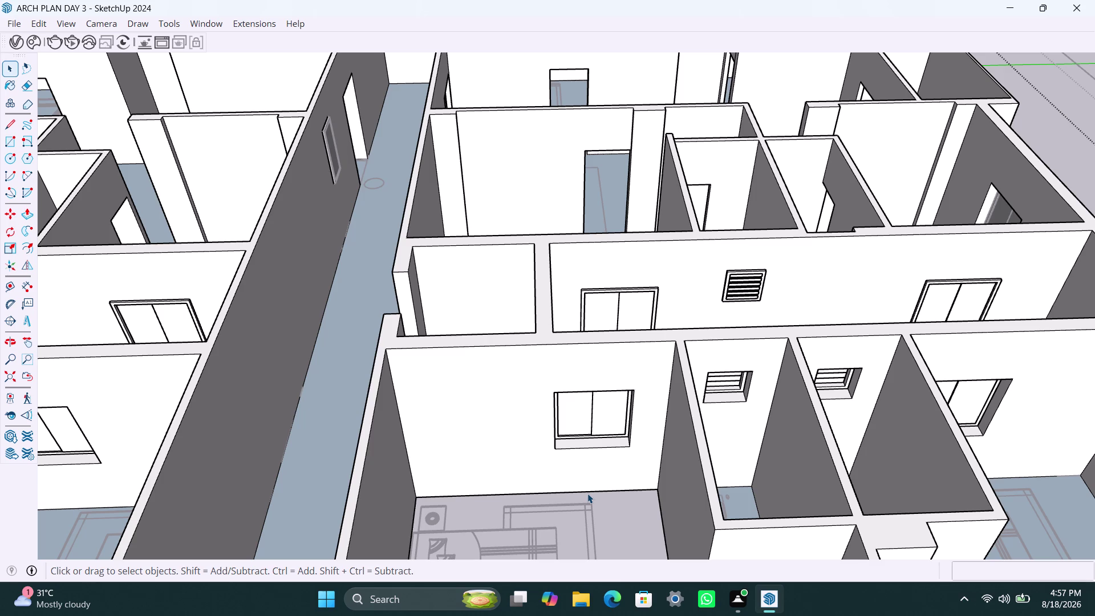
Orbit and zoom across the apartment to bring the long corridor wall's doorway into view.
drag(587, 493, 608, 514)
scroll(down, 3)
scroll(down, 3)
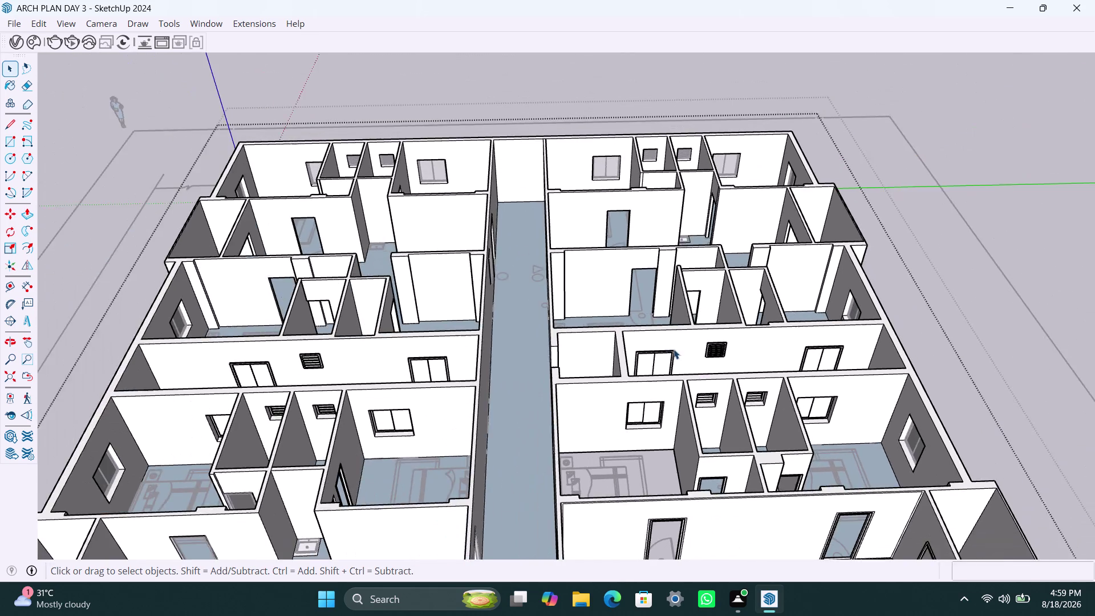
middle_drag(673, 351, 682, 409)
scroll(down, 3)
middle_drag(651, 434, 821, 433)
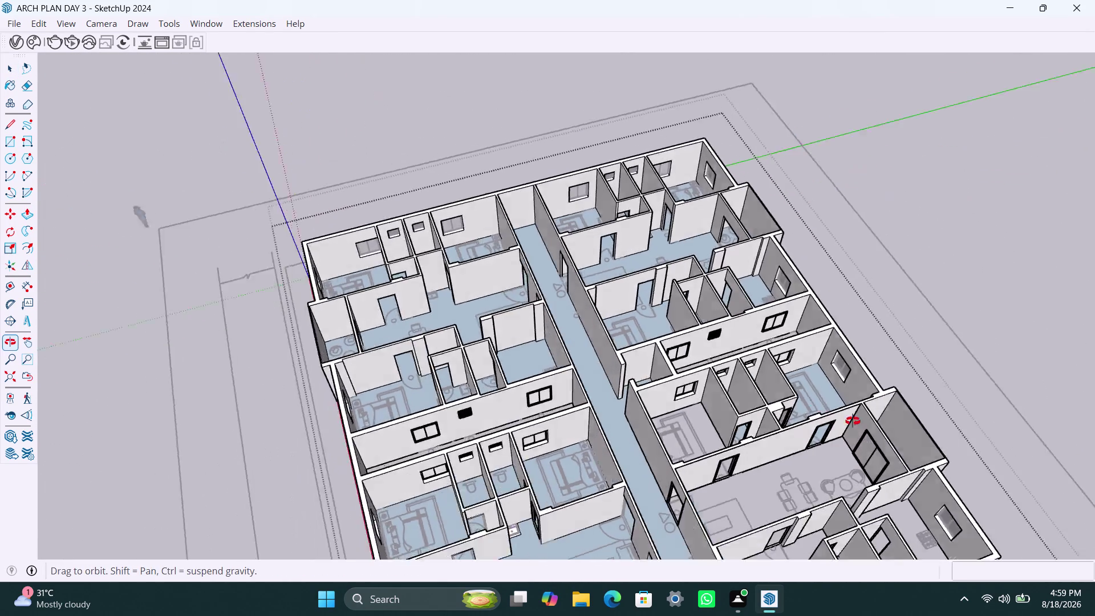
middle_drag(821, 432, 896, 401)
scroll(up, 3)
middle_drag(764, 447, 878, 441)
scroll(up, 3)
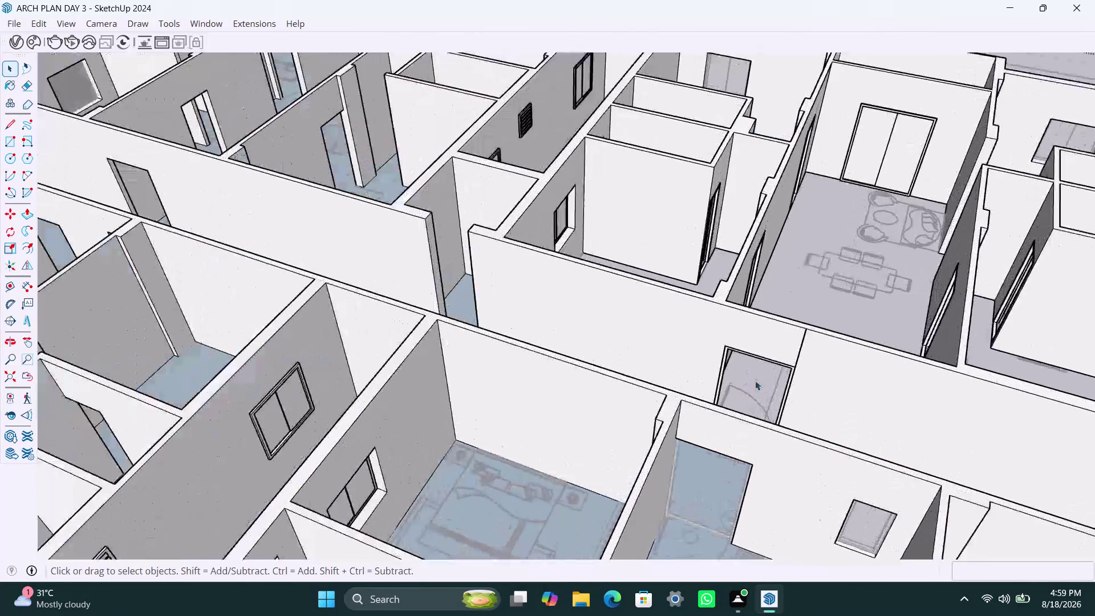
scroll(down, 3)
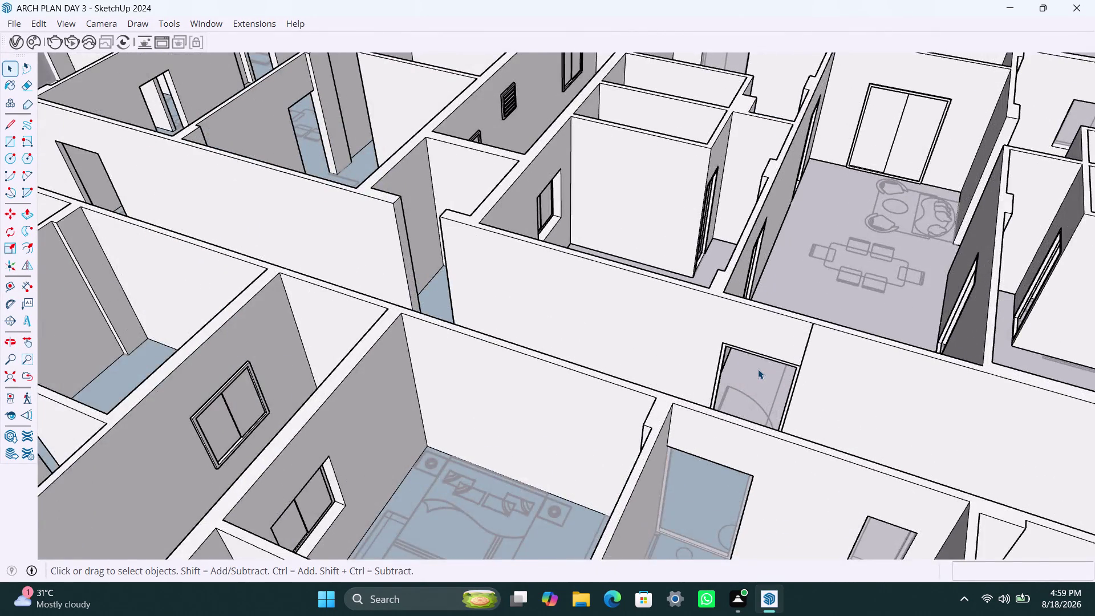
scroll(down, 3)
scroll(down, 3)
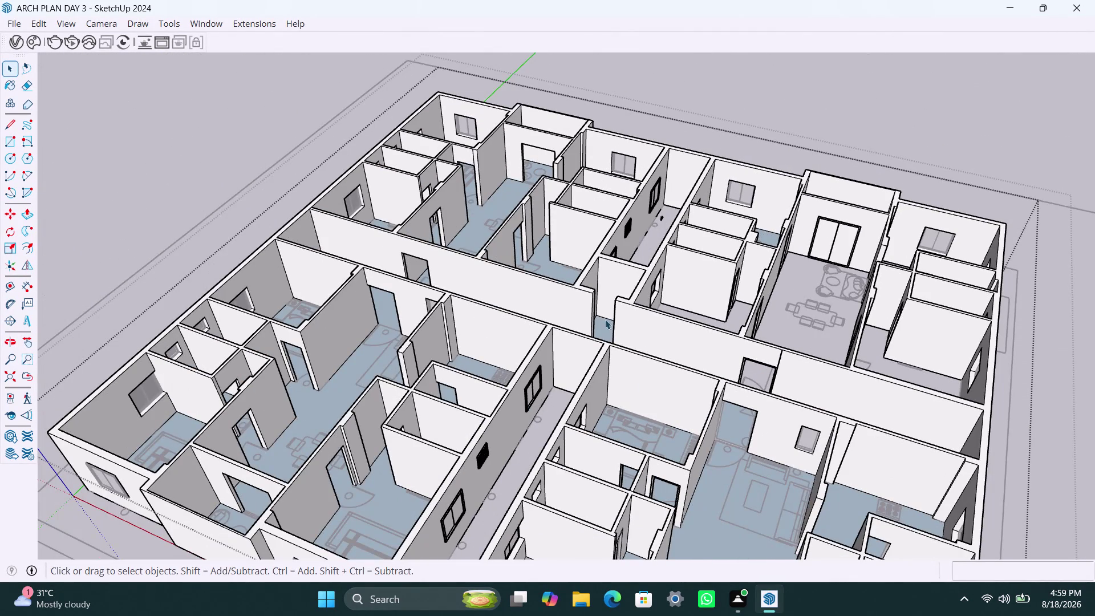
middle_drag(607, 322, 803, 376)
scroll(up, 3)
middle_drag(495, 341, 710, 373)
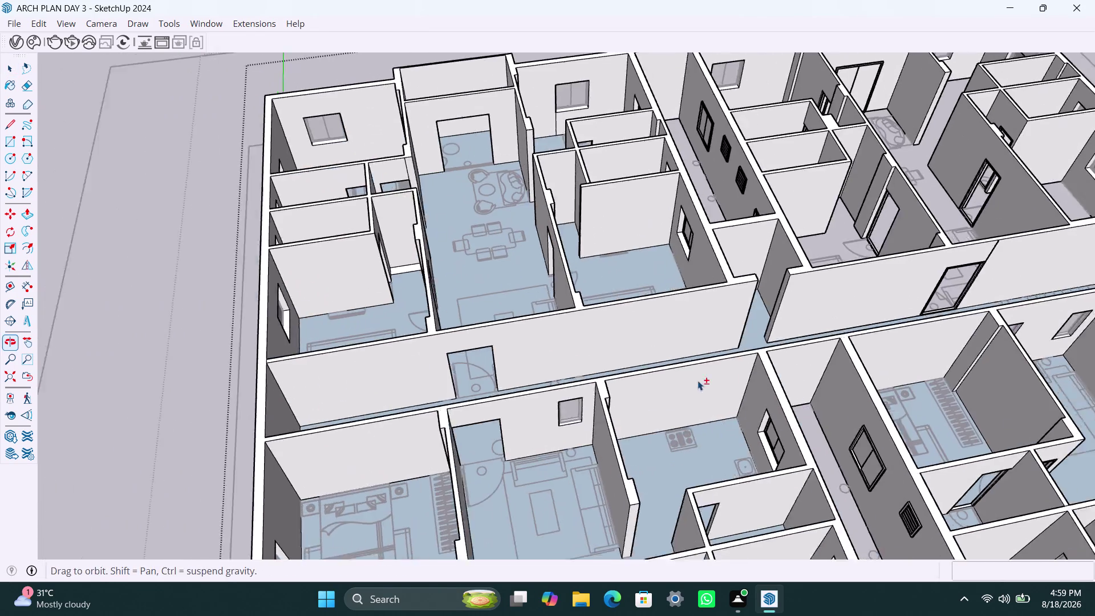
scroll(up, 3)
middle_drag(483, 397, 430, 370)
scroll(up, 3)
middle_drag(523, 369, 446, 369)
middle_drag(477, 323, 480, 324)
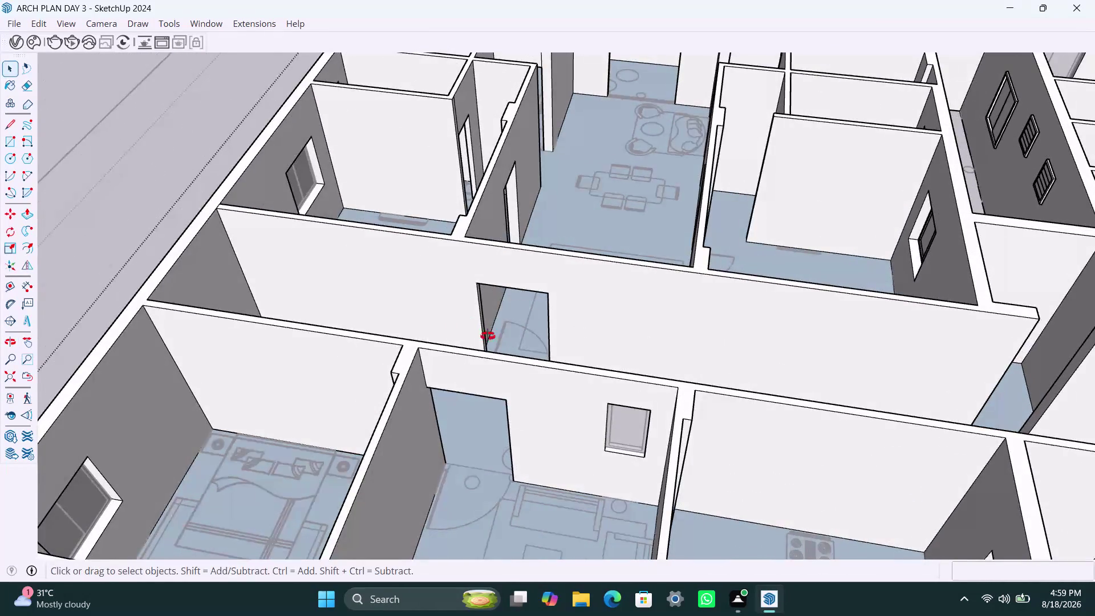
middle_drag(479, 325, 501, 351)
scroll(up, 3)
Draw a rectangle covering the corridor doorway and select it.
key(r)
click(473, 283)
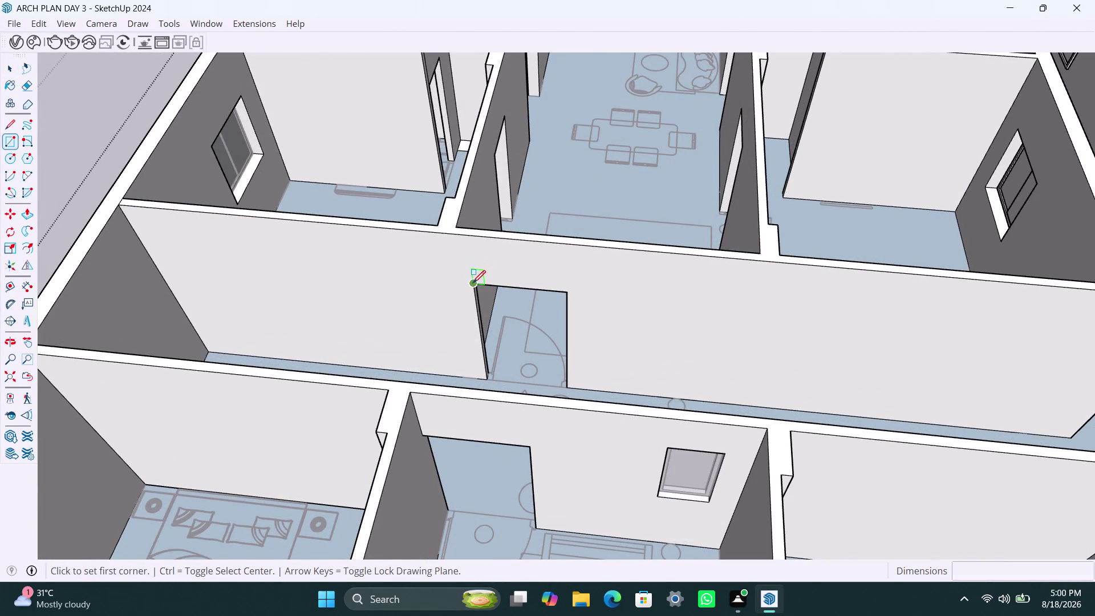
click(570, 387)
key(space)
double_click(558, 355)
right_click(558, 355)
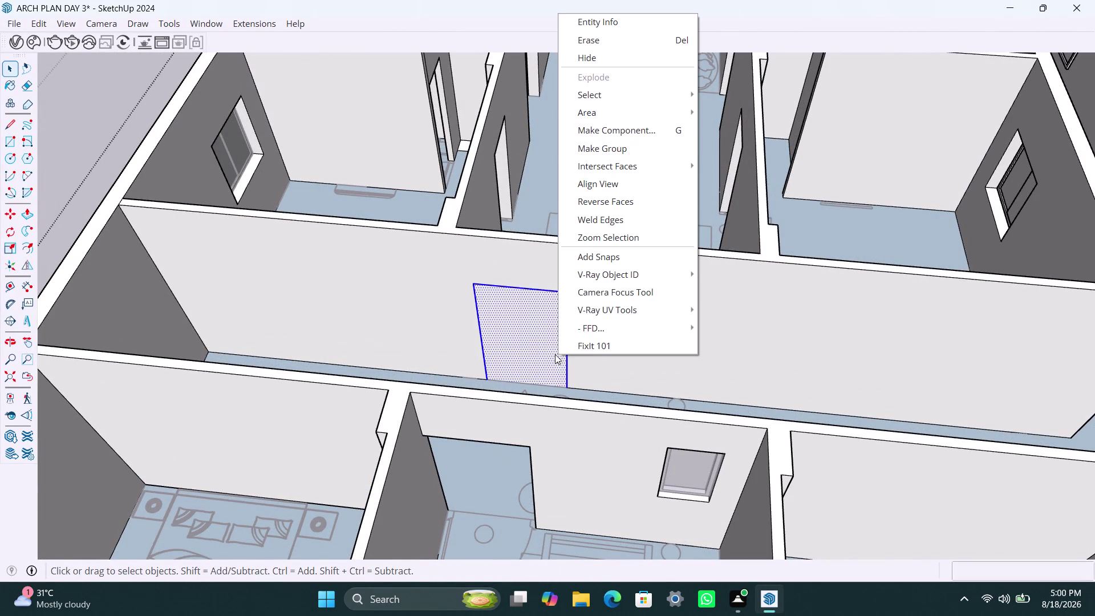
click(656, 146)
triple_click(530, 323)
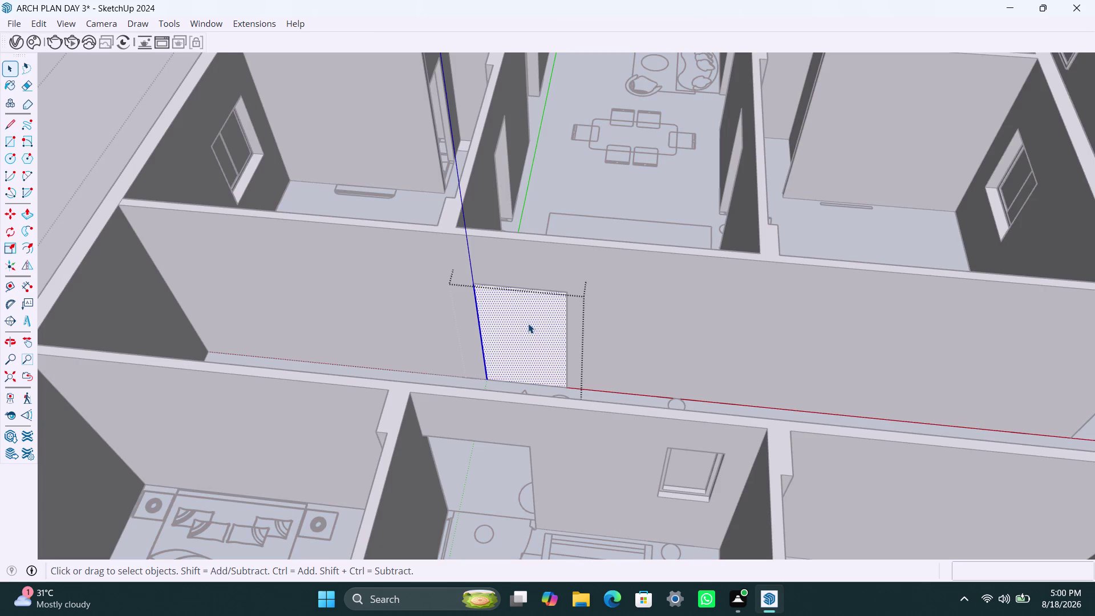
Offset the rectangle's edges 2 inches inward.
key(f)
click(523, 323)
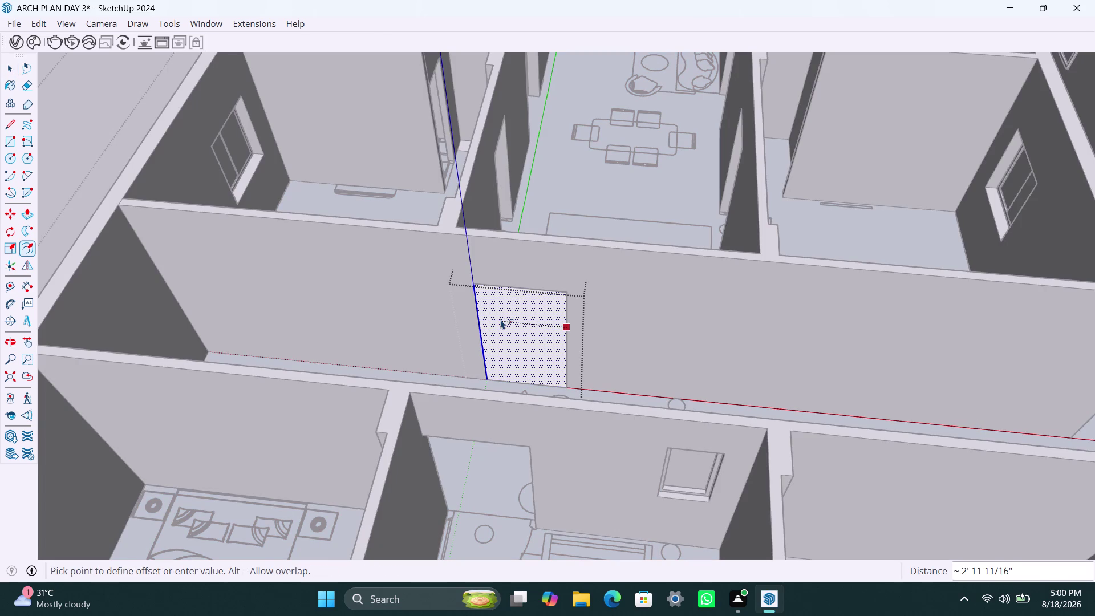
click(501, 320)
click(518, 325)
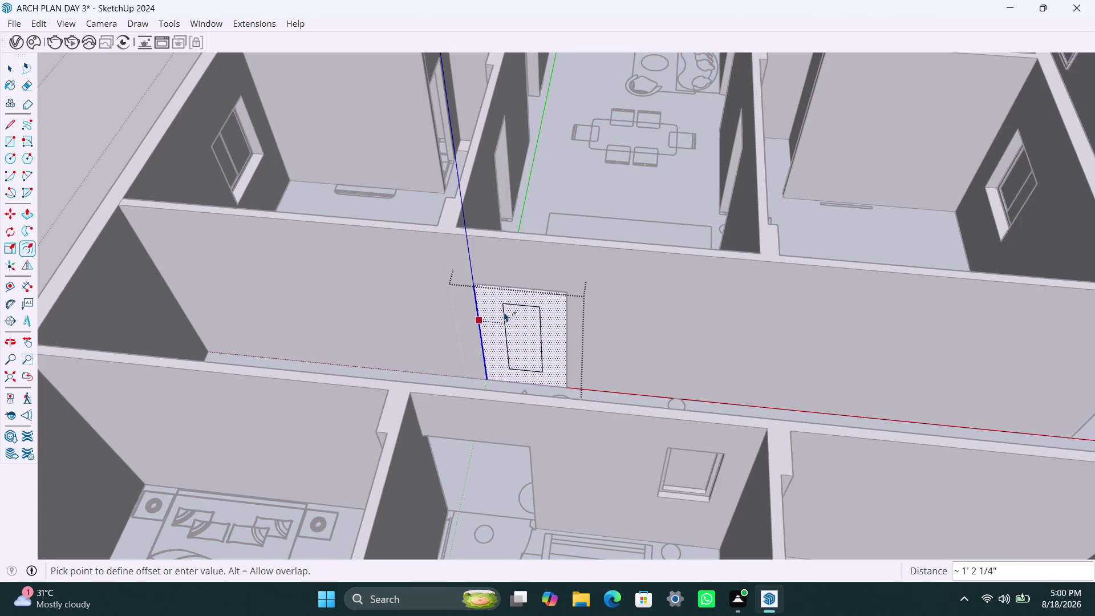
text(2")
key(Return)
key(space)
Delete the inner face so only the frame ring remains.
click(502, 325)
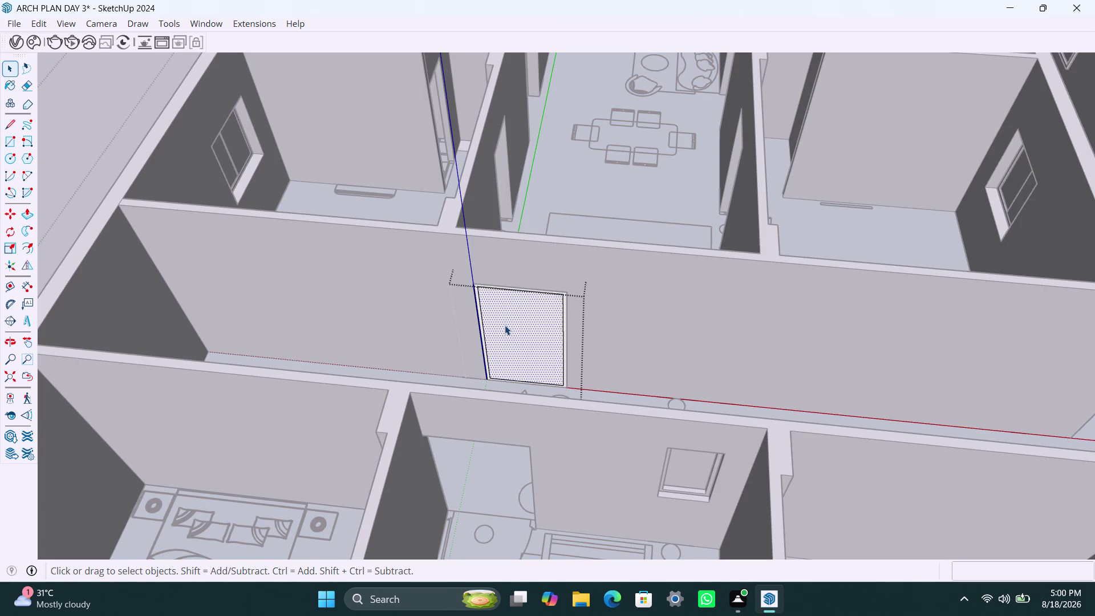
key(Delete)
scroll(up, 3)
click(482, 321)
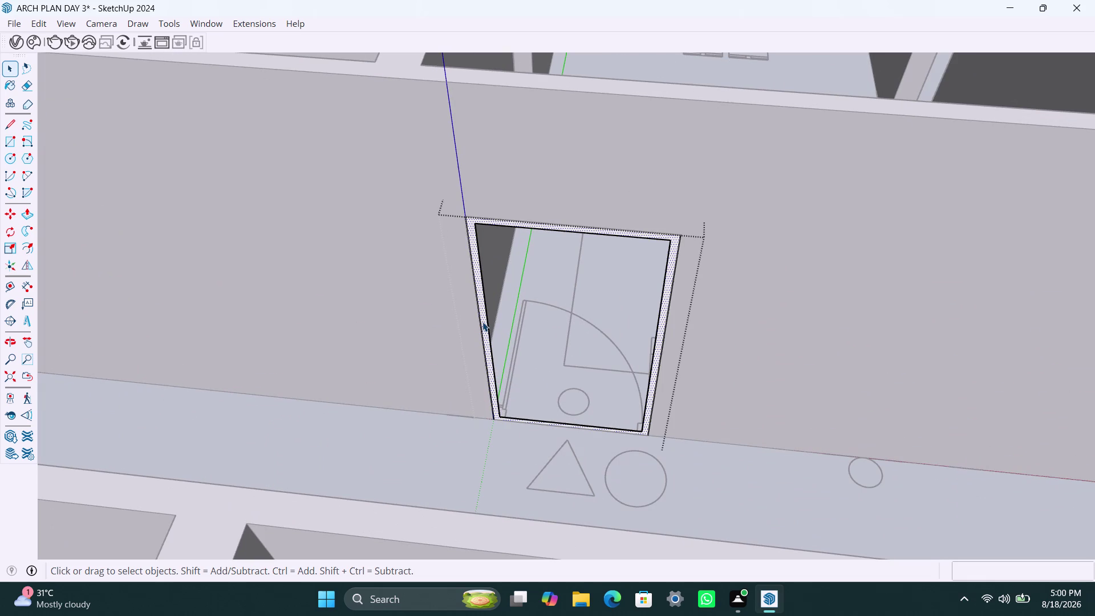
Push/pull the frame ring to a depth of 2.5 inches.
key(p)
click(482, 322)
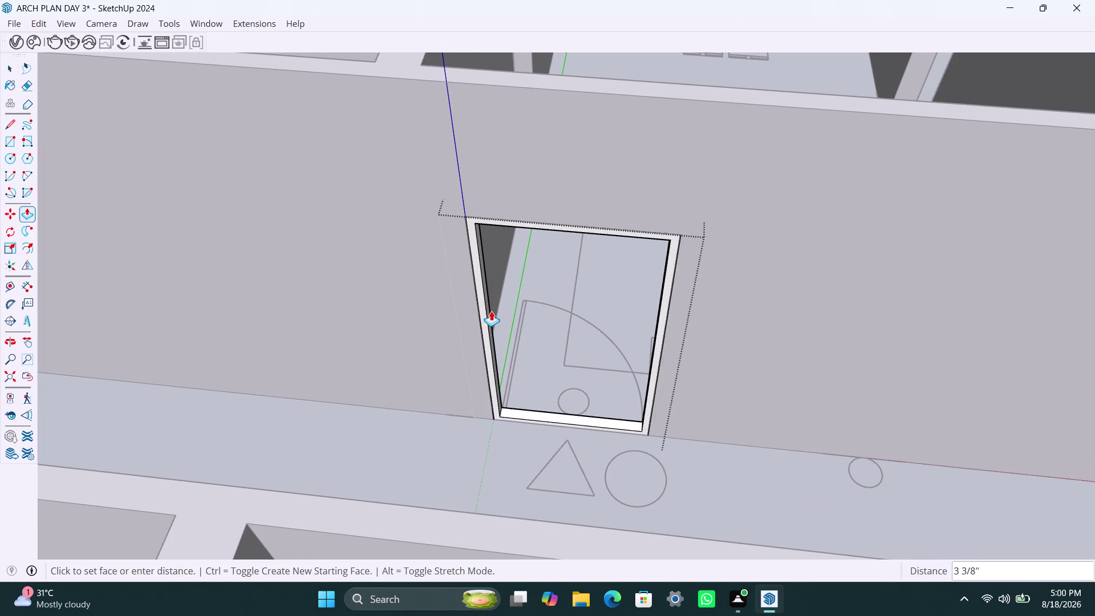
text(2.5")
key(Return)
key(space)
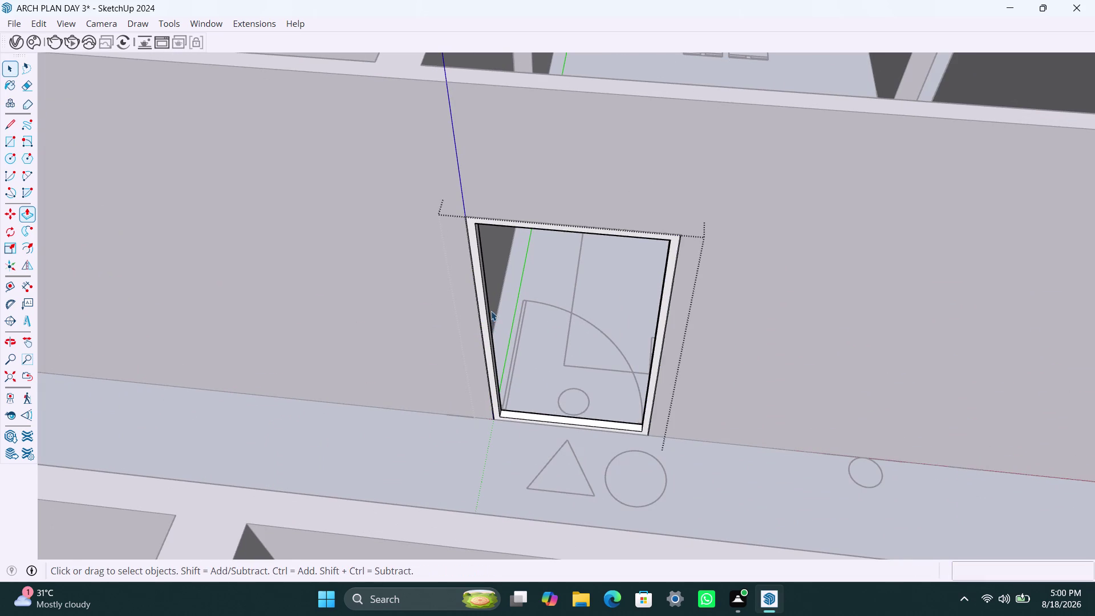
scroll(down, 3)
middle_drag(557, 254, 522, 382)
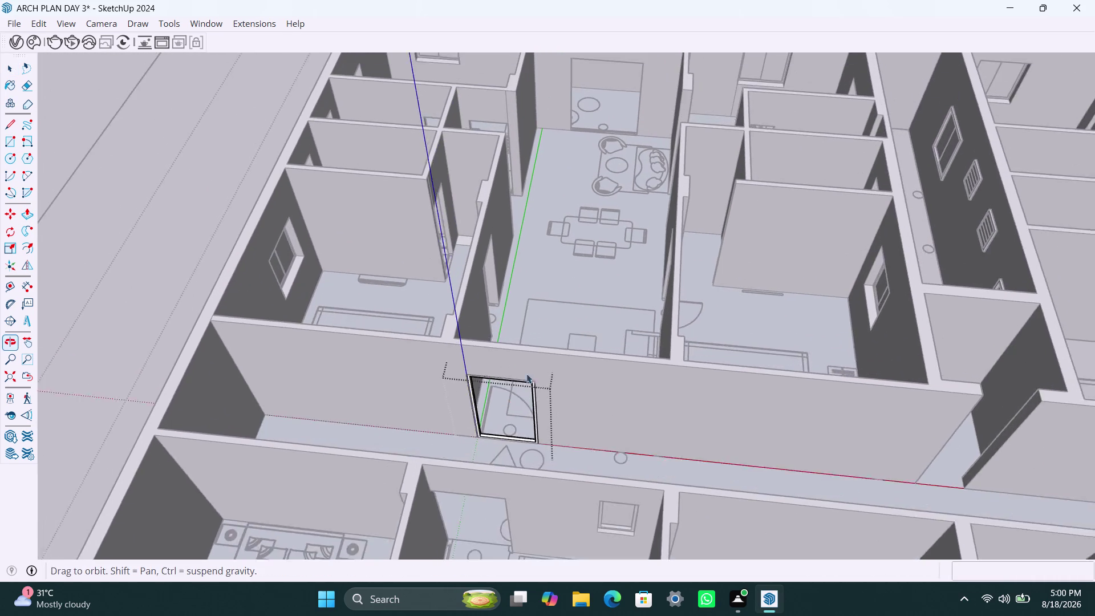
scroll(up, 3)
middle_drag(542, 346, 281, 369)
middle_drag(555, 237, 429, 262)
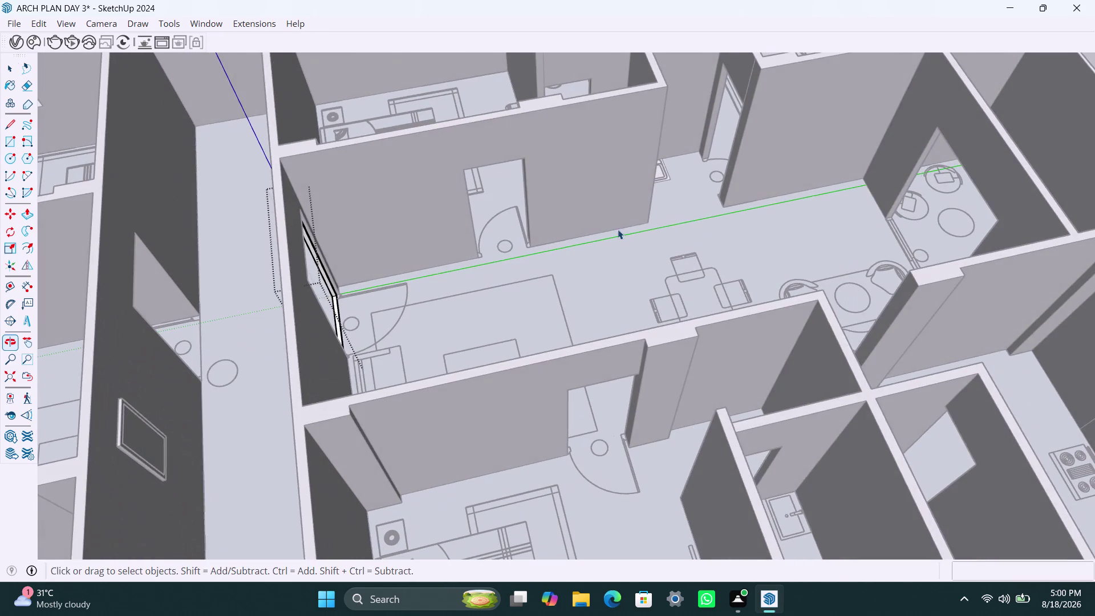
click(714, 228)
middle_drag(564, 265, 502, 272)
middle_drag(549, 248, 520, 211)
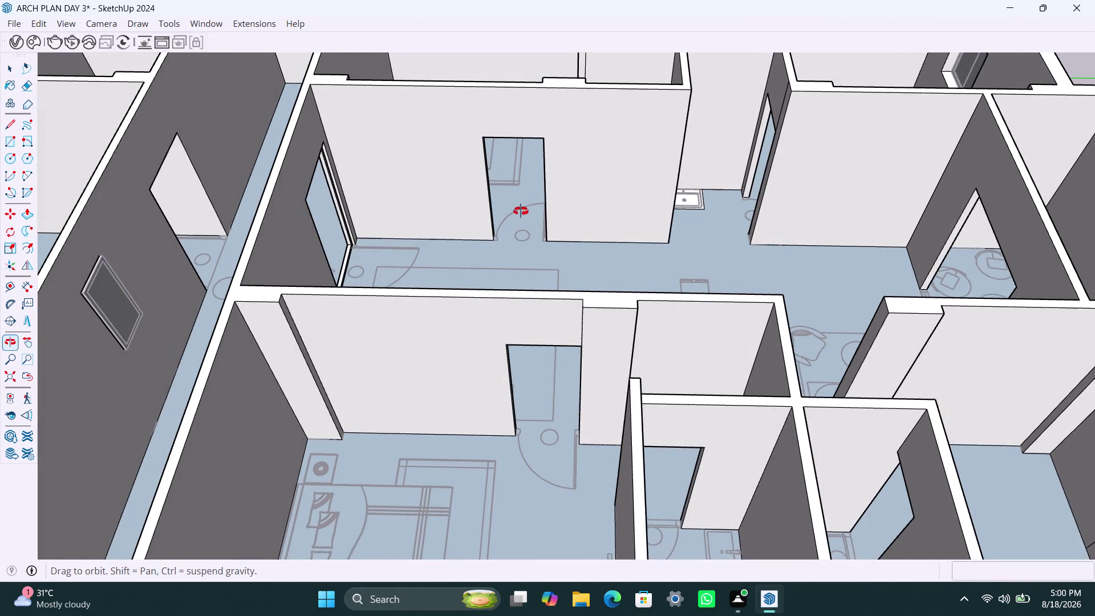
middle_drag(520, 211, 520, 211)
key(r)
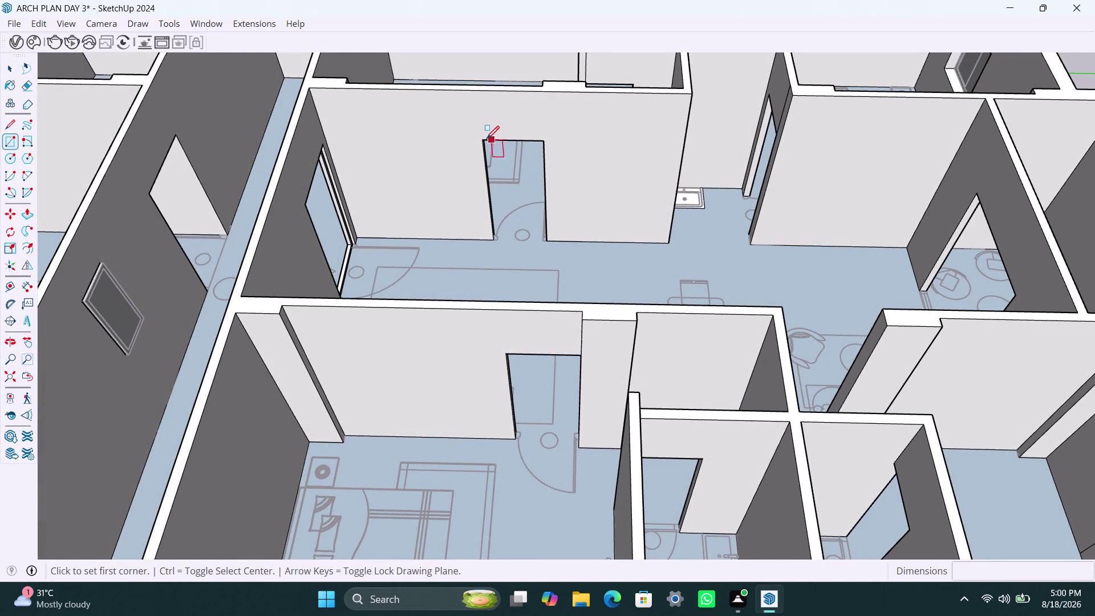
click(484, 139)
click(546, 239)
key(space)
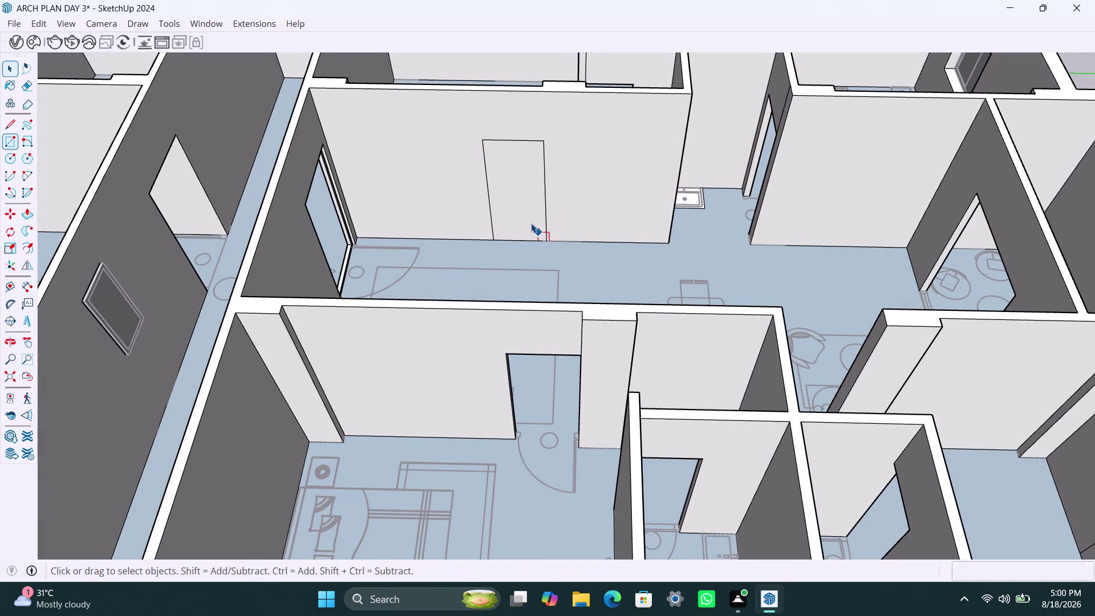
double_click(527, 219)
right_click(528, 219)
click(588, 354)
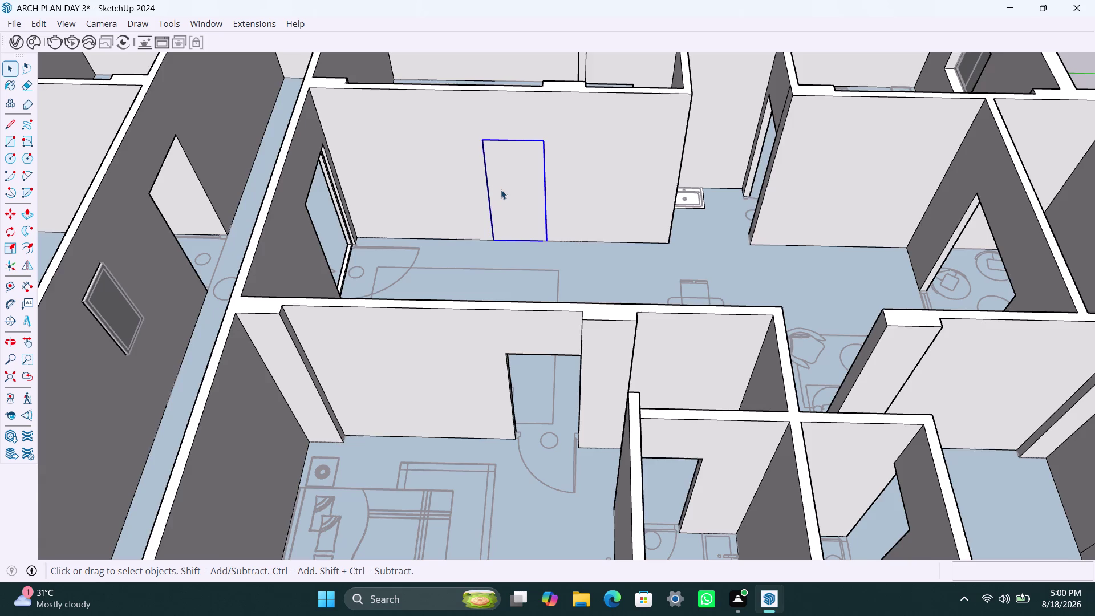
triple_click(500, 189)
key(f)
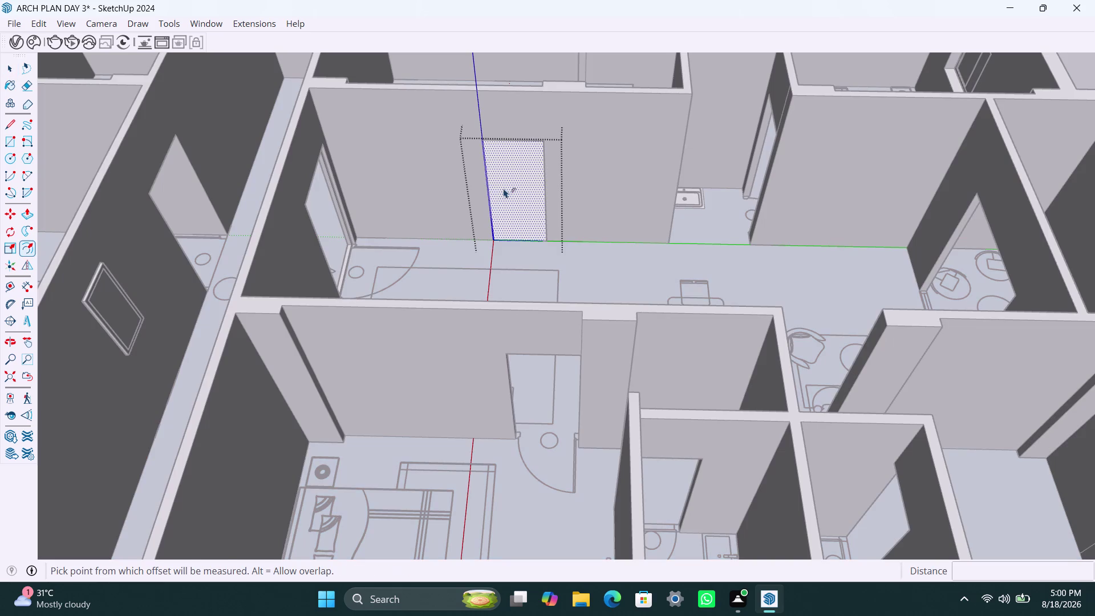
click(504, 186)
text(2")
key(Return)
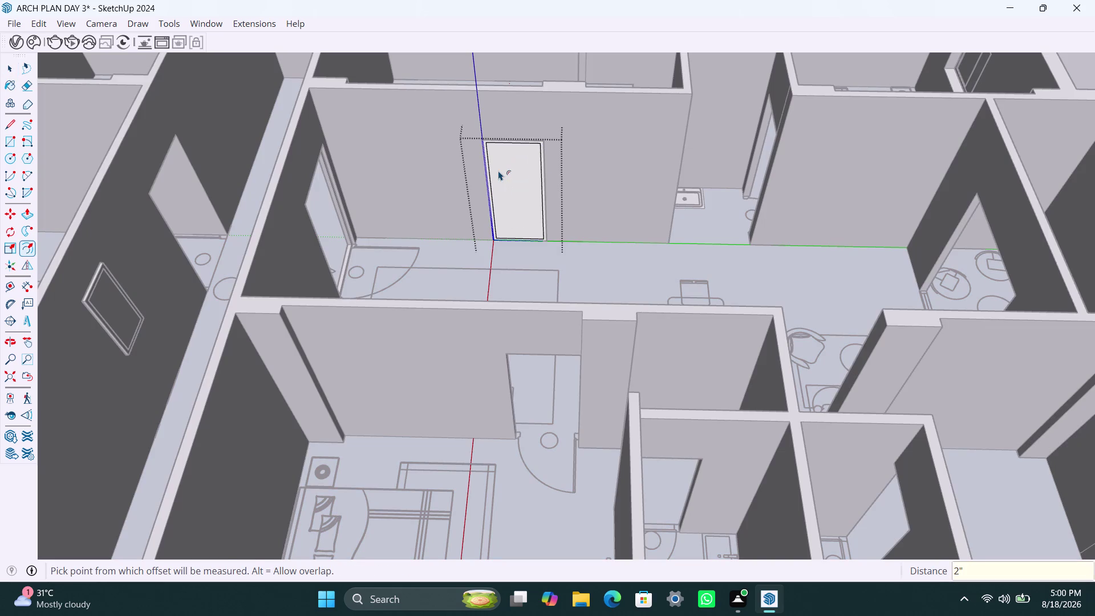
key(space)
click(534, 178)
key(Delete)
scroll(up, 3)
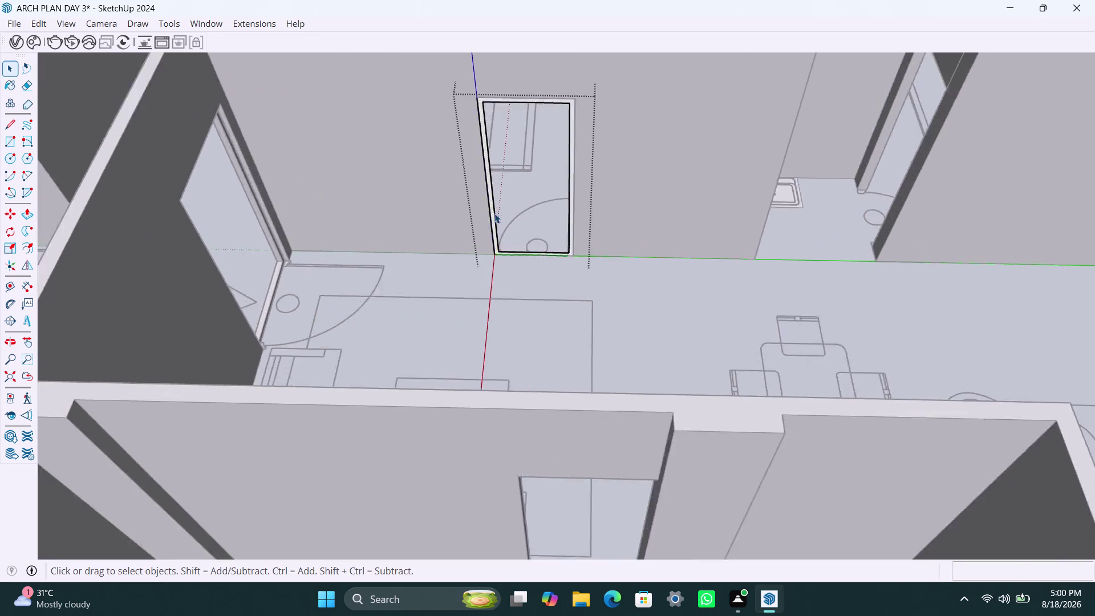
scroll(up, 3)
scroll(up, 3)
click(492, 197)
key(p)
click(494, 198)
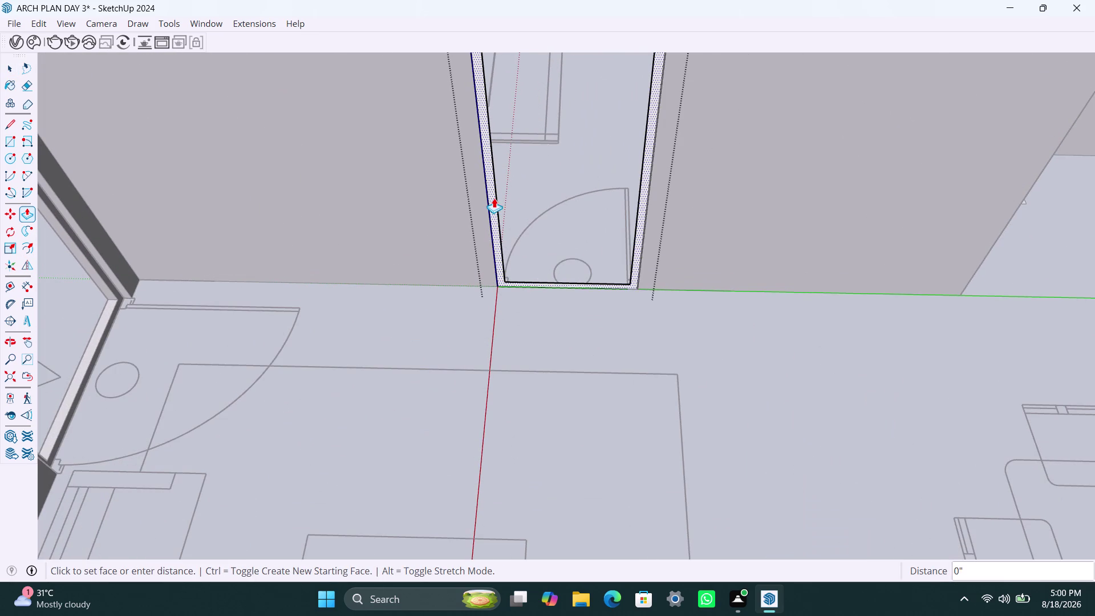
text(2.5)
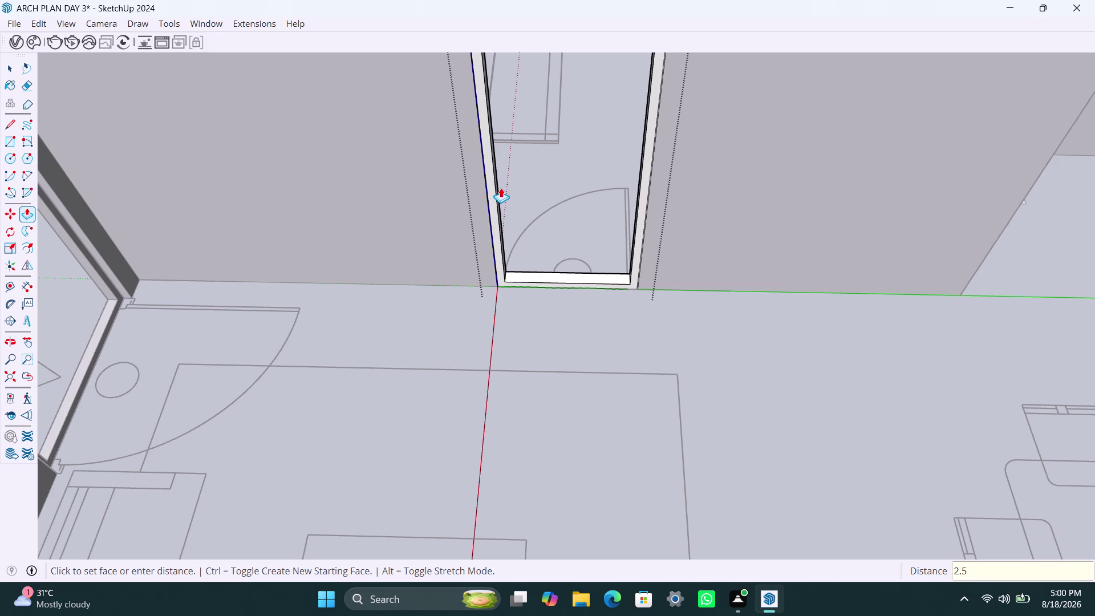
text(")
key(Return)
key(space)
scroll(down, 3)
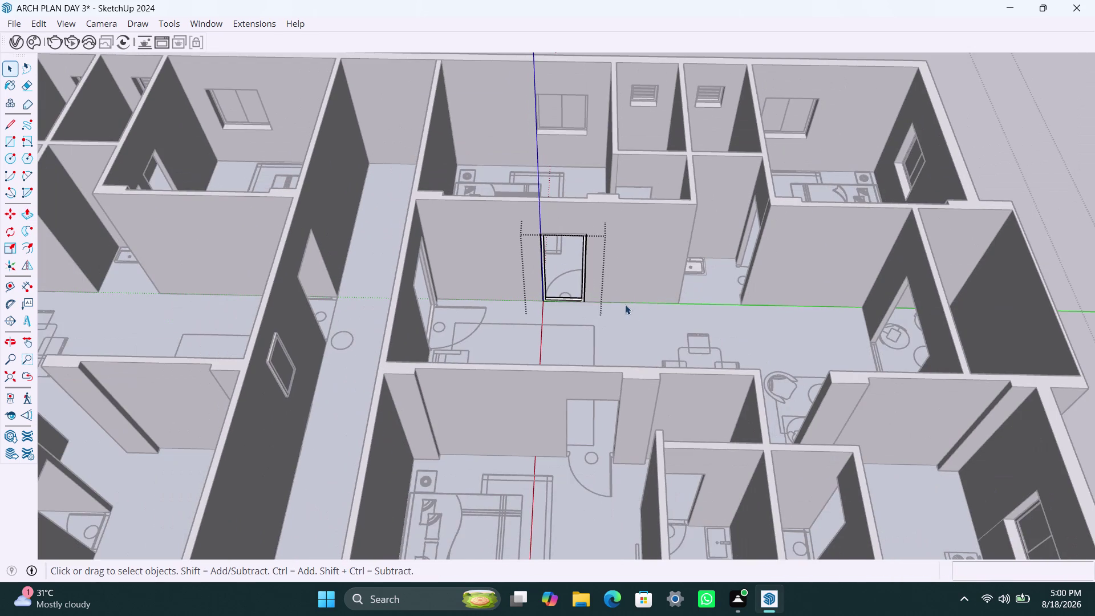
middle_drag(600, 284, 599, 350)
scroll(up, 3)
middle_drag(629, 266, 629, 341)
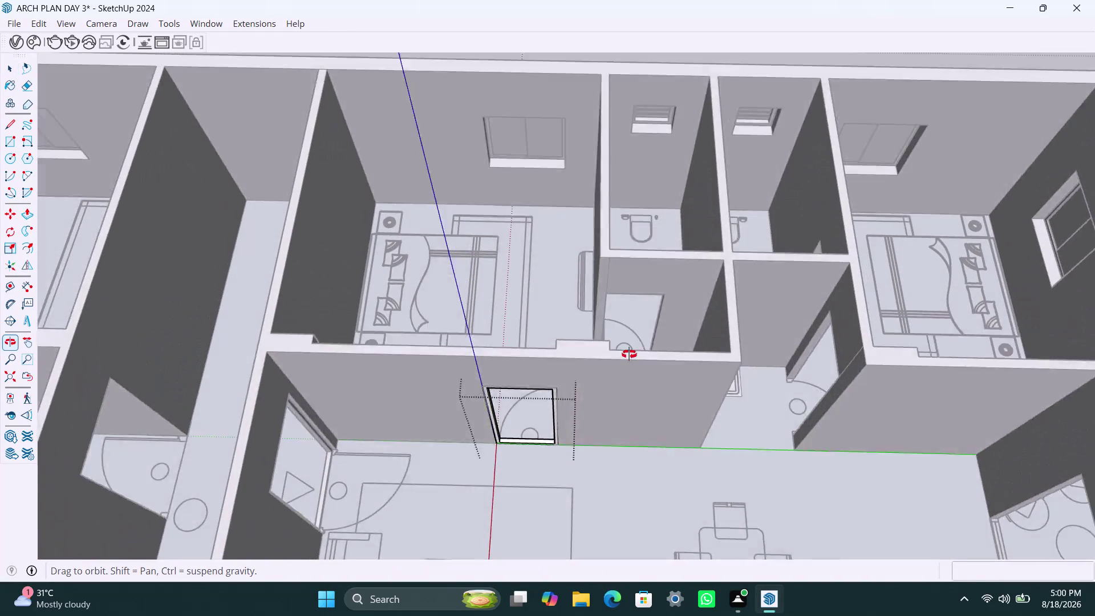
middle_drag(629, 341, 629, 356)
scroll(up, 3)
click(444, 300)
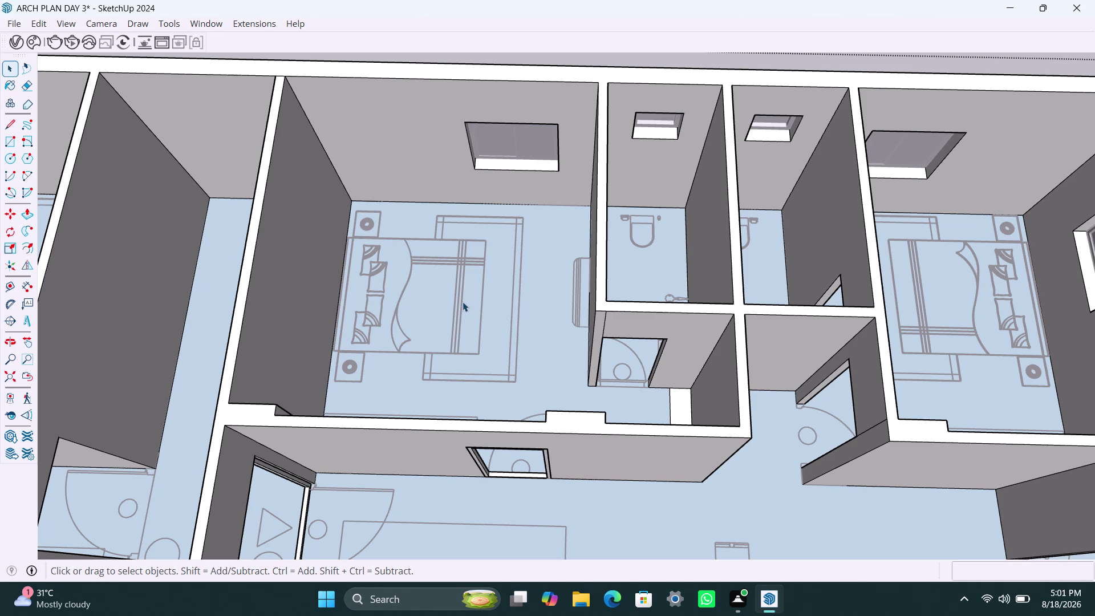
click(462, 302)
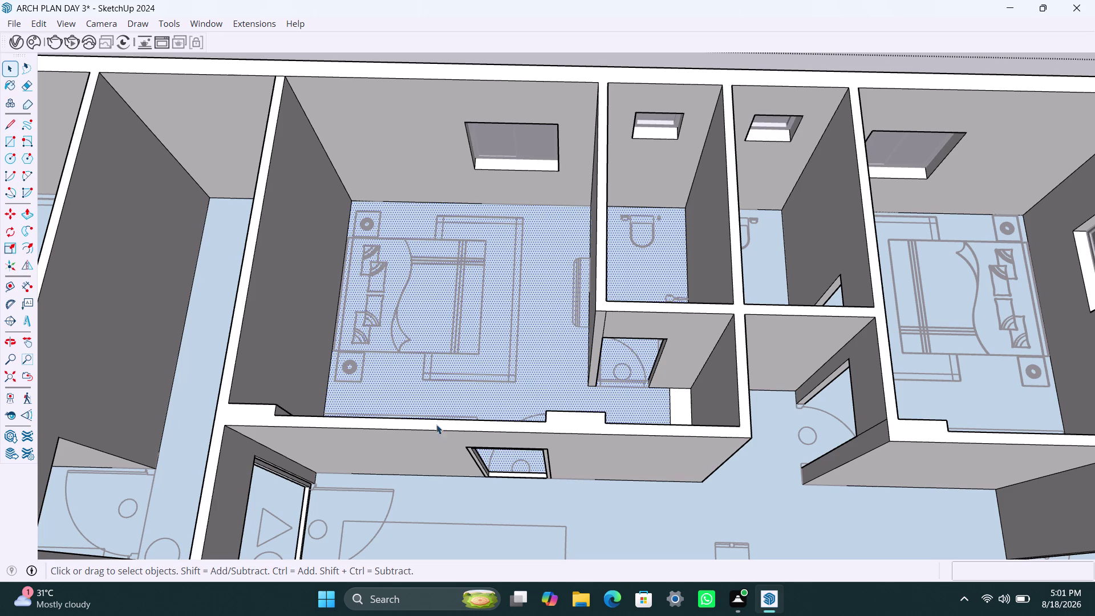
scroll(up, 3)
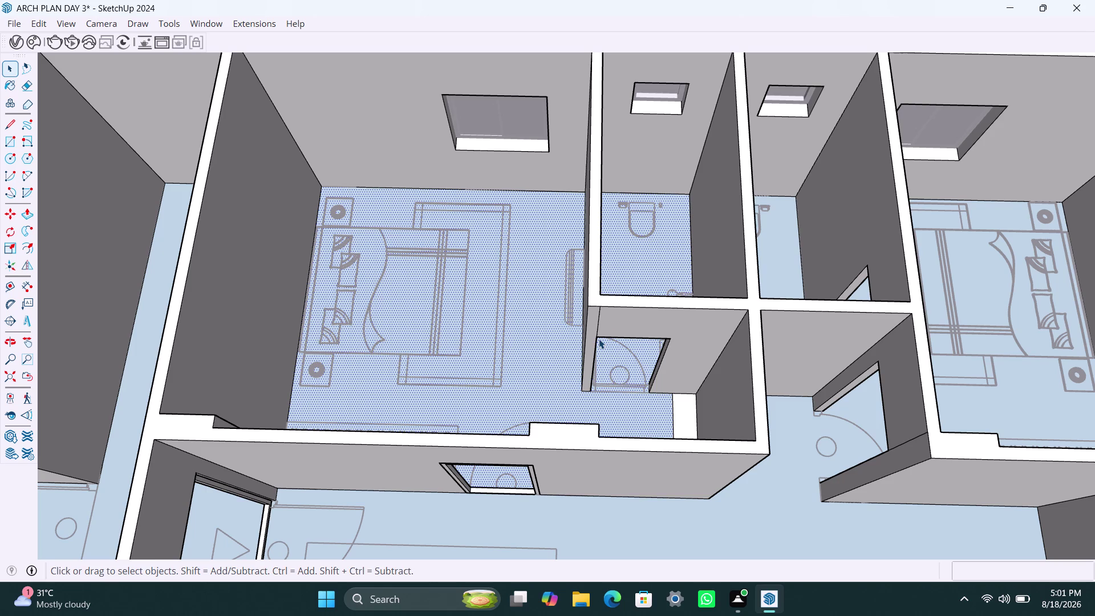
Make a first attempt at the opening beside the bedroom and delete the stray face.
key(r)
scroll(up, 3)
scroll(up, 3)
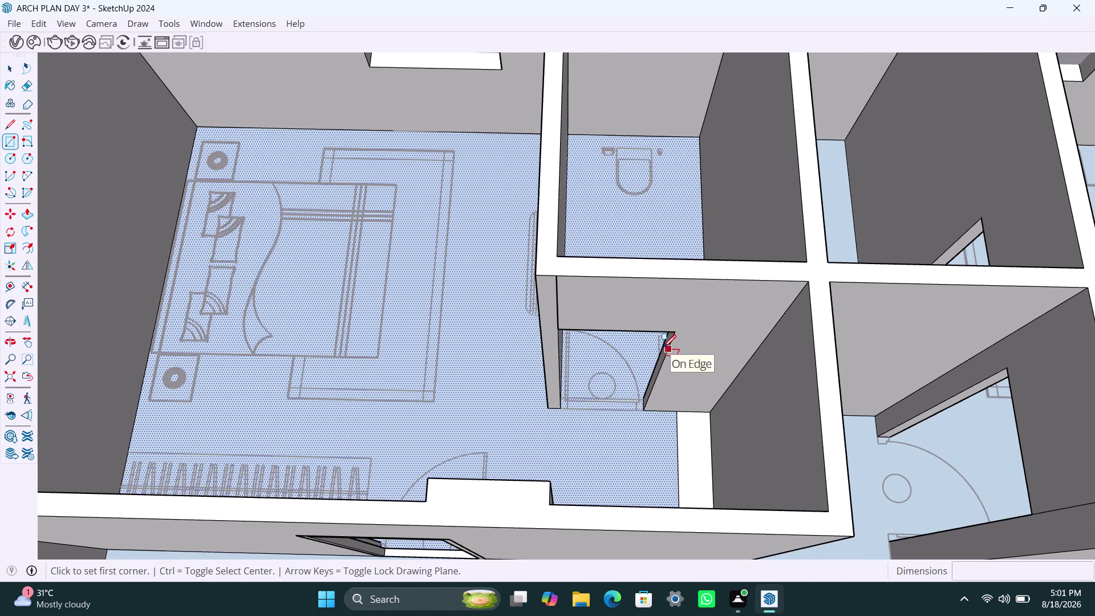
scroll(up, 3)
scroll(up, 3)
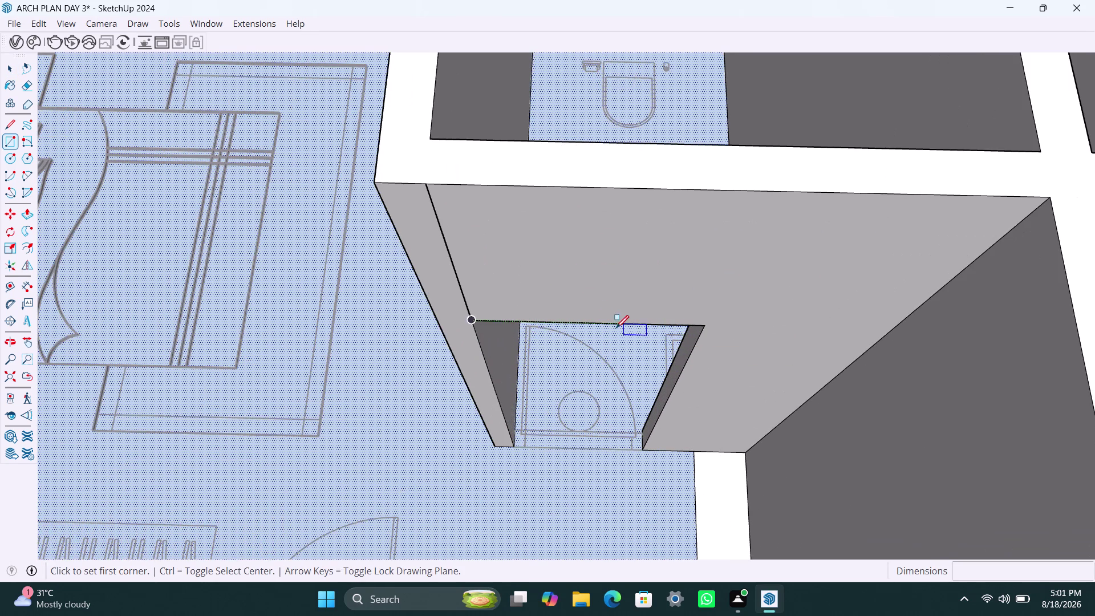
key(space)
click(600, 286)
key(p)
click(600, 286)
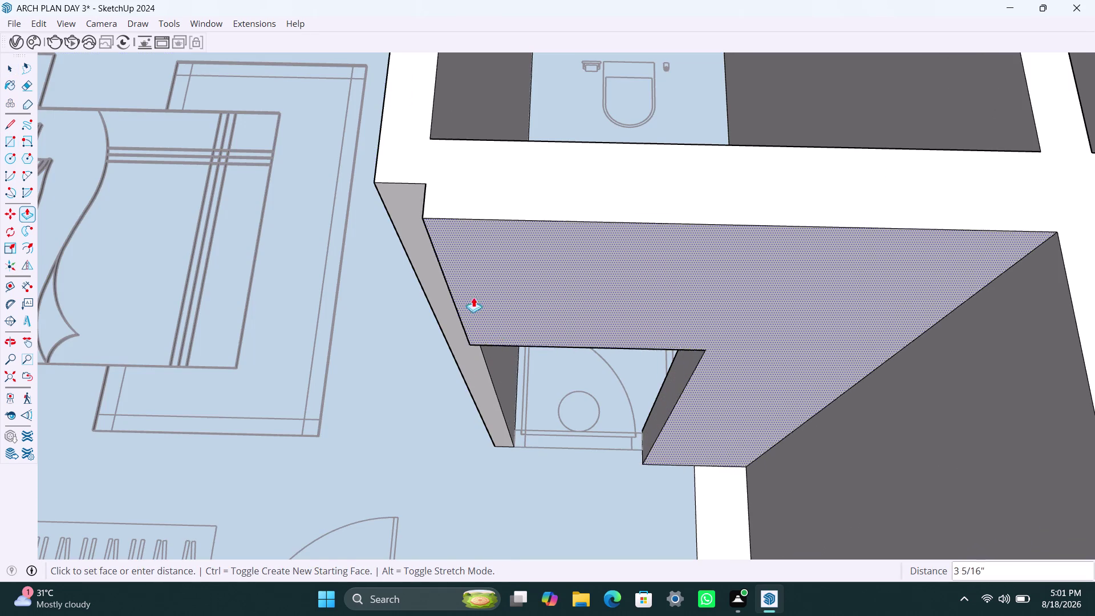
click(429, 251)
key(space)
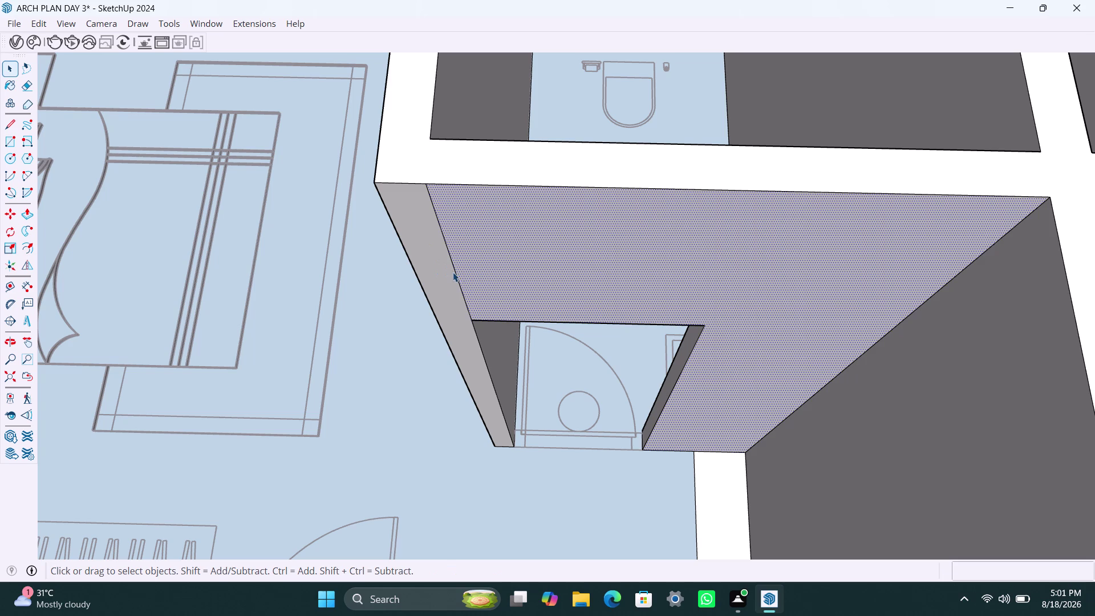
click(457, 279)
key(Delete)
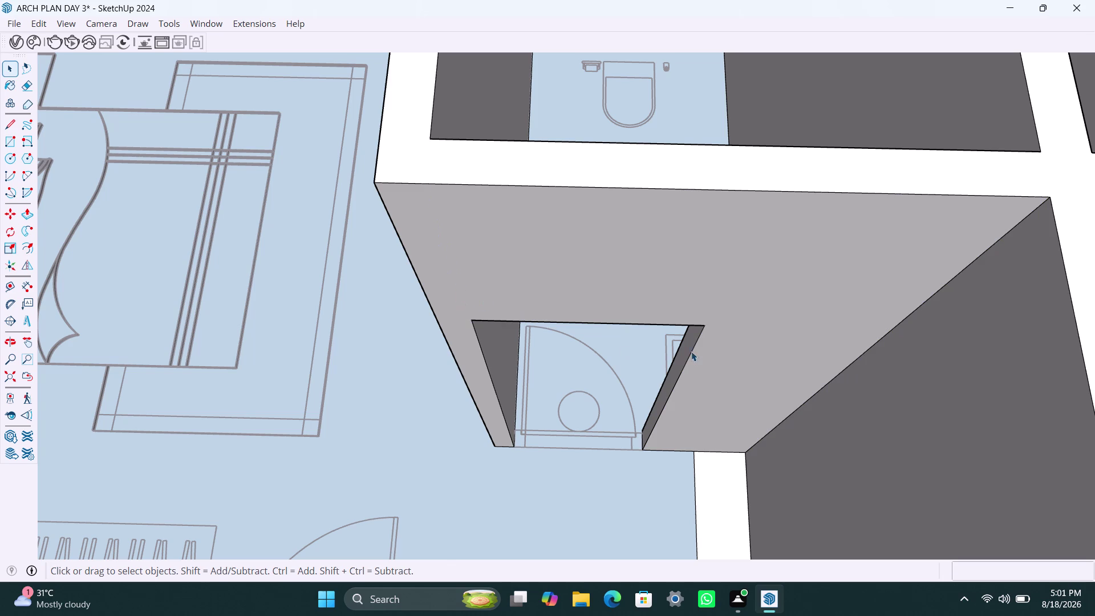
key(p)
key(space)
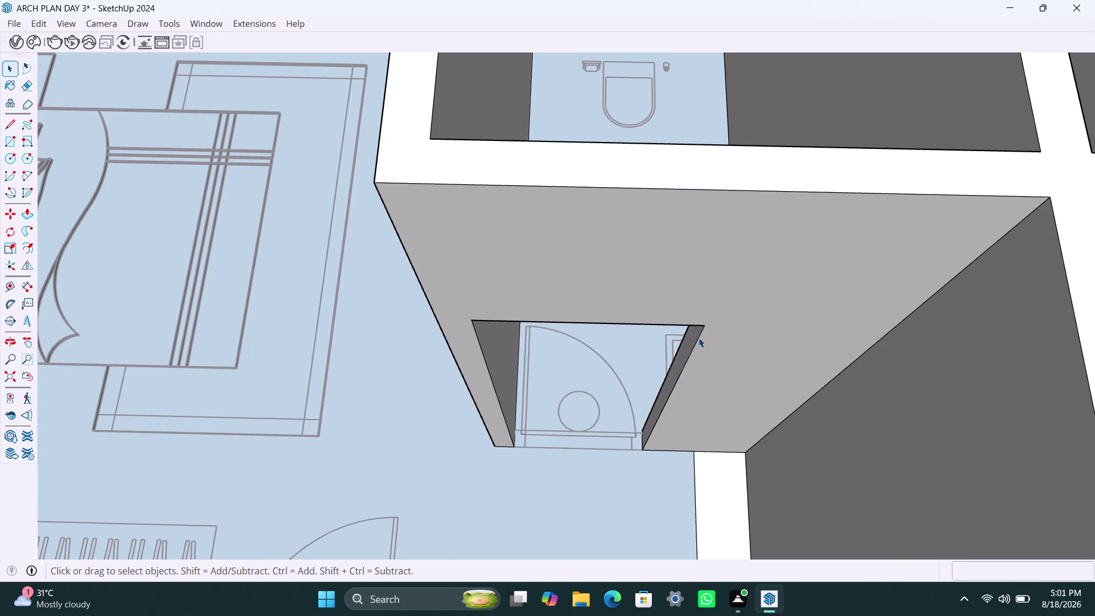
Draw a rectangle over the small opening and make it a group.
key(r)
click(700, 332)
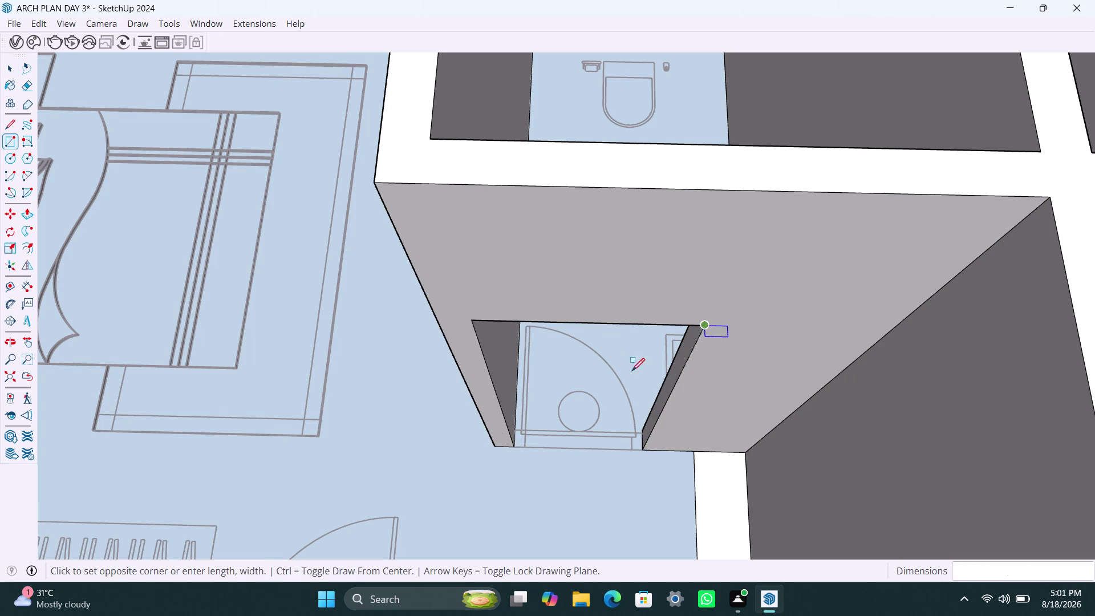
click(515, 443)
key(space)
double_click(558, 402)
right_click(557, 397)
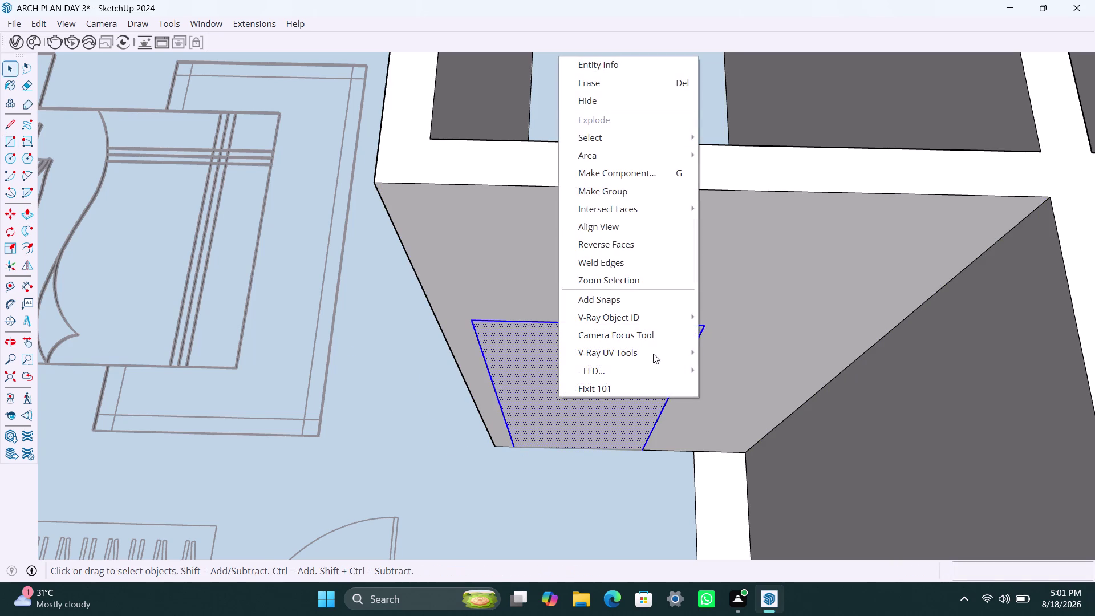
click(639, 192)
Inside the group, offset the rectangle 2 inches inward.
triple_click(598, 375)
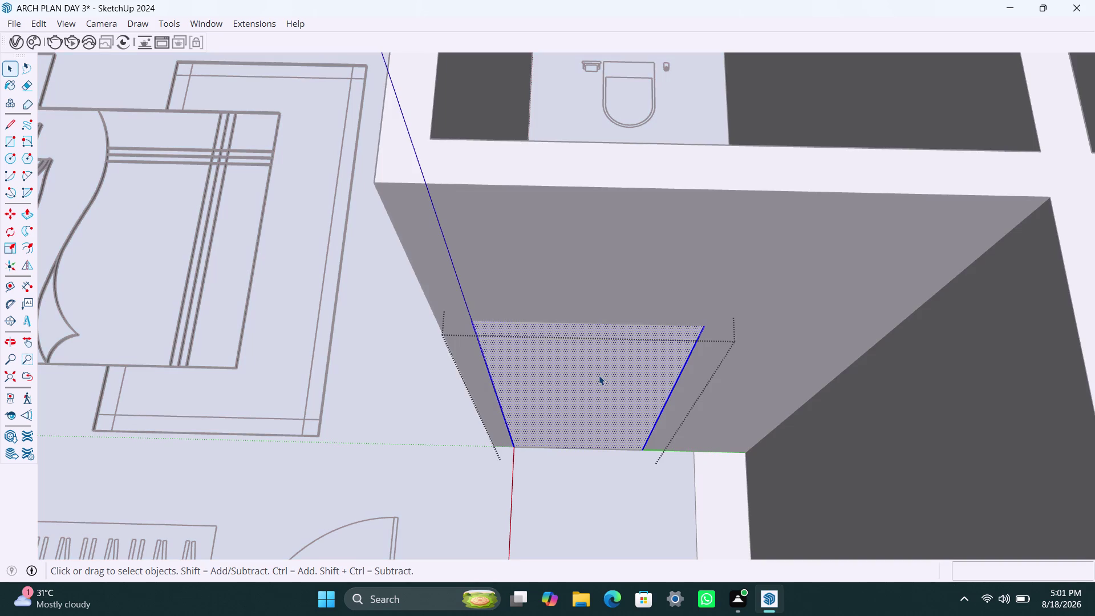
key(f)
click(571, 377)
text(2)
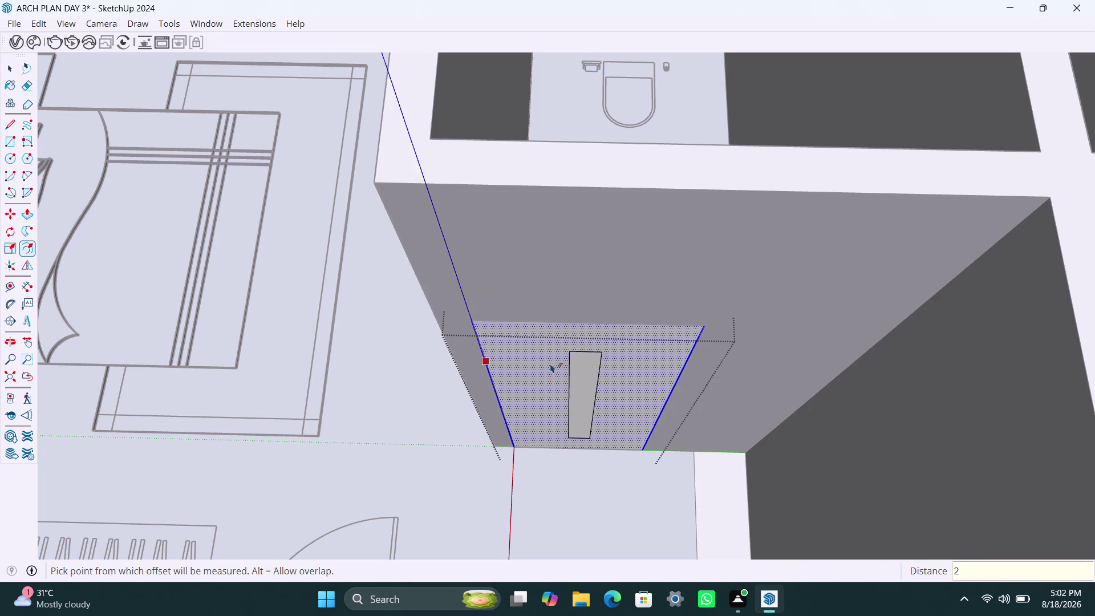
text(")
key(Return)
Delete the inner face, leaving the frame border.
key(space)
click(570, 367)
key(Delete)
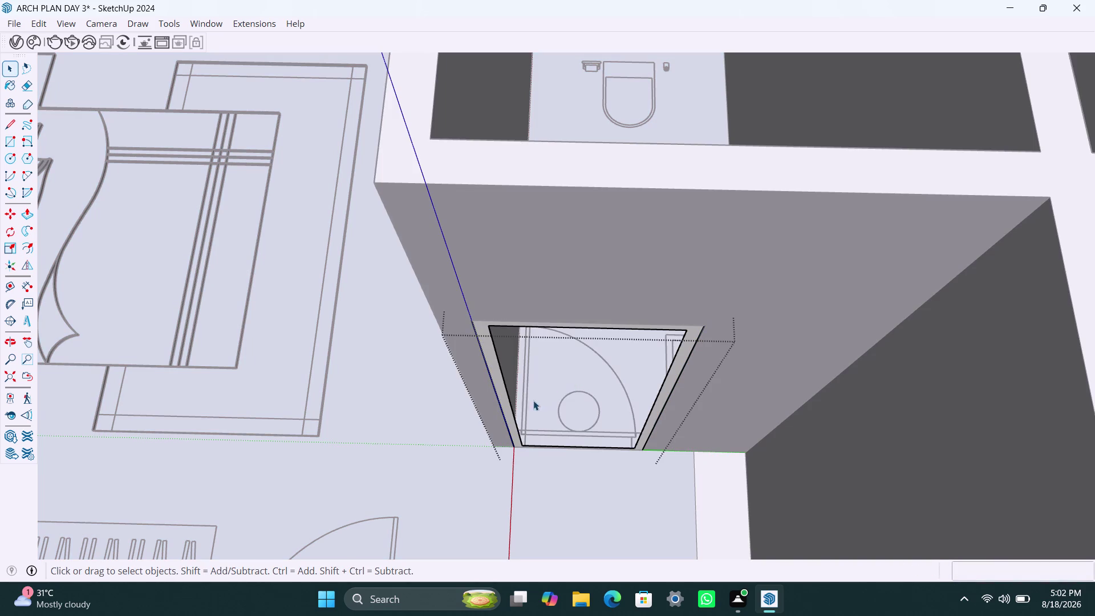
scroll(up, 3)
click(499, 412)
Push/pull the frame border out 1.5 inches.
key(p)
click(504, 412)
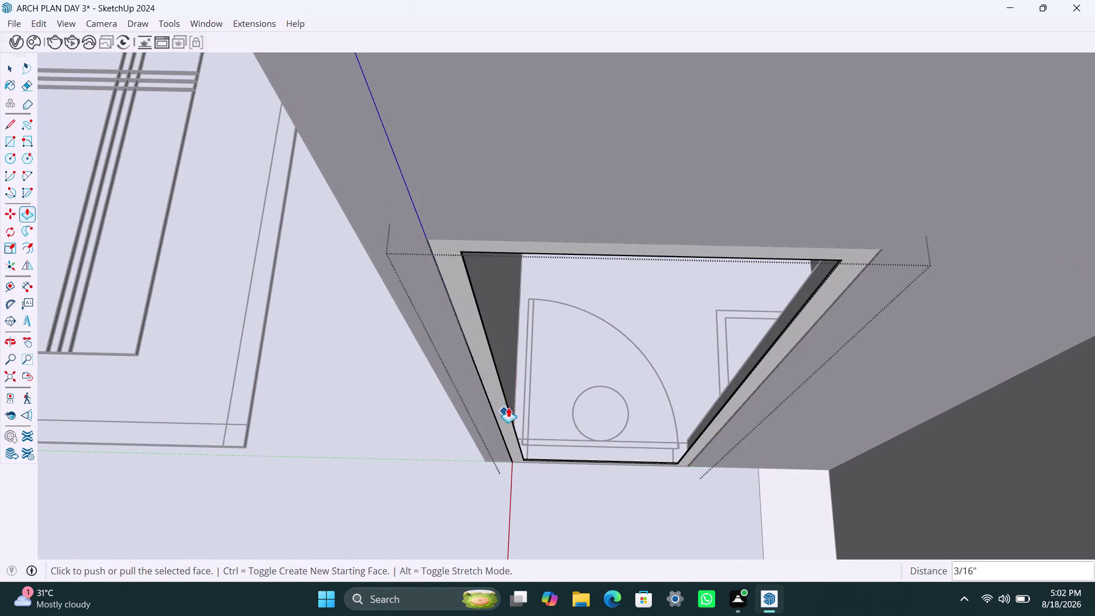
text(1.5)
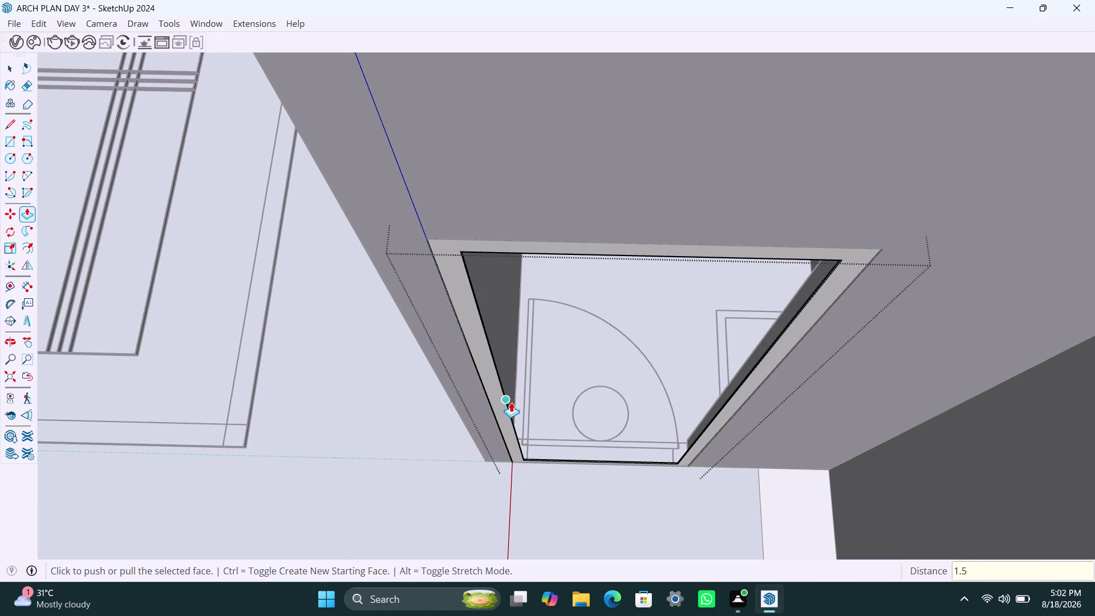
key(shift+quotedbl)
key(Return)
click(507, 409)
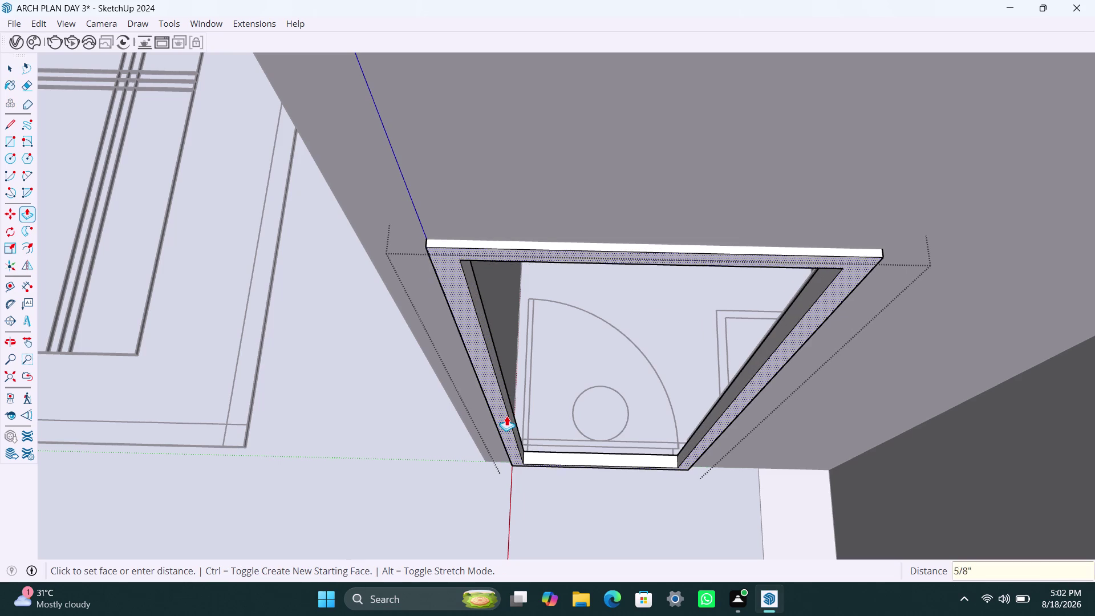
text(1.5")
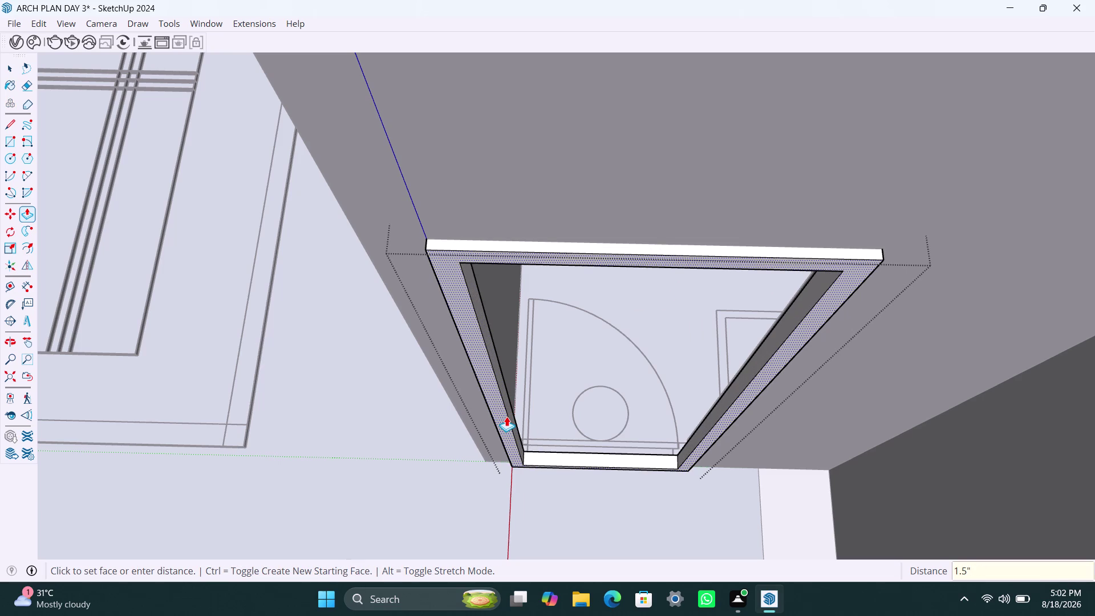
key(Return)
key(space)
scroll(down, 3)
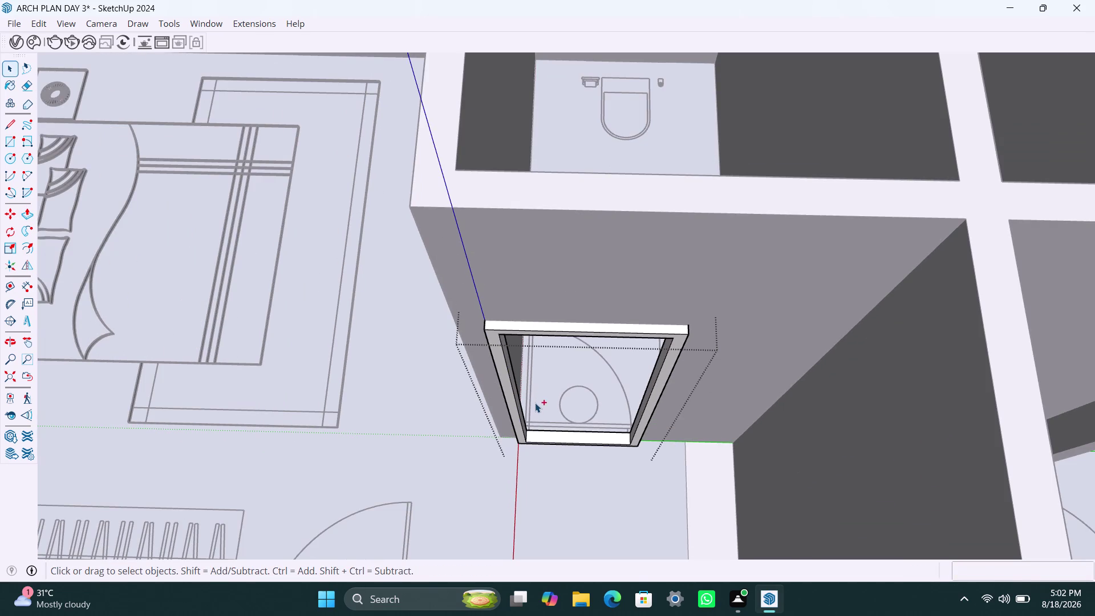
Undo the last action and orbit the view down onto the bathrooms.
key(ctrl+z)
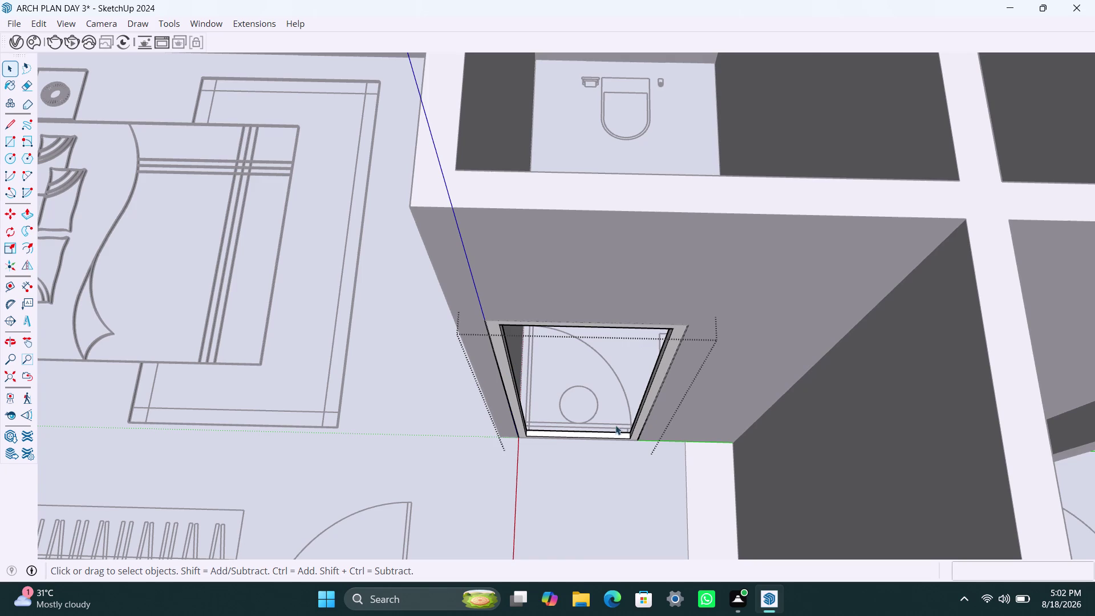
scroll(down, 3)
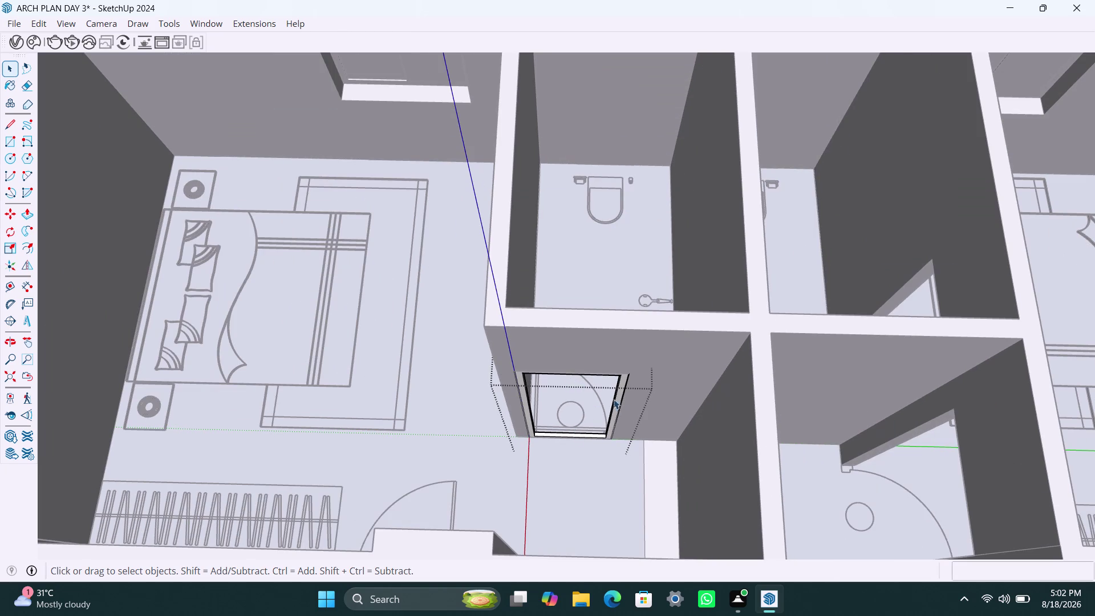
scroll(down, 3)
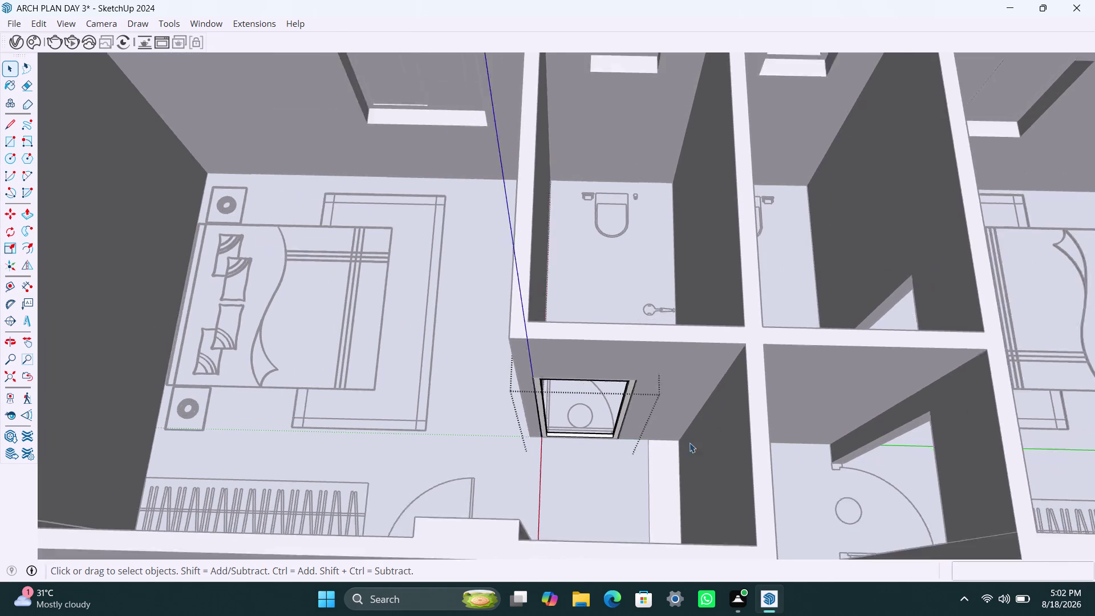
scroll(down, 3)
middle_drag(662, 451, 579, 438)
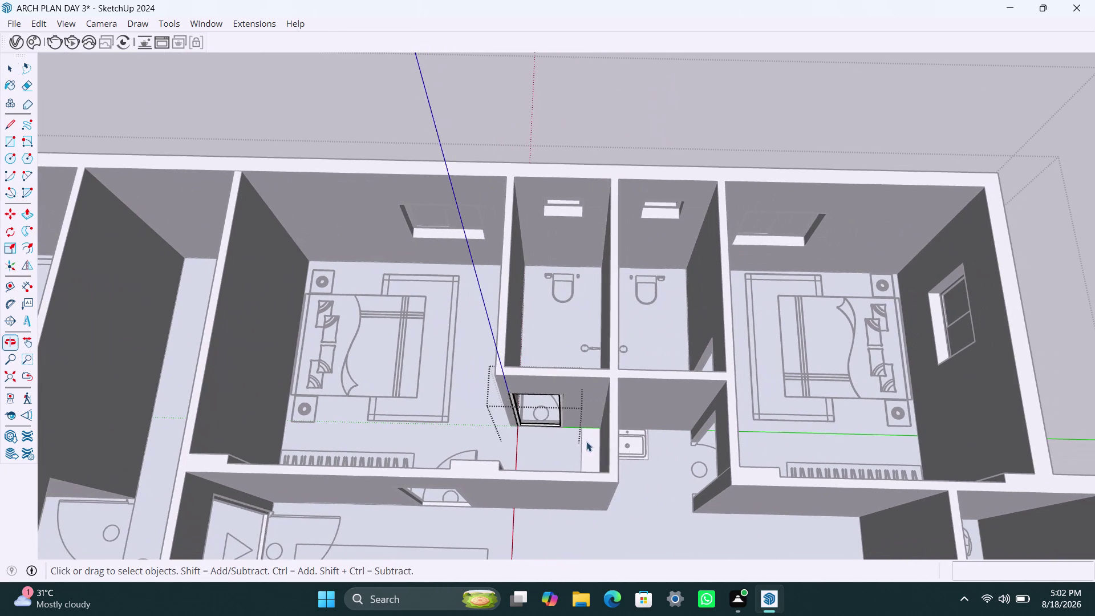
middle_drag(667, 454, 952, 450)
scroll(up, 3)
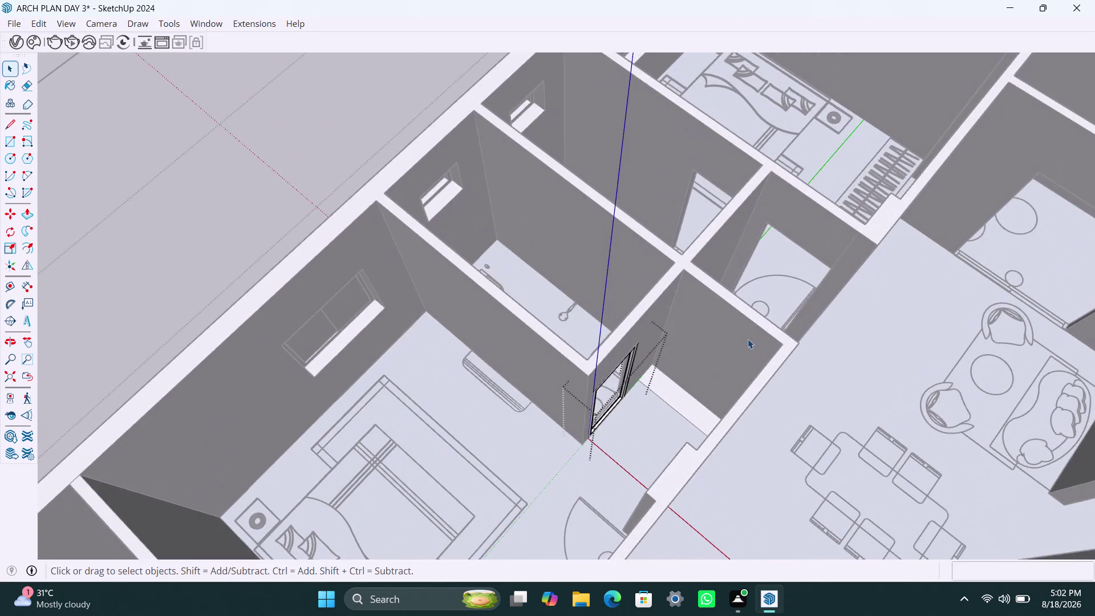
middle_drag(754, 344, 846, 368)
middle_drag(693, 339, 653, 399)
click(861, 365)
middle_drag(653, 346, 658, 351)
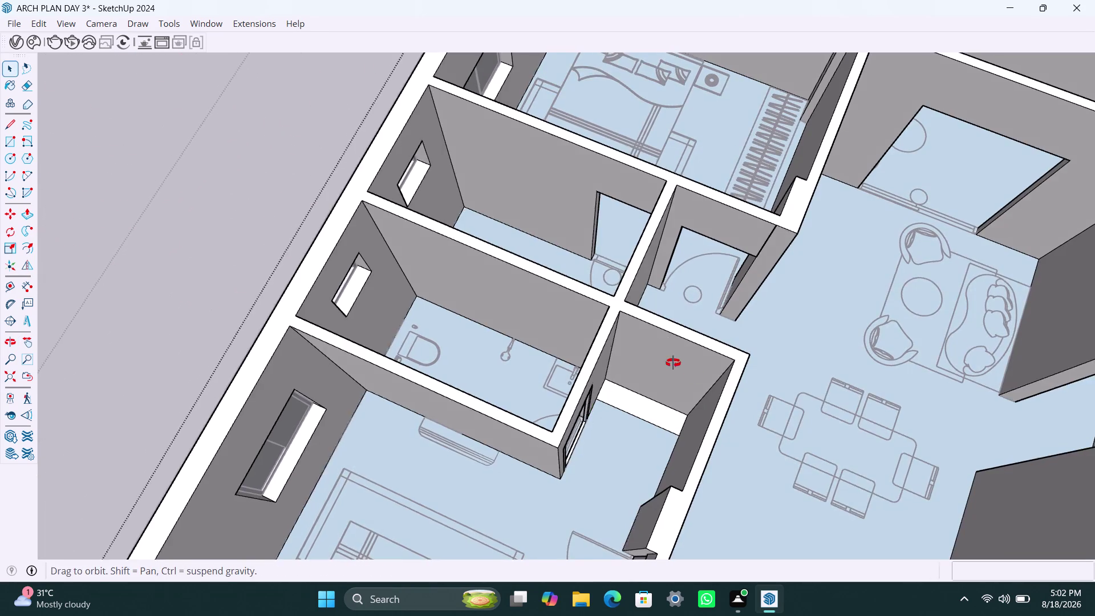
middle_drag(657, 351, 789, 394)
scroll(down, 3)
middle_drag(654, 315, 587, 376)
scroll(up, 3)
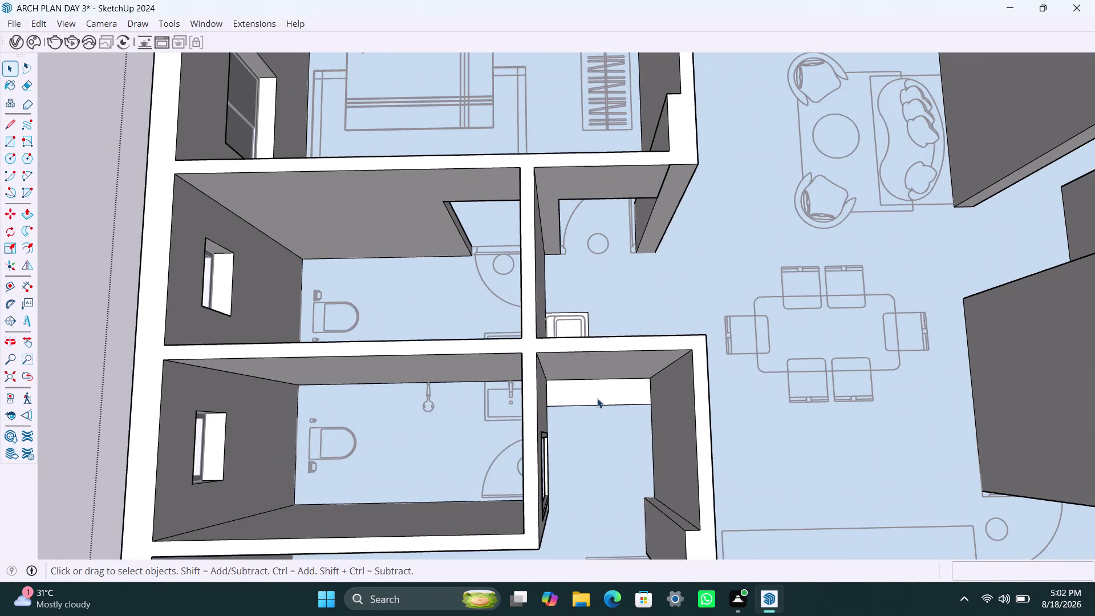
Select the face across the doorway above the sink and orbit in close to it.
click(597, 399)
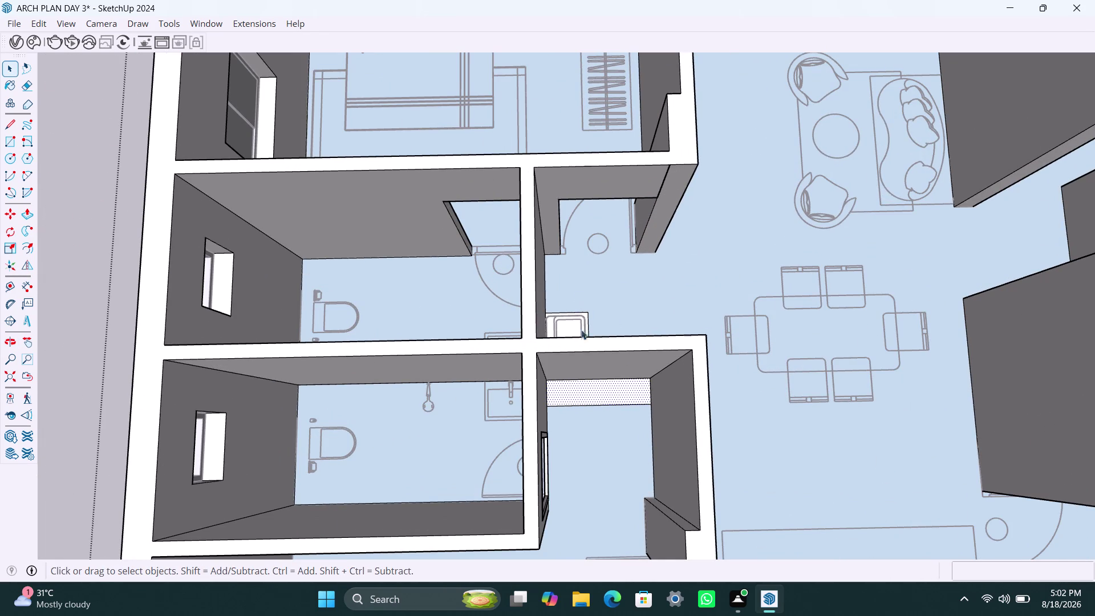
middle_drag(567, 344, 560, 394)
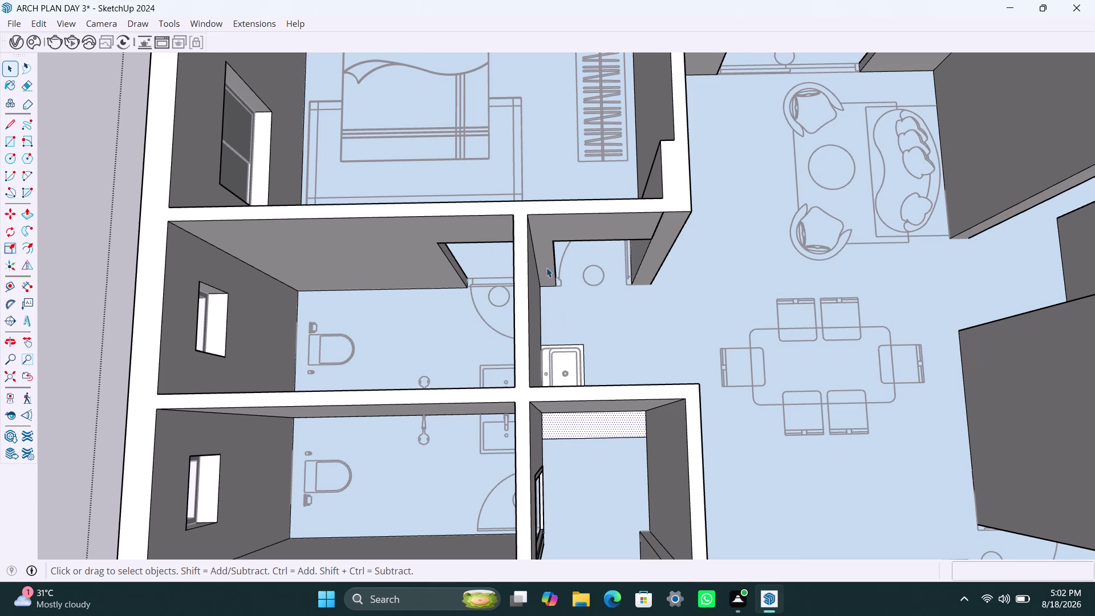
middle_drag(547, 267, 523, 250)
scroll(up, 3)
click(717, 218)
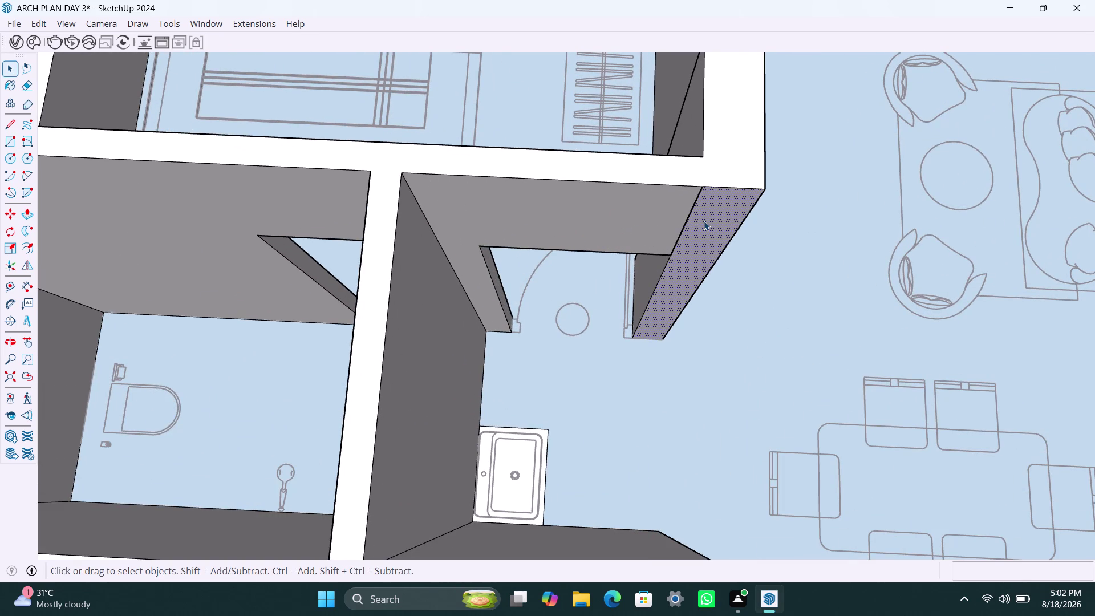
Push/pull the wall end near the opening and delete its leftover vertical edge.
key(p)
click(703, 221)
click(671, 224)
key(space)
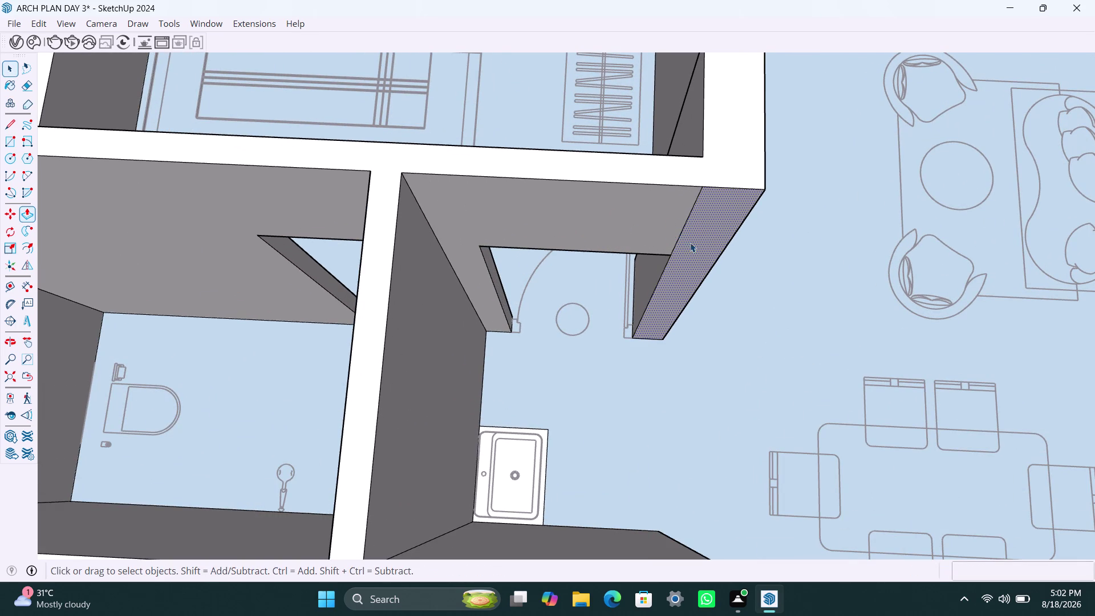
click(687, 220)
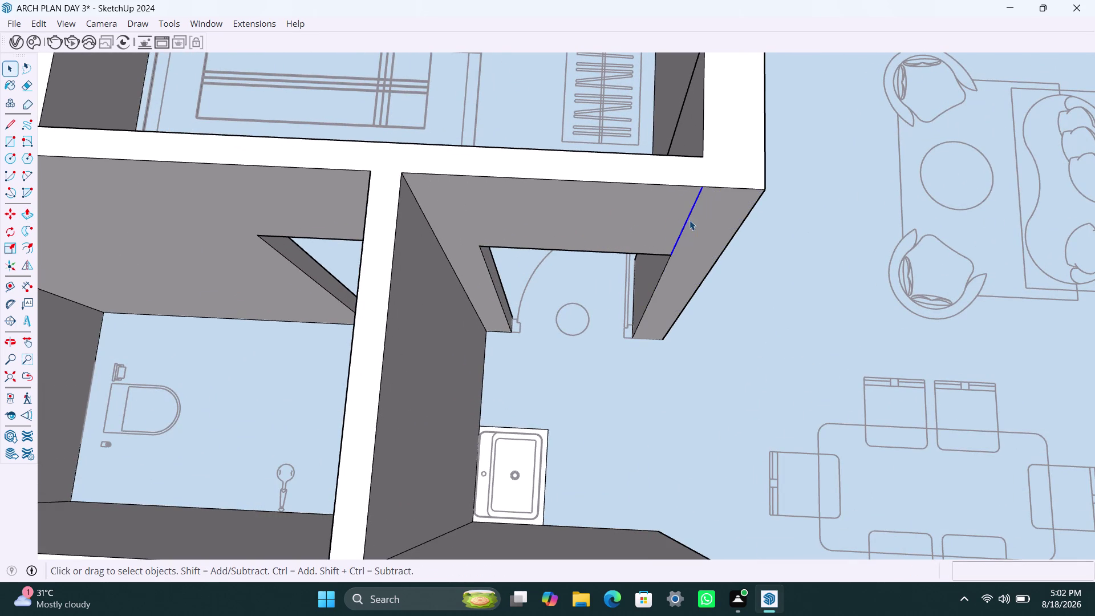
key(Delete)
Draw a rectangle across the door opening above the sink and make it a group.
key(r)
click(483, 245)
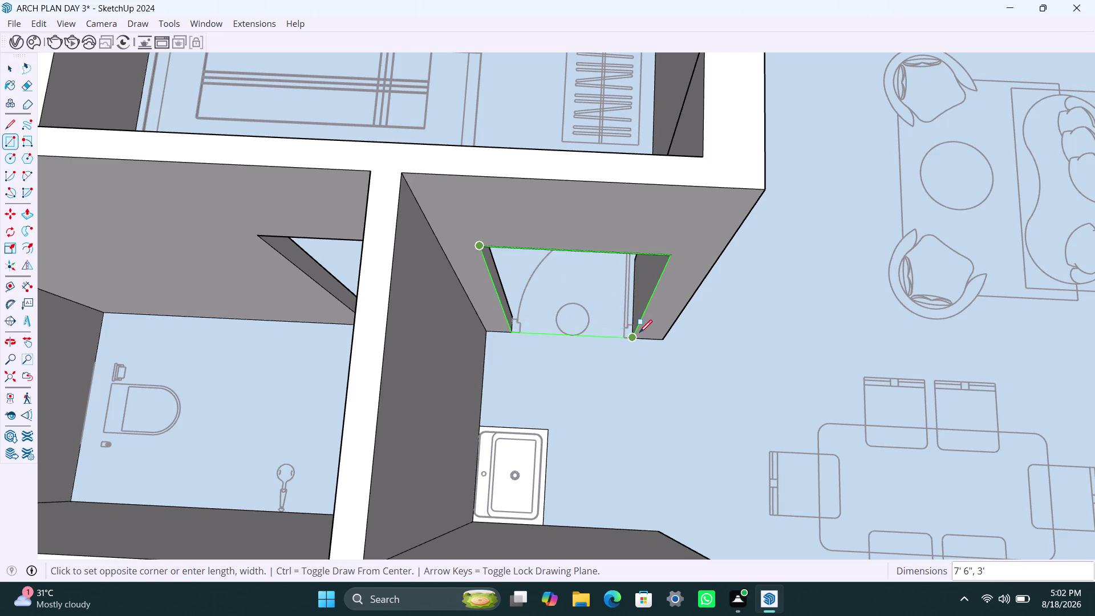
click(639, 332)
key(space)
double_click(617, 301)
right_click(617, 299)
click(686, 140)
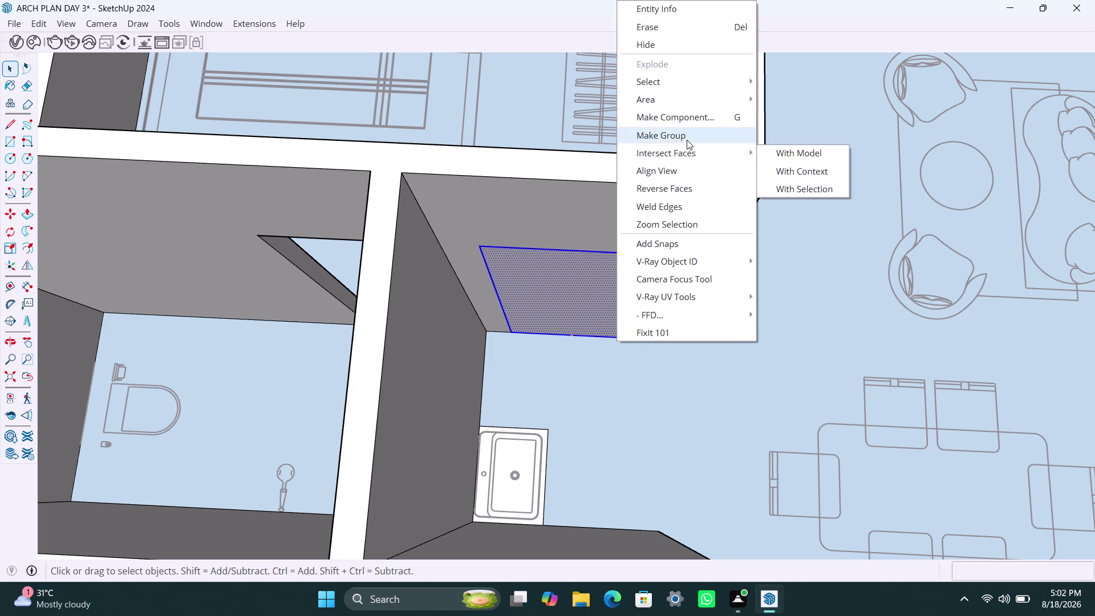
Inside the group, offset the rectangle 2" inward and delete the inner face.
double_click(594, 312)
double_click(593, 309)
key(f)
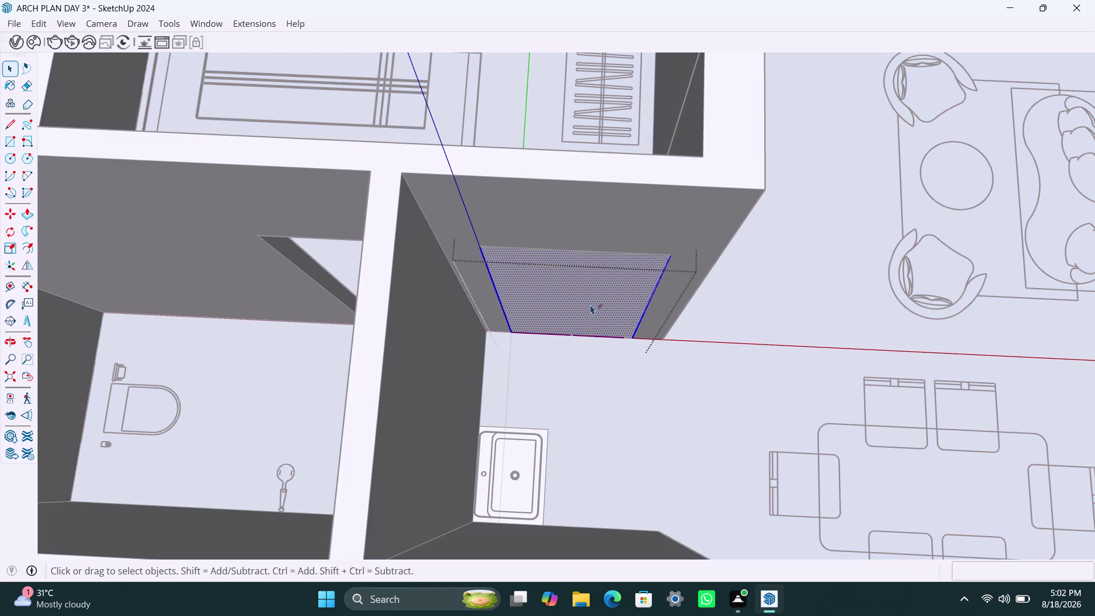
click(566, 294)
key(2)
key(shift+quotedbl)
key(Return)
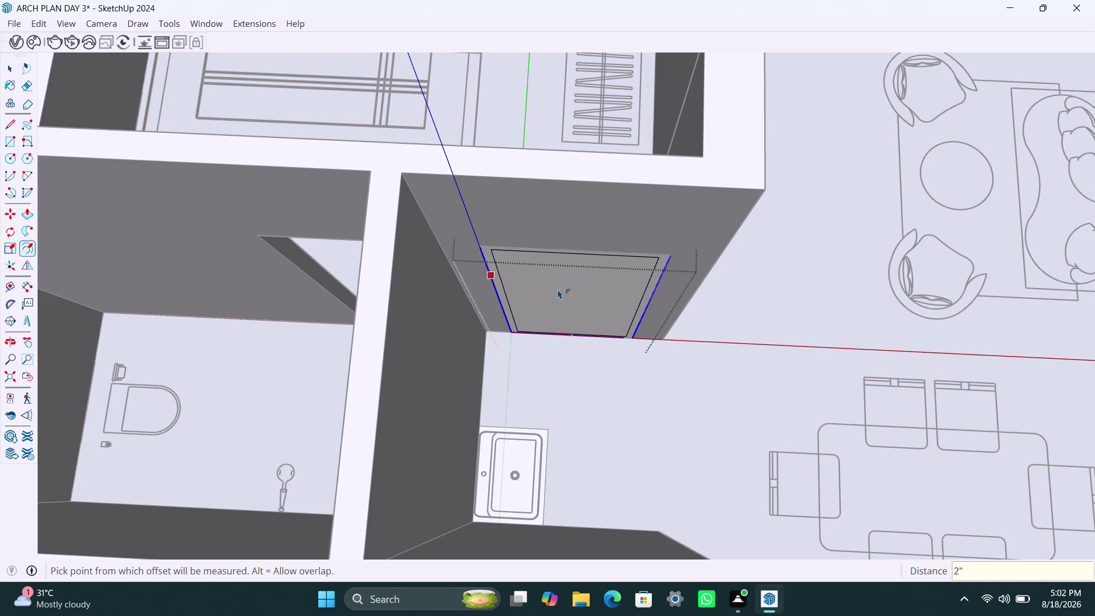
key(space)
click(560, 289)
key(Delete)
Push/pull the frame ring 2.5" deep, then orbit back out over the plan.
scroll(up, 3)
click(495, 306)
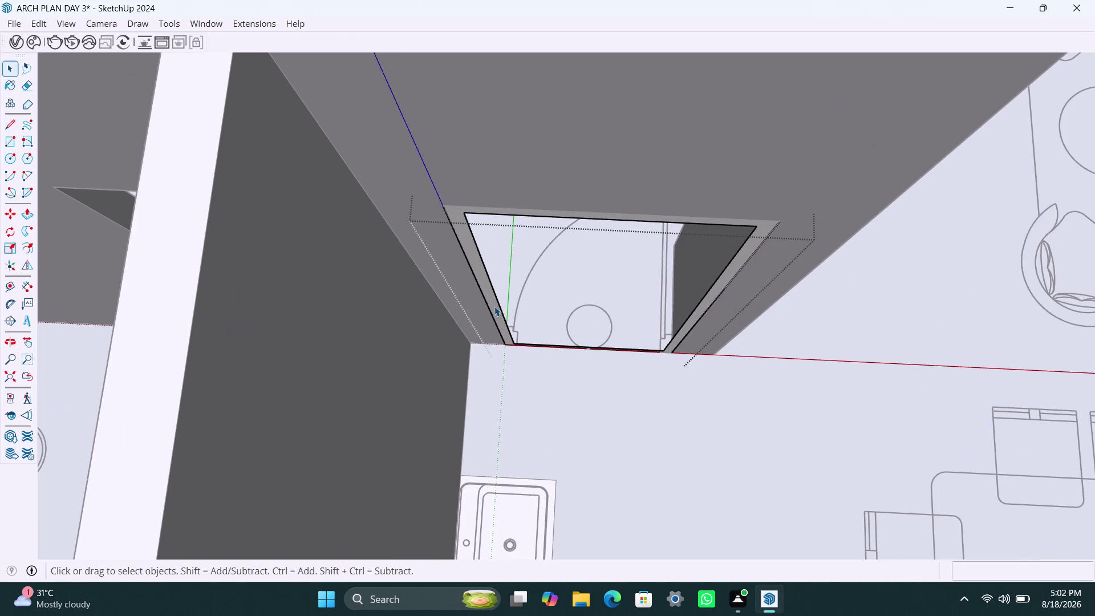
key(p)
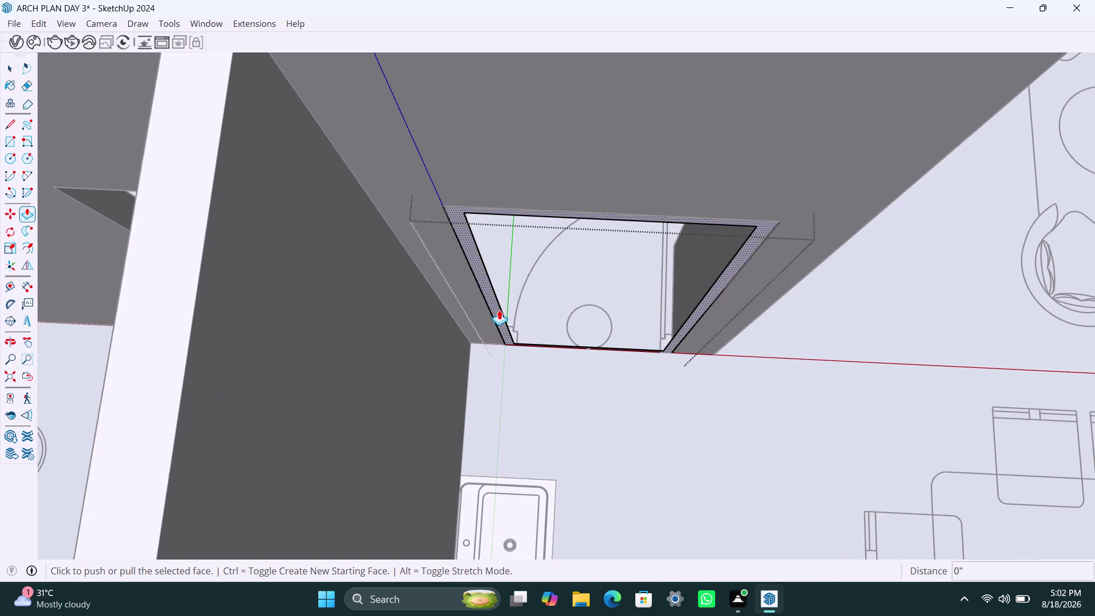
click(499, 310)
text(2.5)
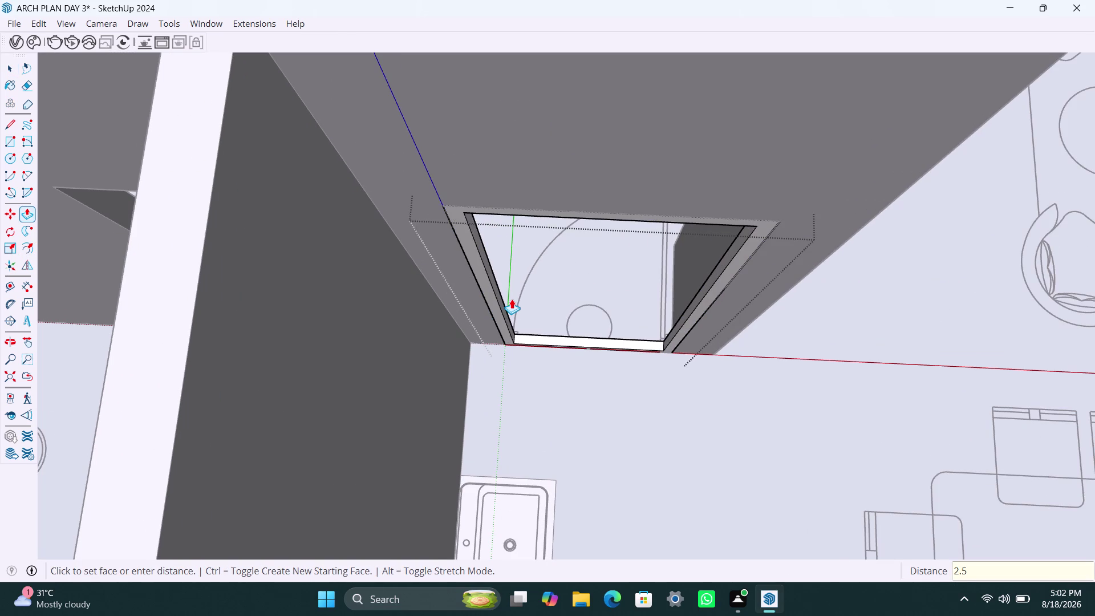
text(")
key(Return)
scroll(down, 3)
middle_drag(577, 299, 349, 371)
scroll(down, 3)
middle_drag(569, 337, 354, 371)
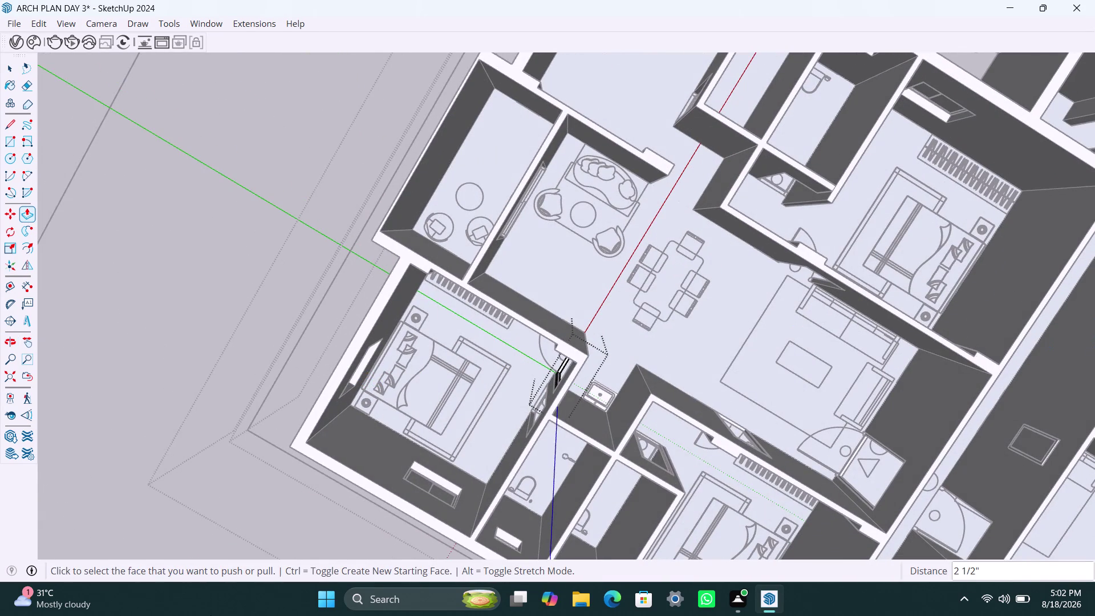
Orbit, pan and zoom across the apartment until the bedroom's bathroom doorway fills the view.
middle_drag(448, 426, 329, 406)
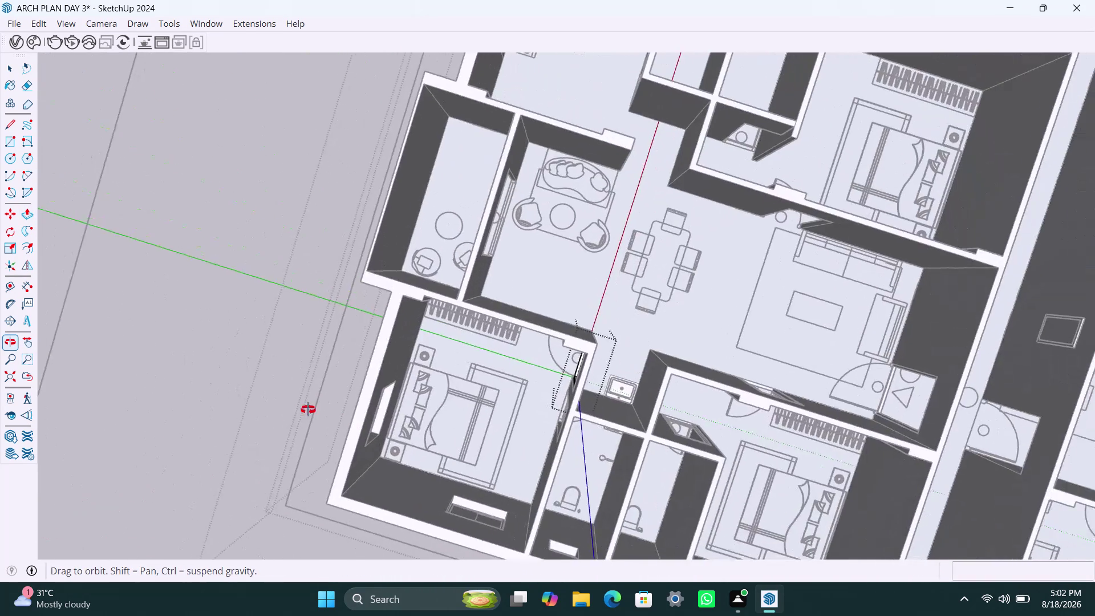
middle_drag(330, 407, 160, 442)
scroll(up, 3)
middle_drag(506, 431, 437, 393)
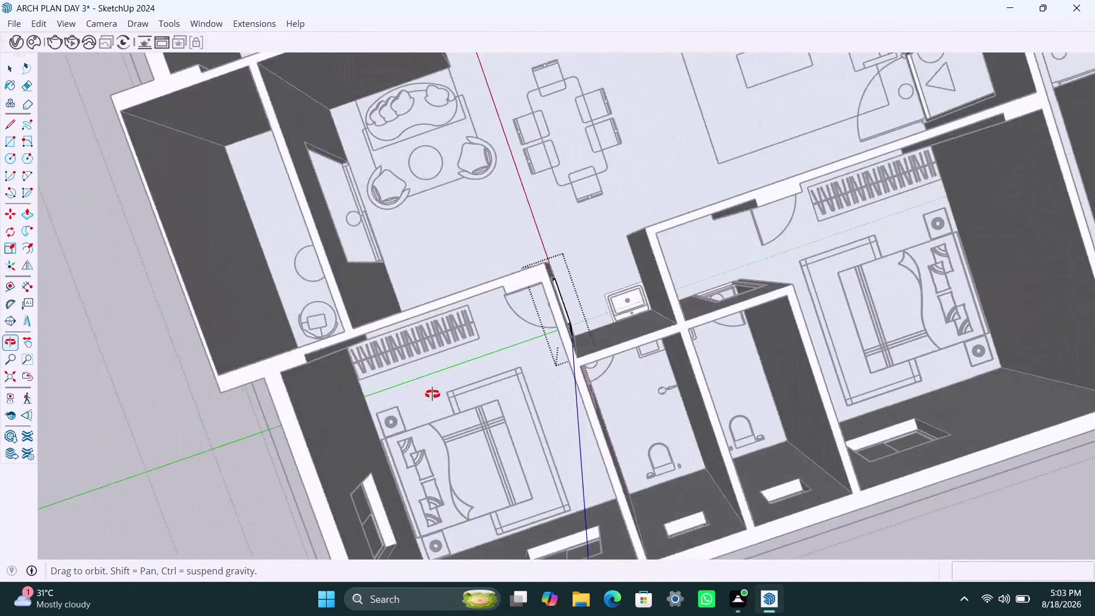
middle_drag(437, 394, 377, 425)
middle_drag(513, 361, 301, 401)
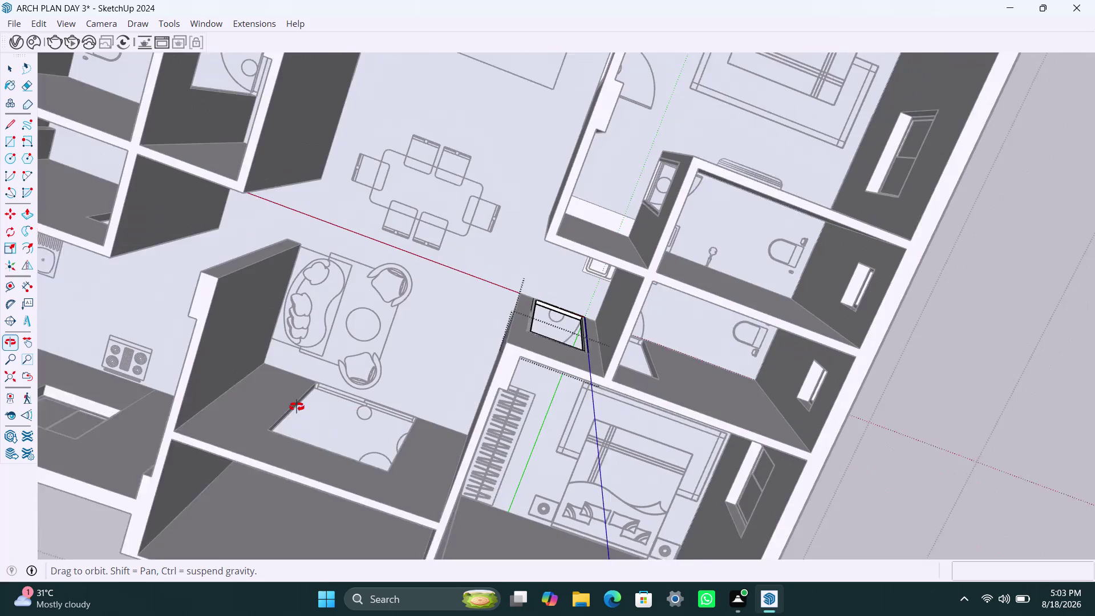
middle_drag(301, 401, 296, 406)
key(space)
click(394, 299)
middle_drag(455, 389, 505, 205)
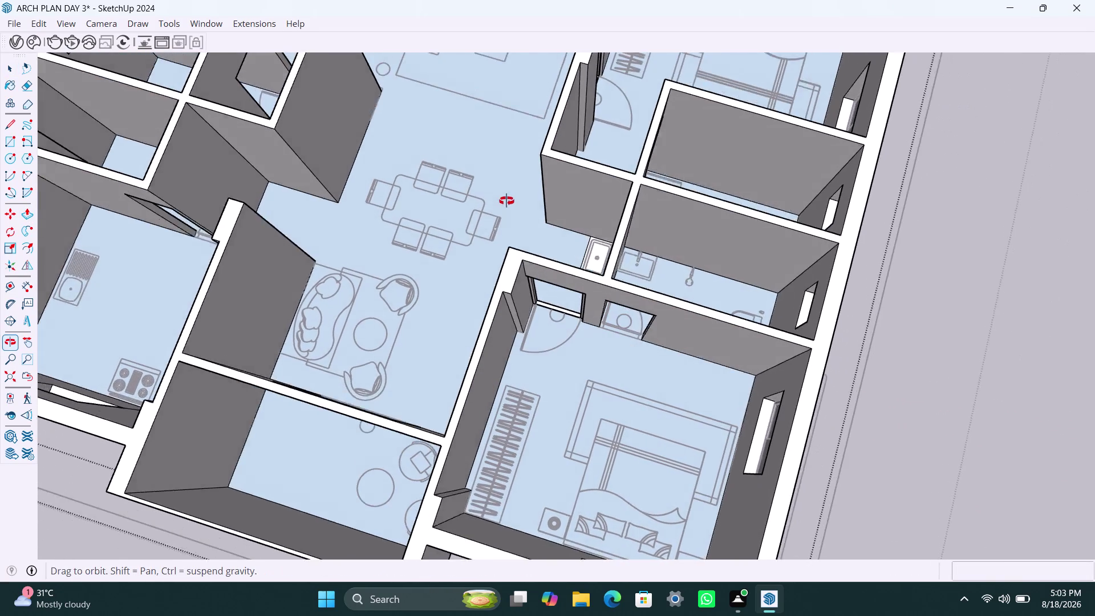
middle_drag(504, 206, 509, 196)
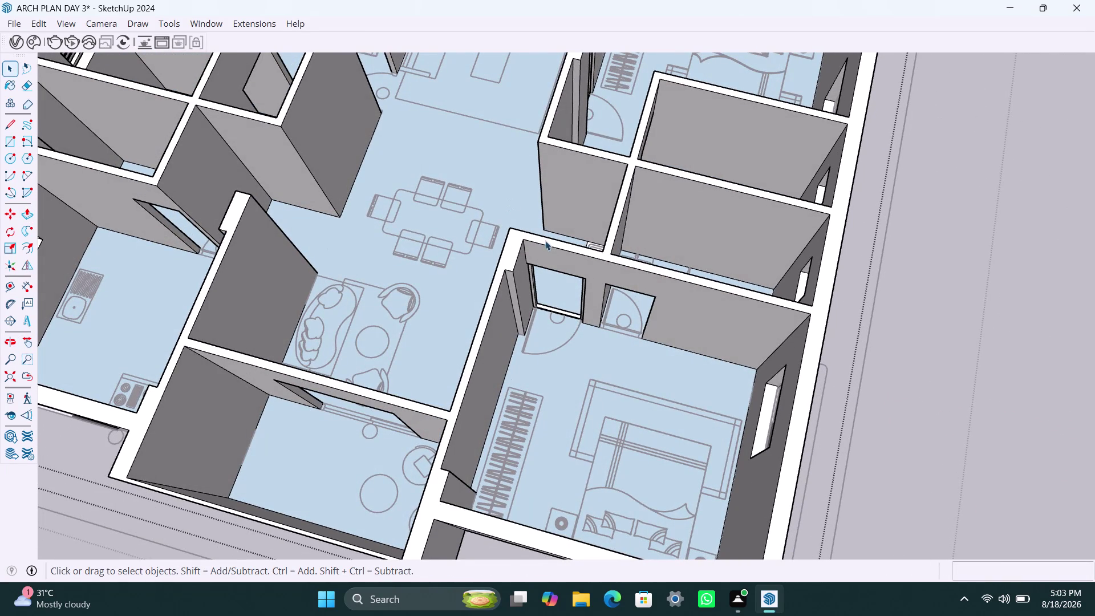
scroll(down, 3)
middle_drag(514, 328, 388, 344)
scroll(up, 3)
middle_drag(527, 407, 640, 339)
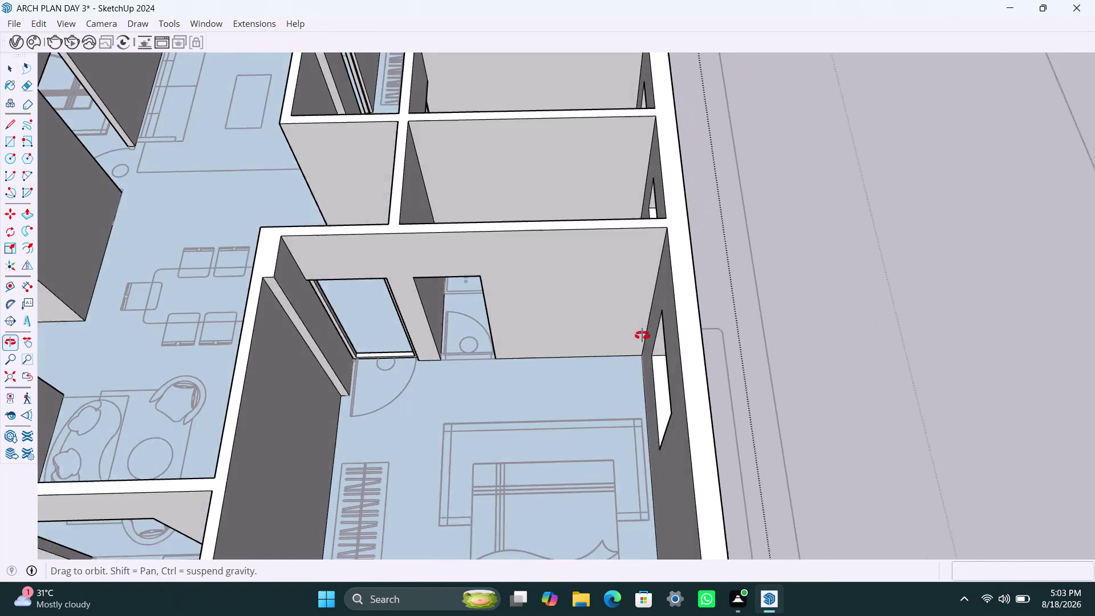
middle_drag(641, 339, 642, 336)
scroll(up, 3)
middle_drag(475, 323, 462, 316)
Draw a rectangle over the bedroom's bathroom doorway and make it a group.
key(r)
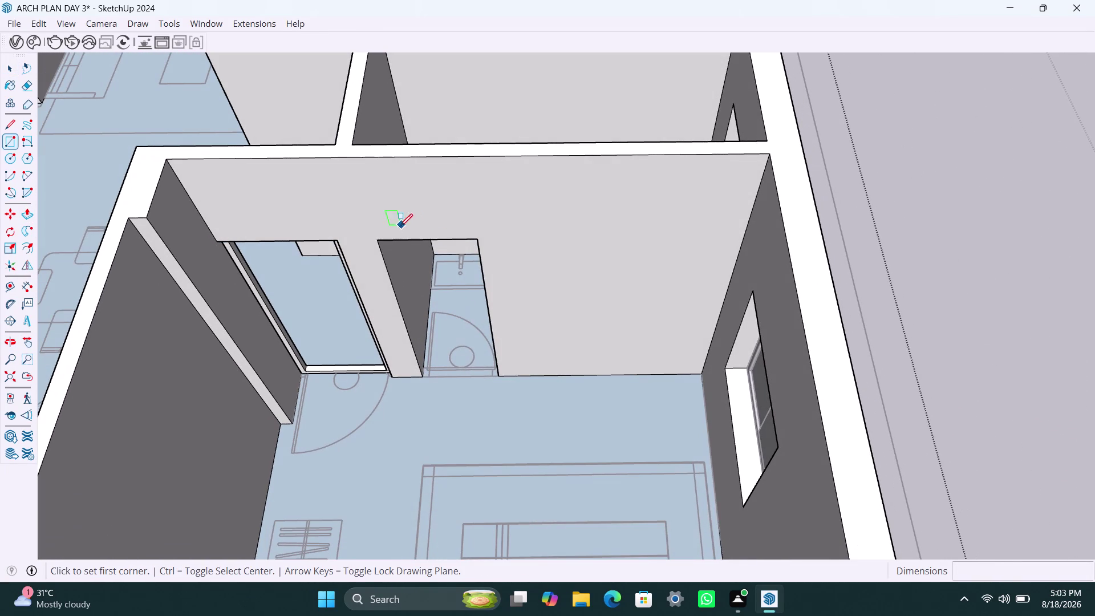
click(382, 241)
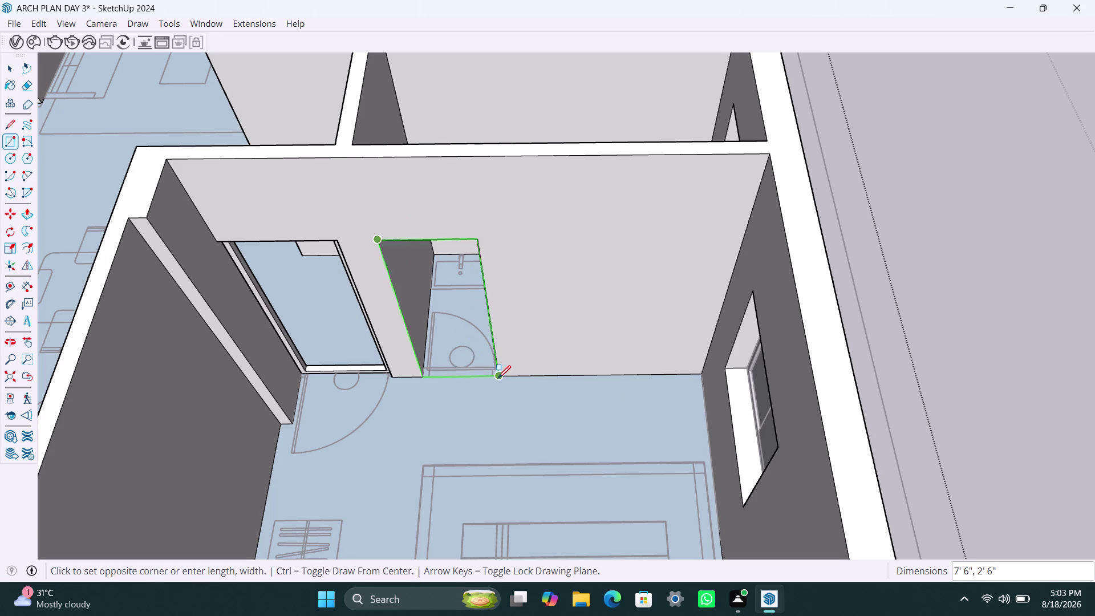
click(498, 378)
key(space)
double_click(452, 301)
right_click(451, 299)
click(548, 140)
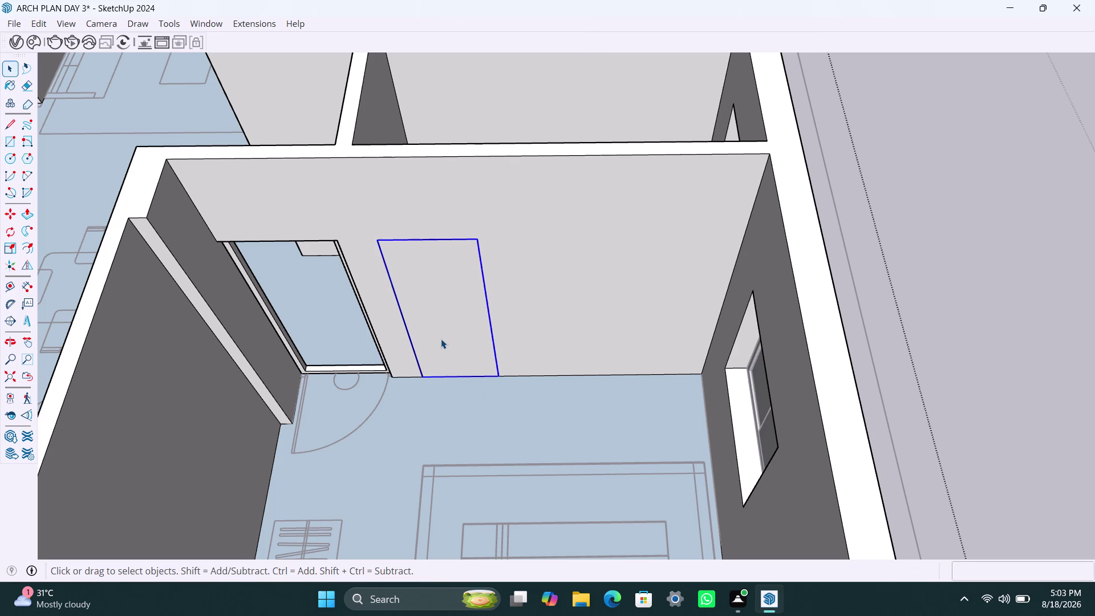
Inside the group, offset the rectangle 2" inward and delete the inner face.
key(f)
key(space)
triple_click(431, 317)
key(f)
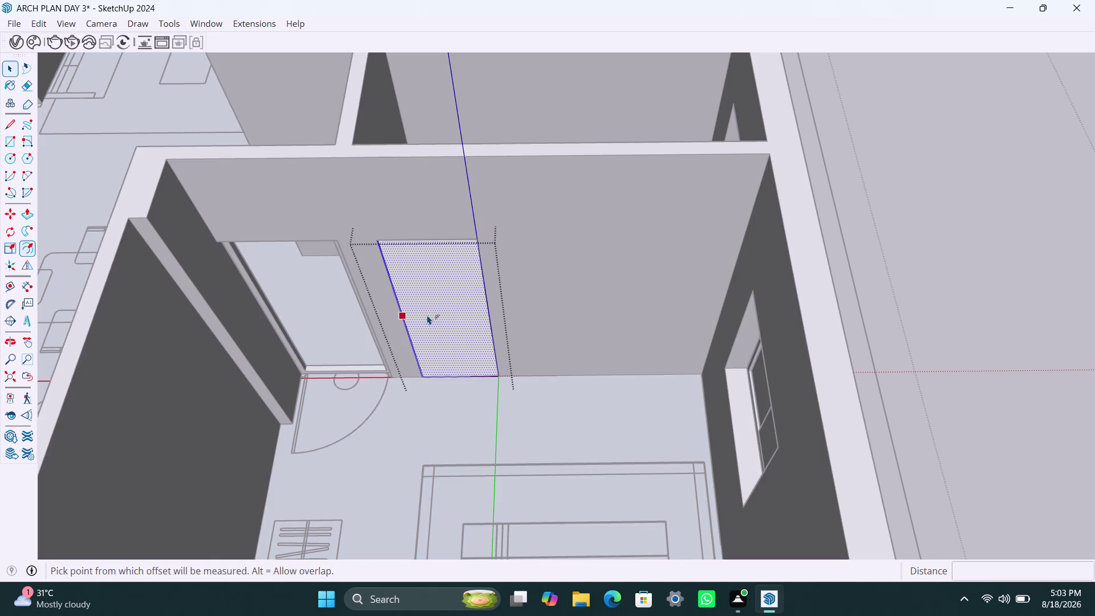
click(427, 314)
key(2)
key(shift+quotedbl)
key(Return)
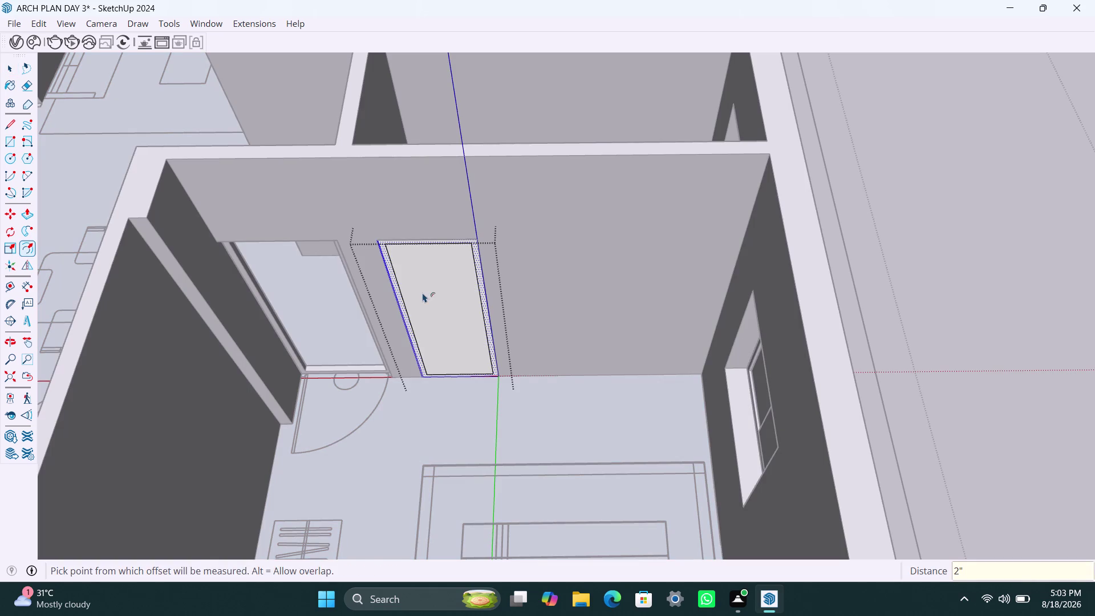
key(space)
click(433, 291)
key(Delete)
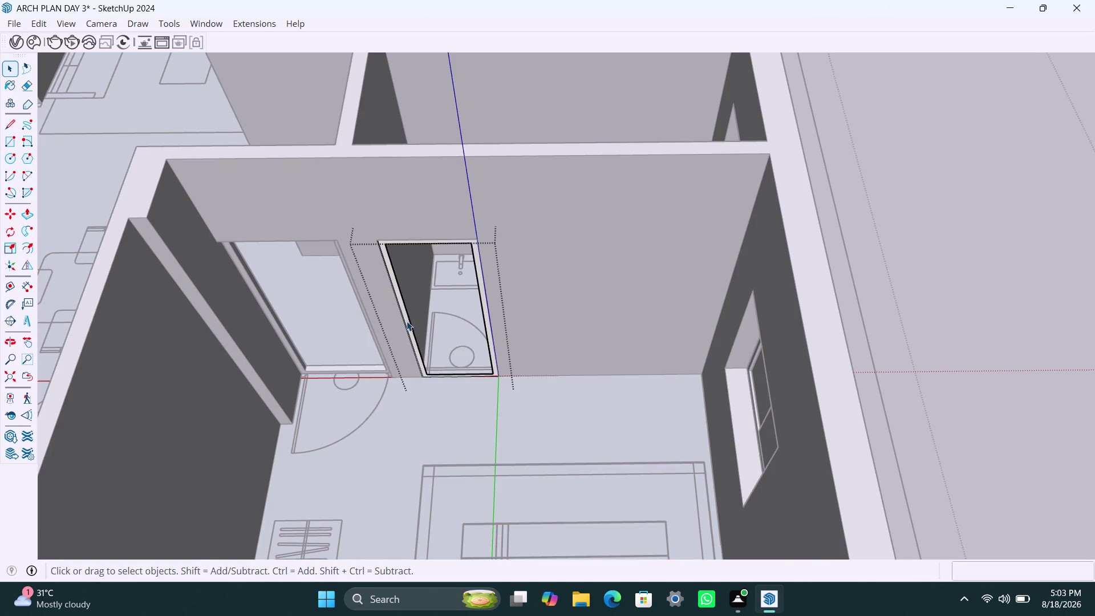
Push/pull the frame ring 2.5" deep.
scroll(up, 3)
click(407, 317)
key(p)
click(407, 321)
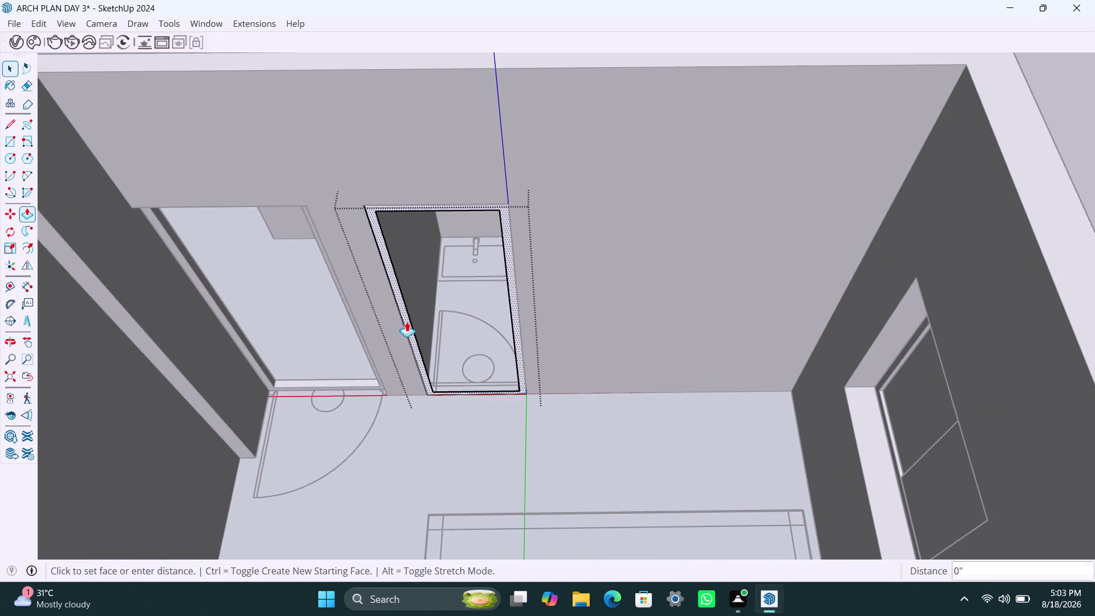
text(2.)
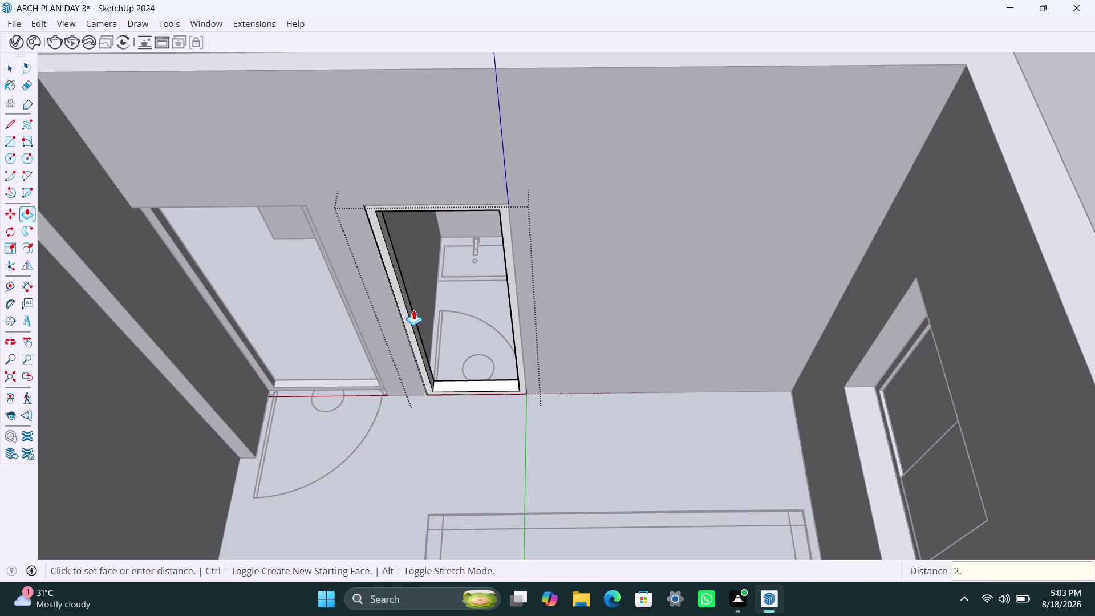
text(5")
key(Return)
key(space)
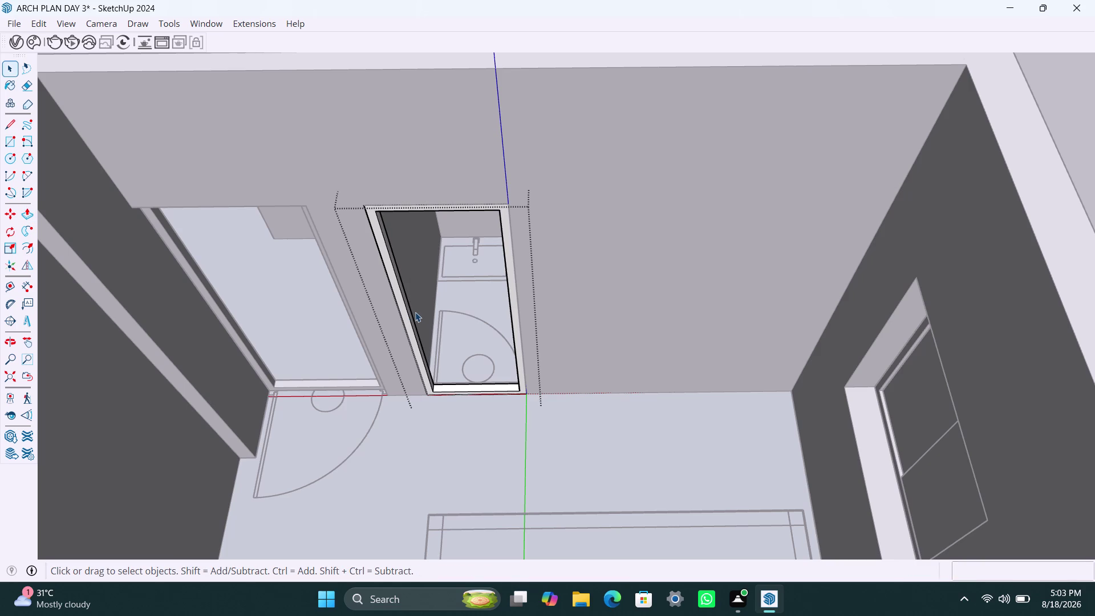
scroll(down, 3)
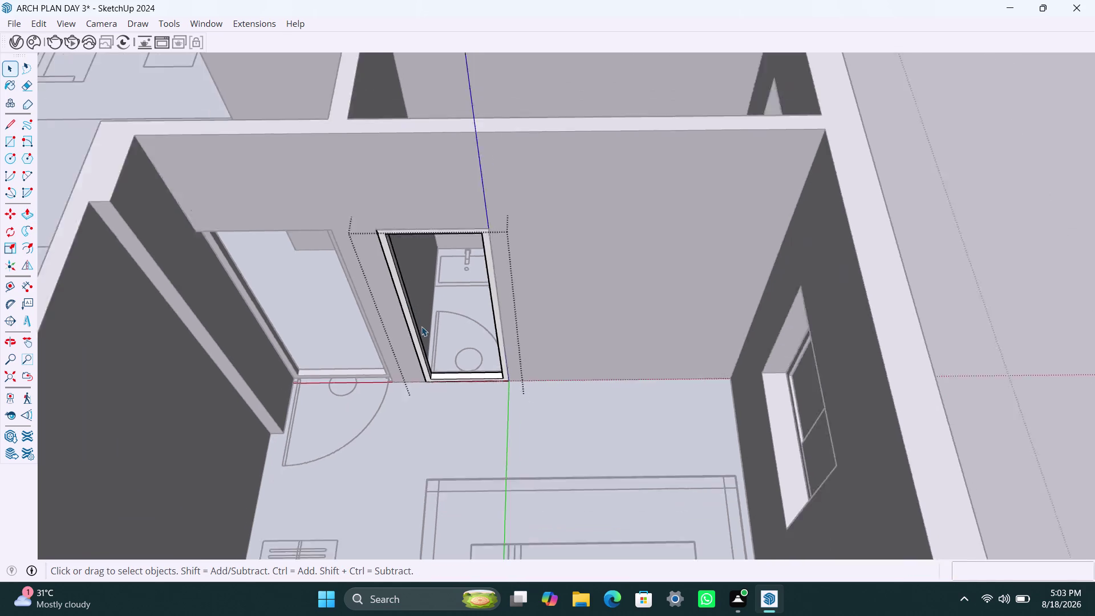
Orbit out over the whole plan and around to face the living room's back doorway.
scroll(down, 3)
click(751, 355)
scroll(down, 3)
middle_drag(491, 421, 667, 394)
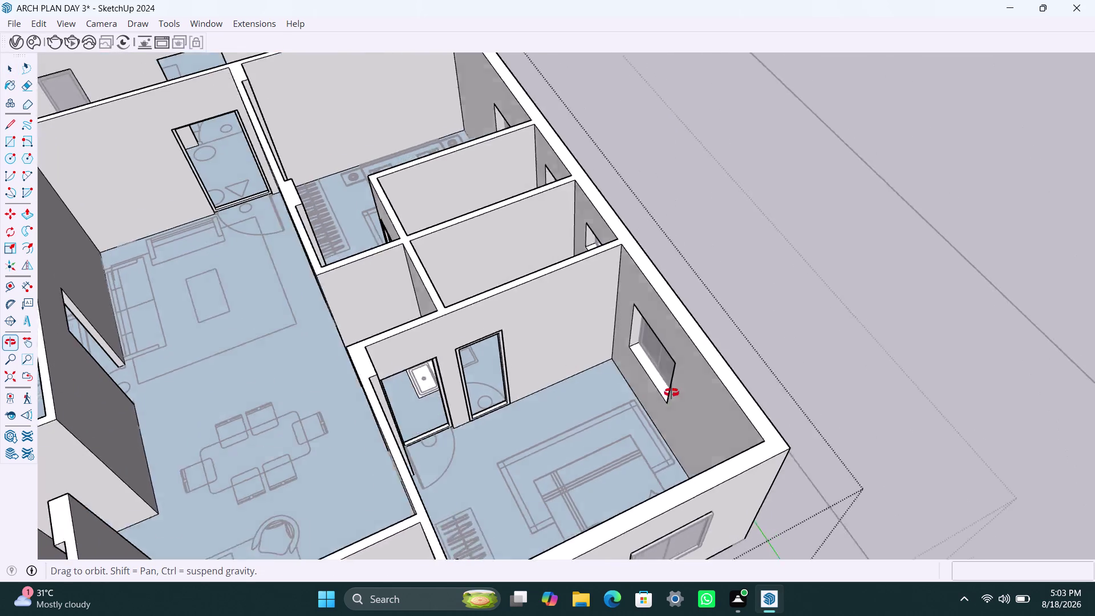
middle_drag(666, 394, 688, 390)
scroll(down, 3)
middle_drag(581, 431, 733, 388)
scroll(down, 3)
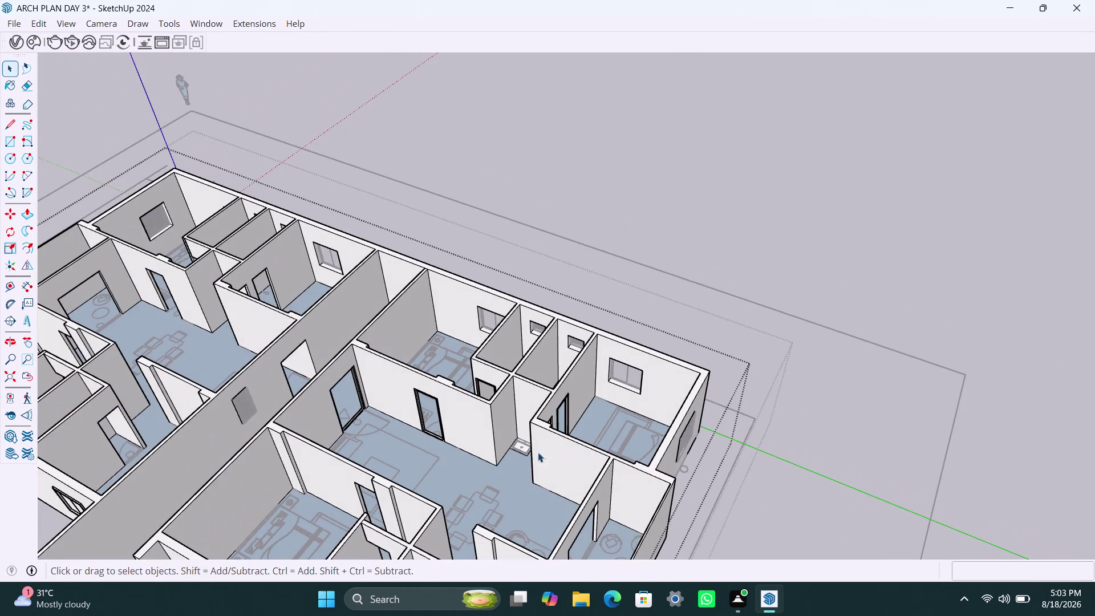
middle_drag(511, 481, 651, 482)
scroll(down, 3)
middle_drag(613, 469, 553, 423)
scroll(up, 3)
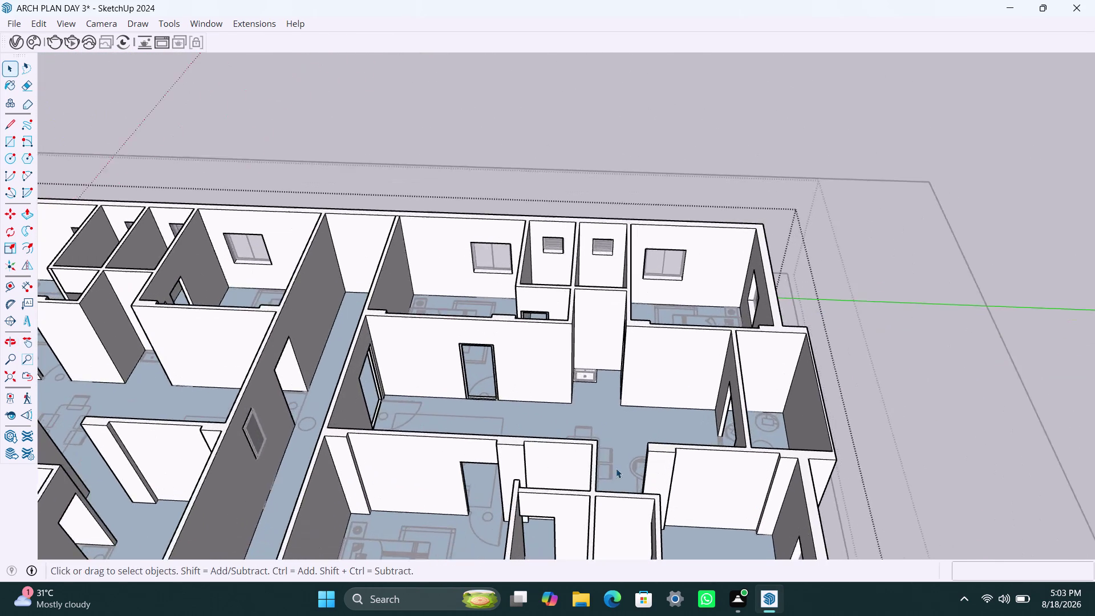
middle_drag(616, 468, 1060, 535)
middle_drag(834, 370, 761, 441)
scroll(up, 3)
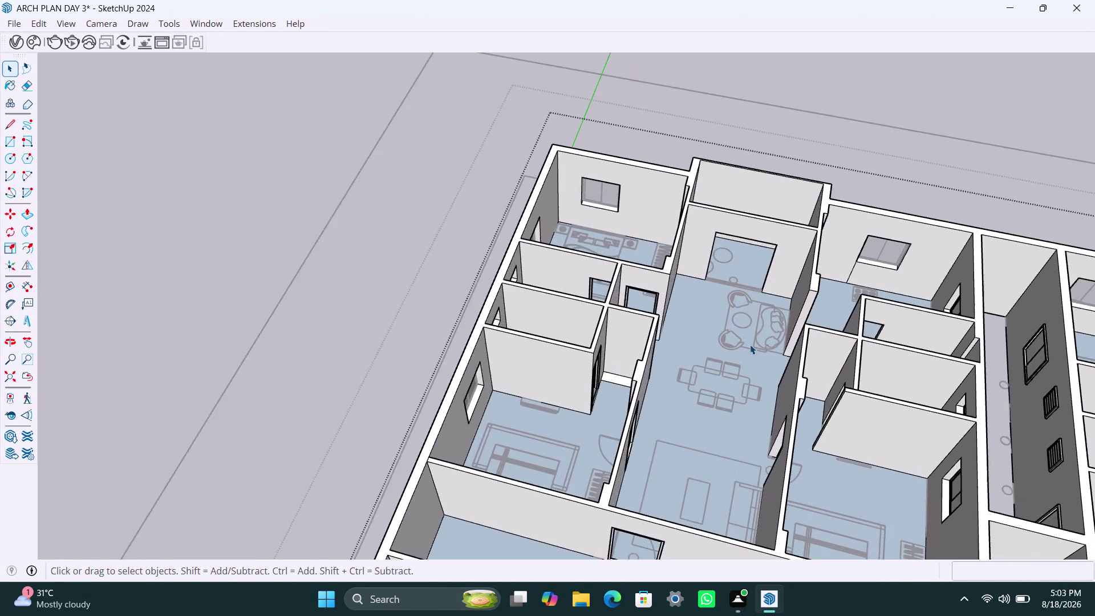
middle_drag(777, 401, 891, 409)
middle_drag(686, 380, 819, 327)
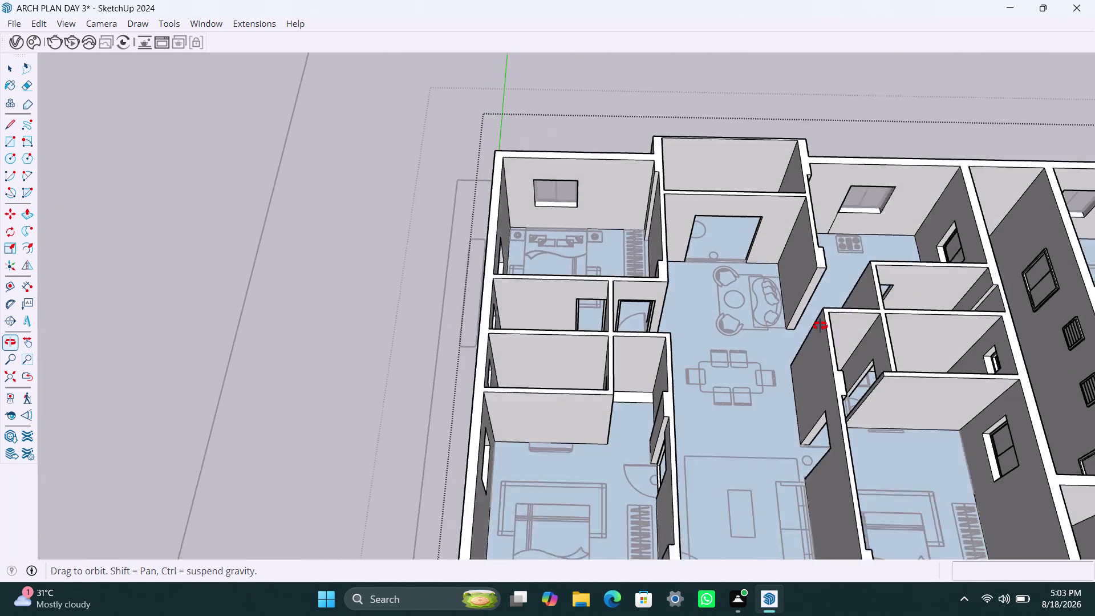
middle_drag(819, 327, 821, 325)
middle_drag(723, 286, 532, 319)
scroll(up, 3)
middle_drag(532, 294, 541, 259)
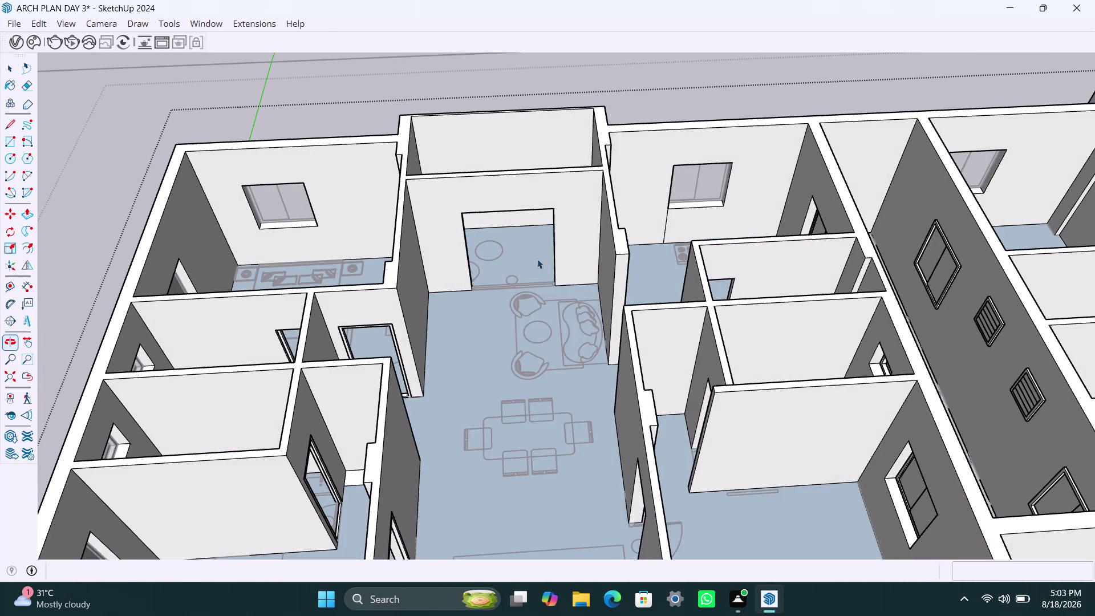
Draw a rectangle over the back doorway and select its face and edges.
key(r)
click(460, 216)
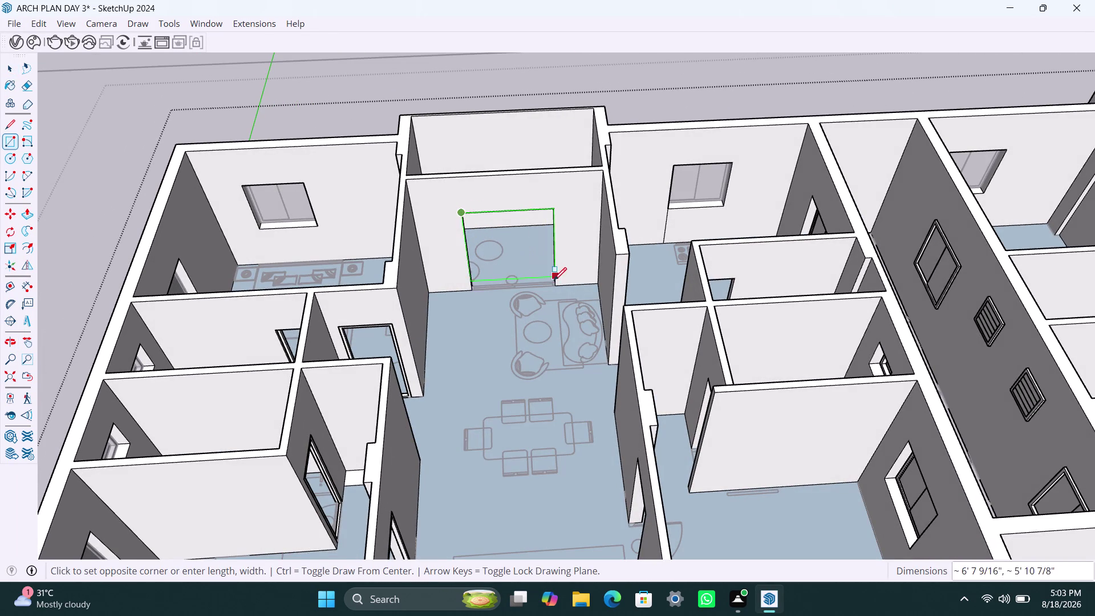
click(554, 283)
key(space)
double_click(523, 251)
right_click(522, 250)
click(561, 385)
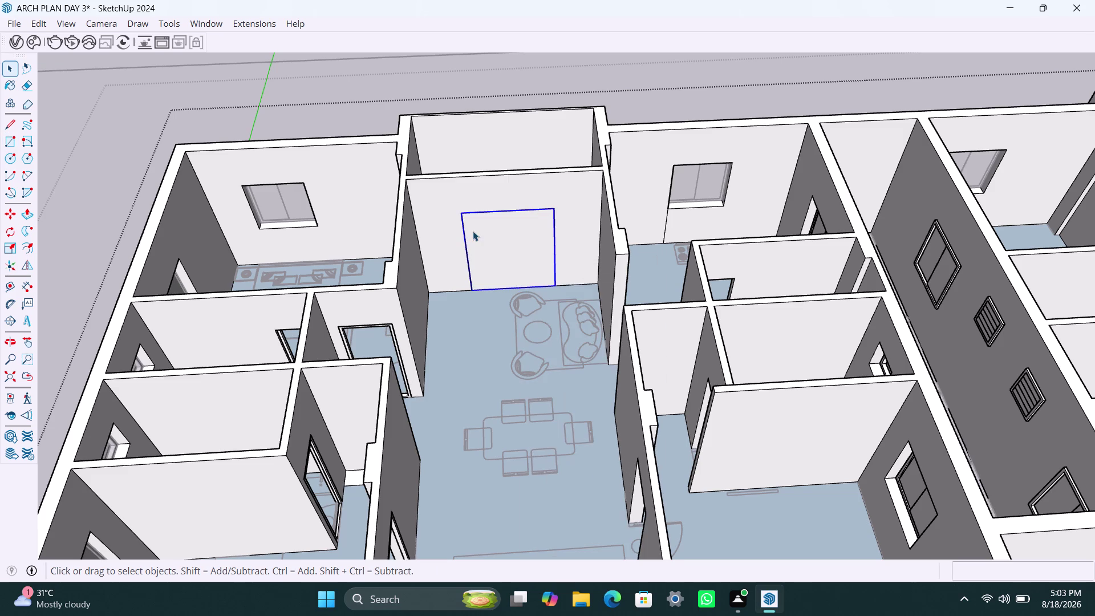
click(472, 223)
double_click(477, 227)
Offset the doorway rectangle 2" inward and delete the inner face.
key(f)
click(484, 242)
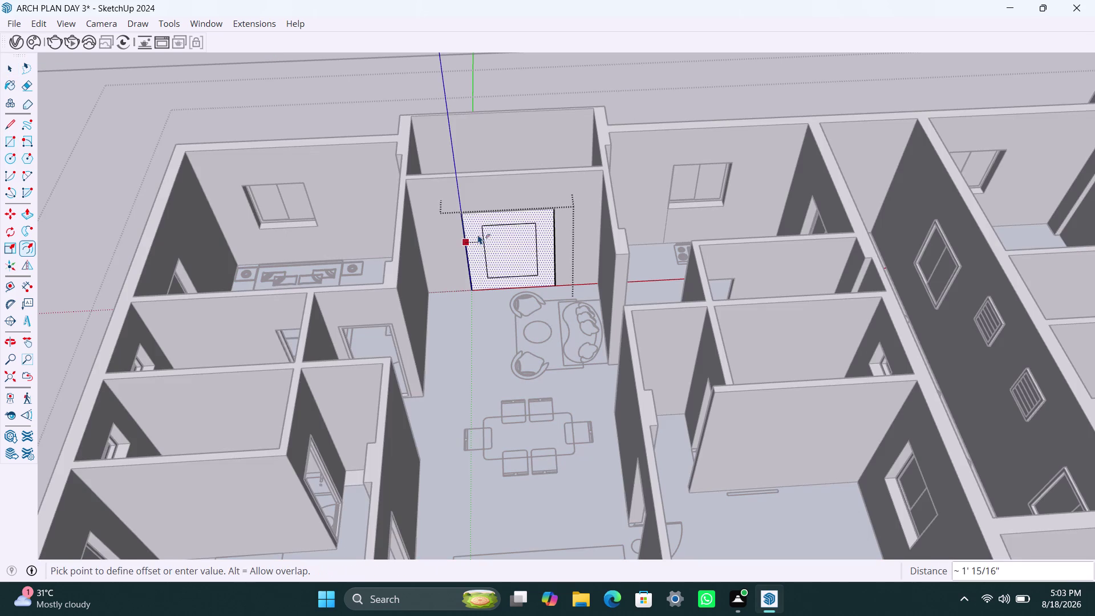
text(2")
key(Return)
key(space)
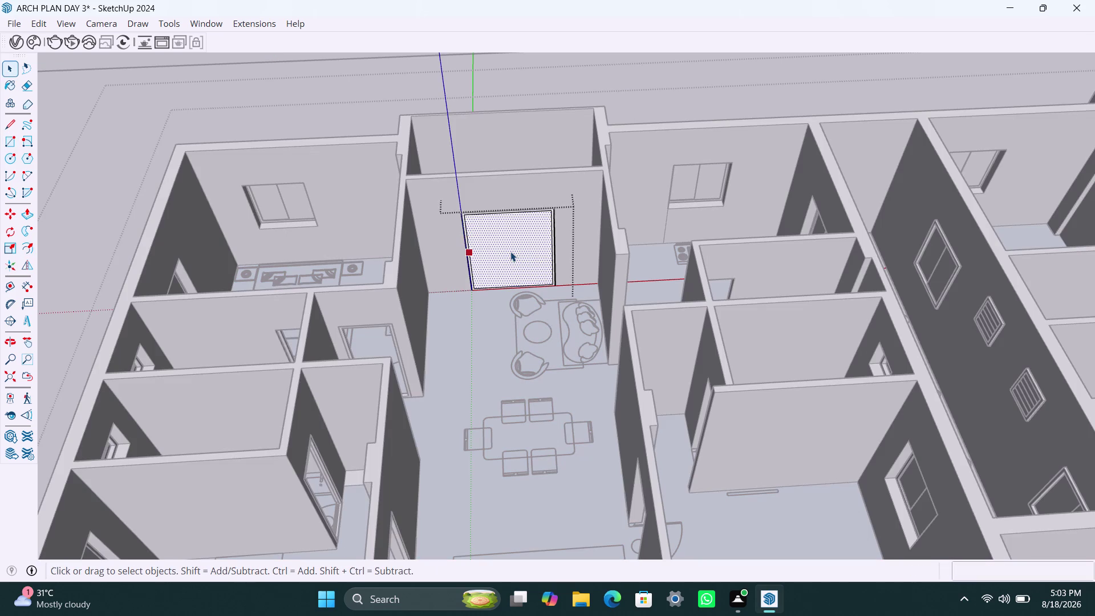
click(511, 251)
key(Delete)
Push/pull the frame ring to a 1.5" depth, re-entering the value once.
scroll(up, 3)
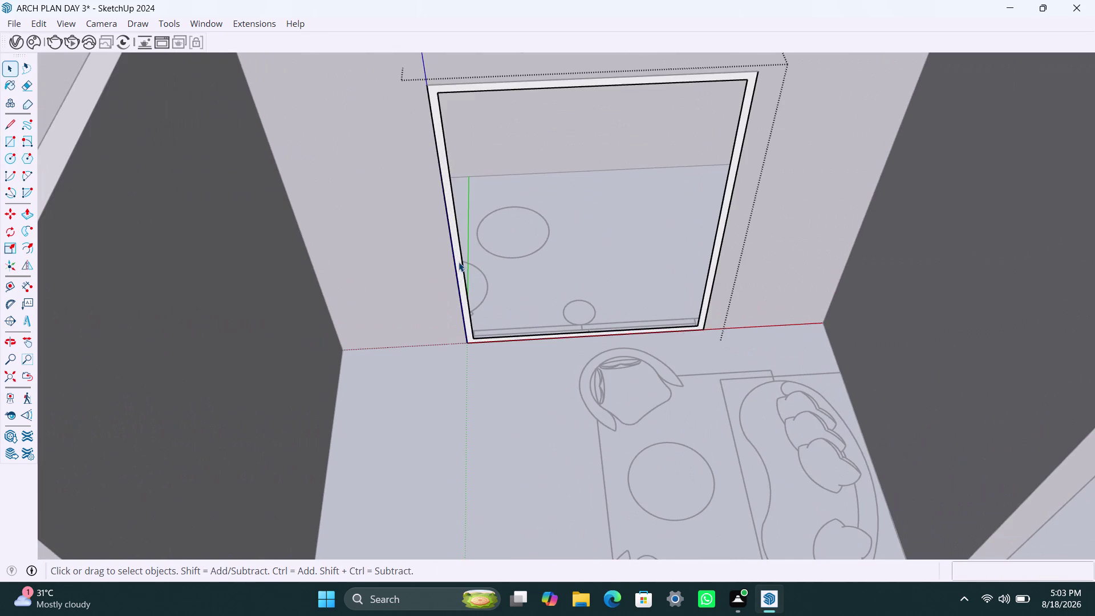
click(459, 261)
key(p)
click(457, 262)
text(1)
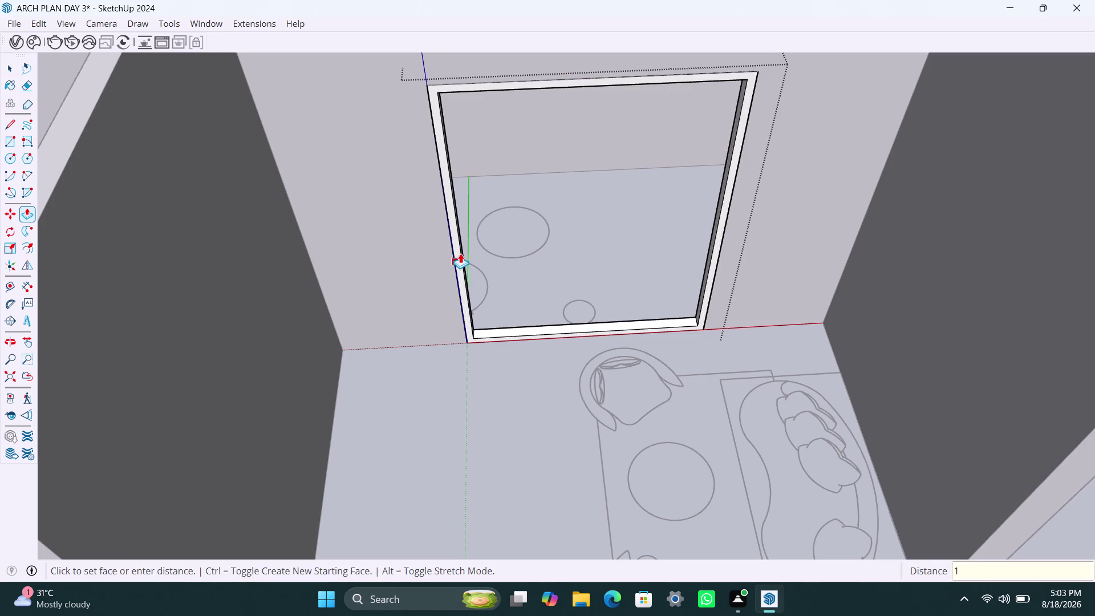
text(.5)
key(shift+quotedbl)
key(Return)
click(461, 263)
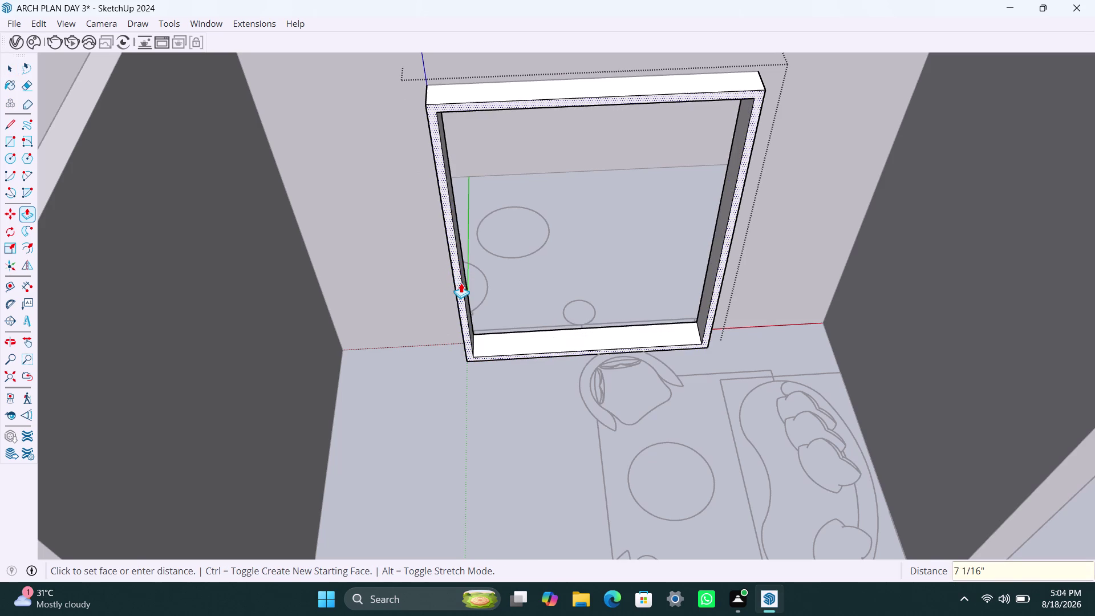
text(1.5")
key(Return)
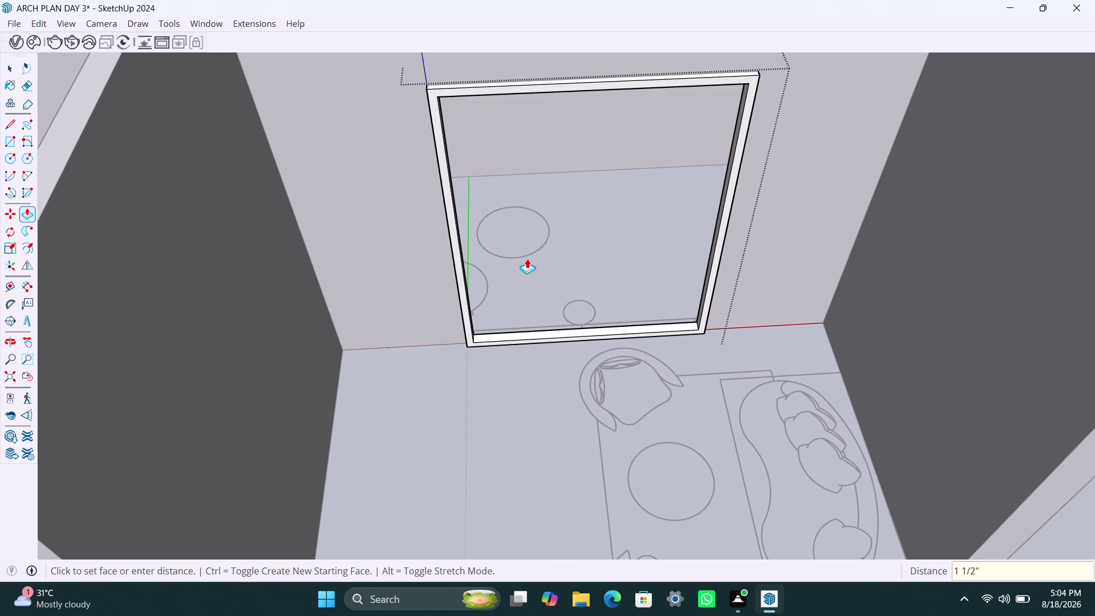
key(space)
Draw a rectangle over the left half of the framed living-room doorway.
key(r)
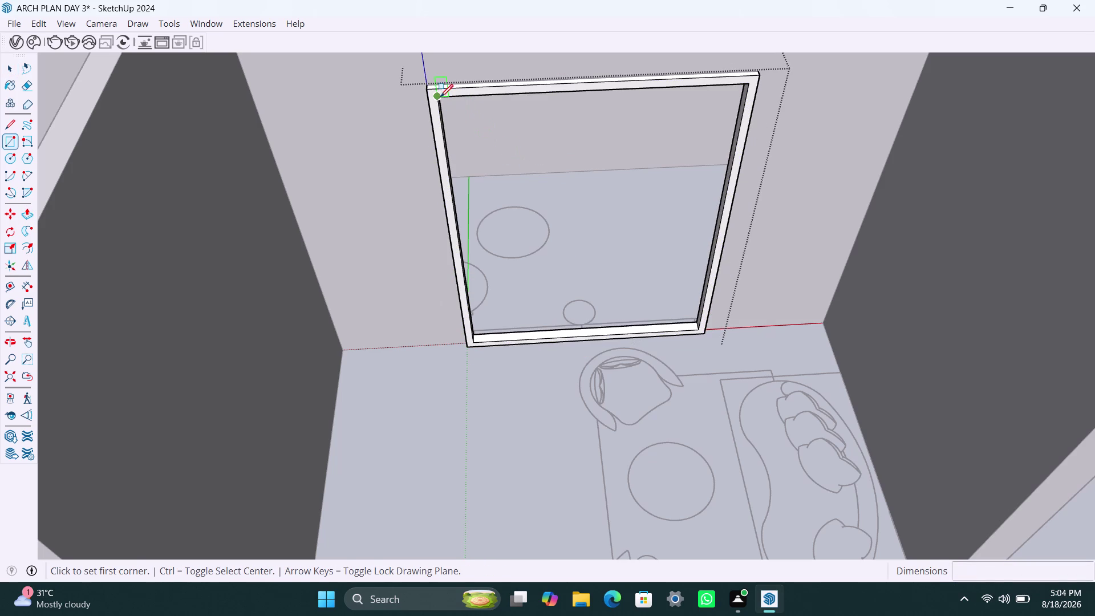
click(440, 97)
click(588, 335)
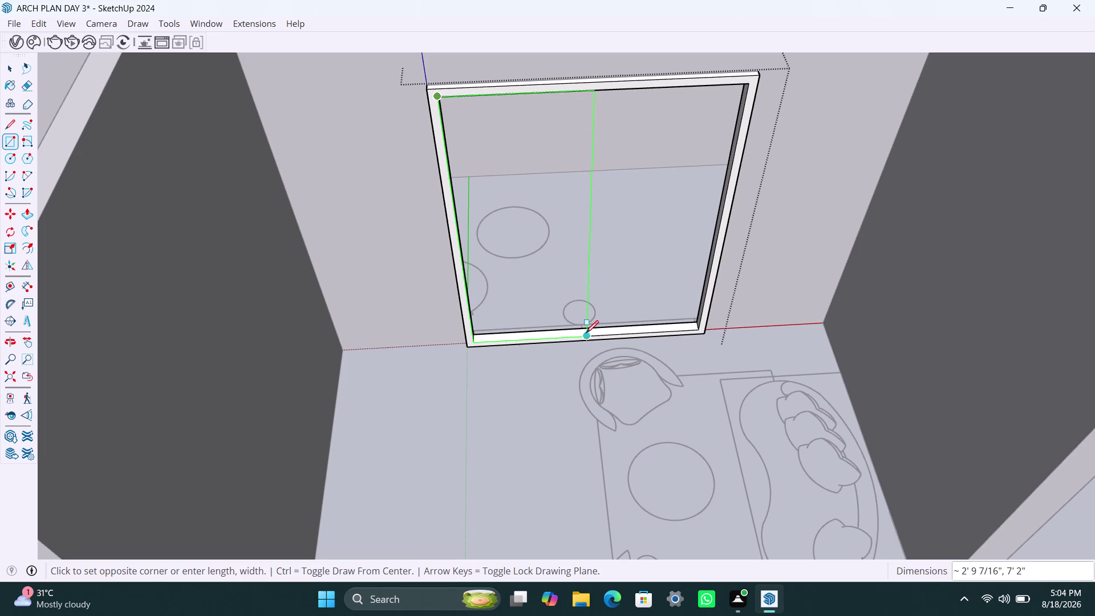
key(space)
double_click(615, 293)
click(571, 301)
click(633, 298)
key(Delete)
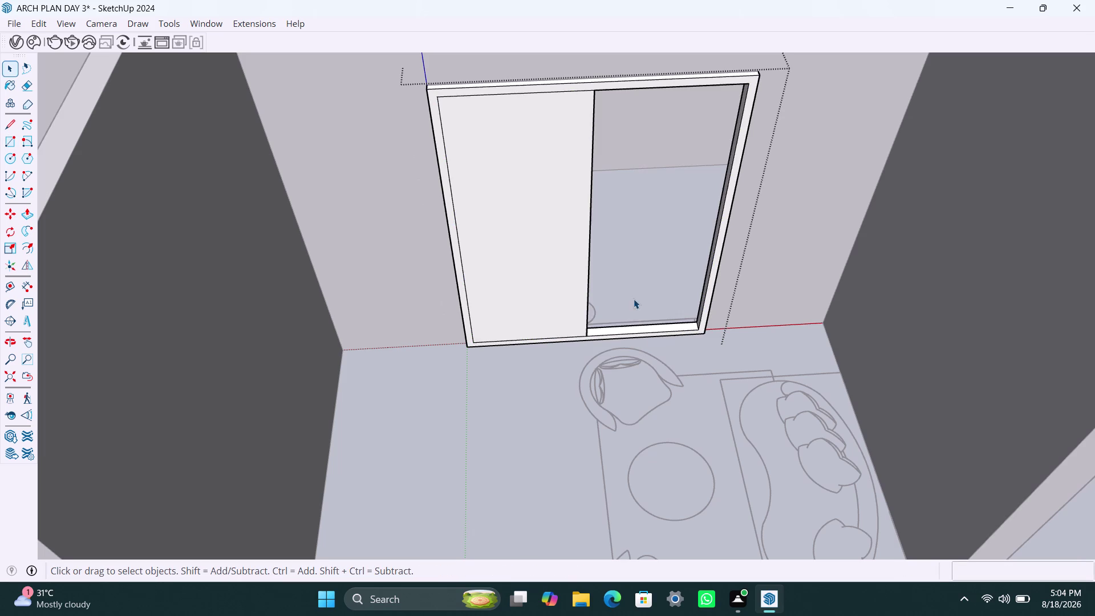
double_click(564, 305)
right_click(564, 305)
click(647, 131)
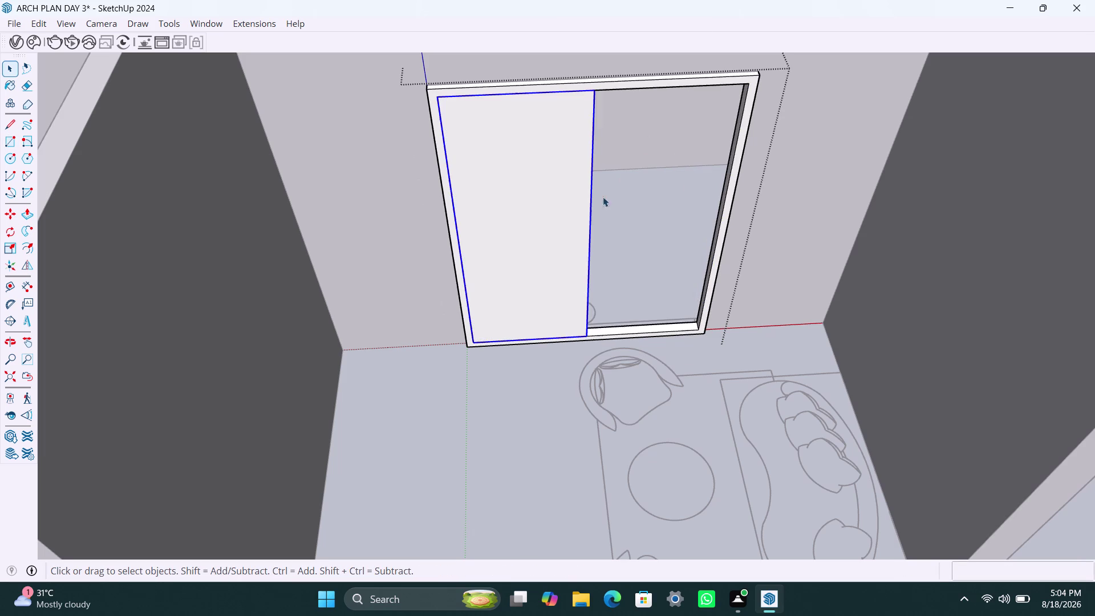
Push/pull the left door panel to 18 mm thick.
double_click(579, 234)
drag(577, 235, 600, 157)
click(600, 157)
double_click(577, 180)
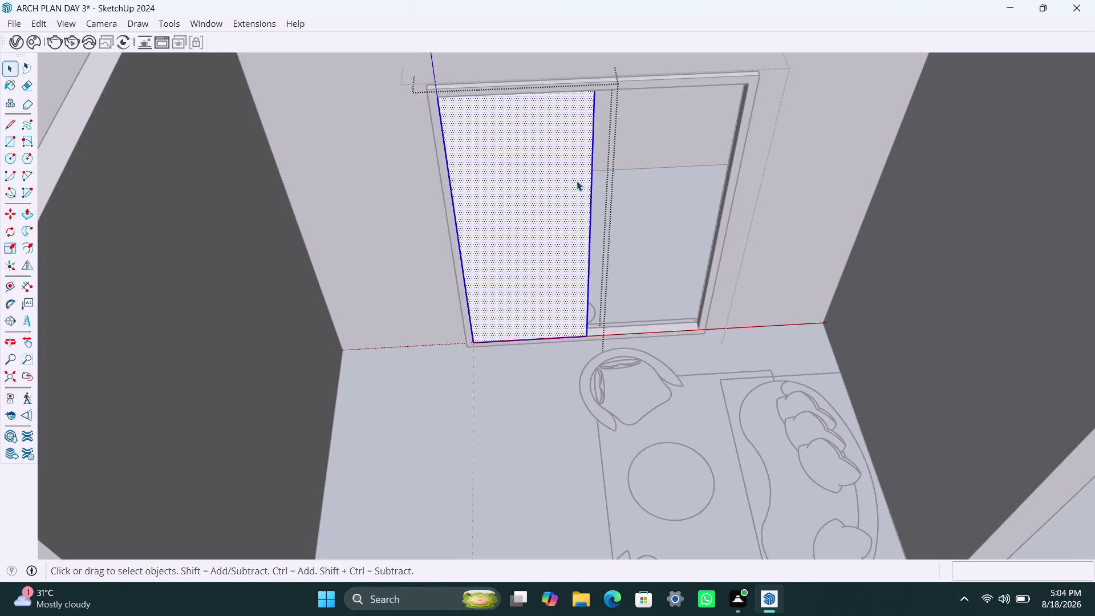
key(p)
click(574, 182)
key(1)
key(8)
key(m)
key(m)
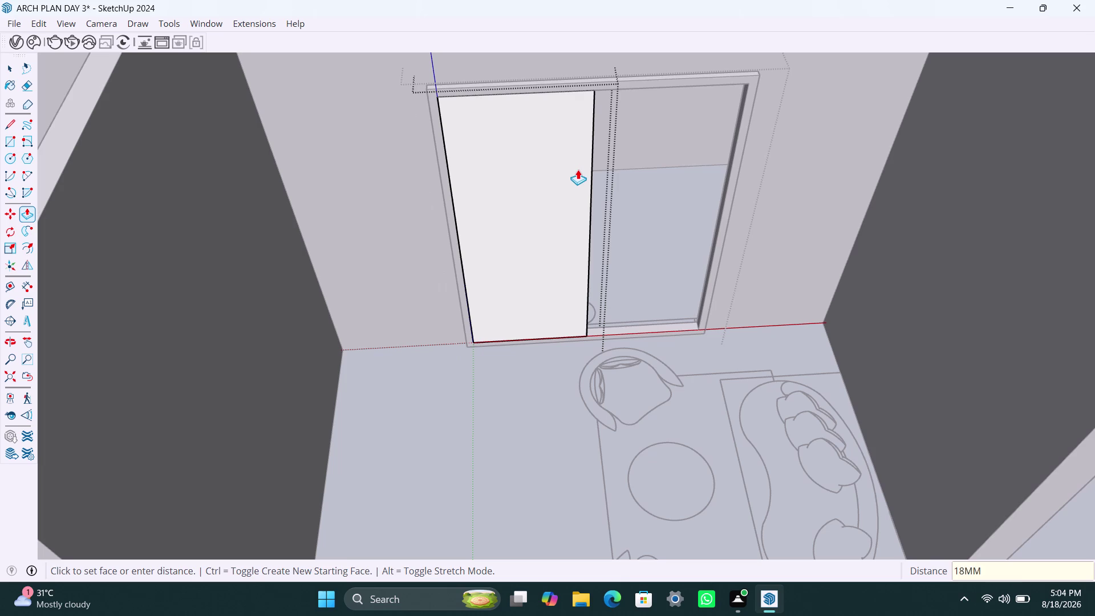
key(Return)
key(space)
click(638, 360)
click(522, 308)
scroll(up, 3)
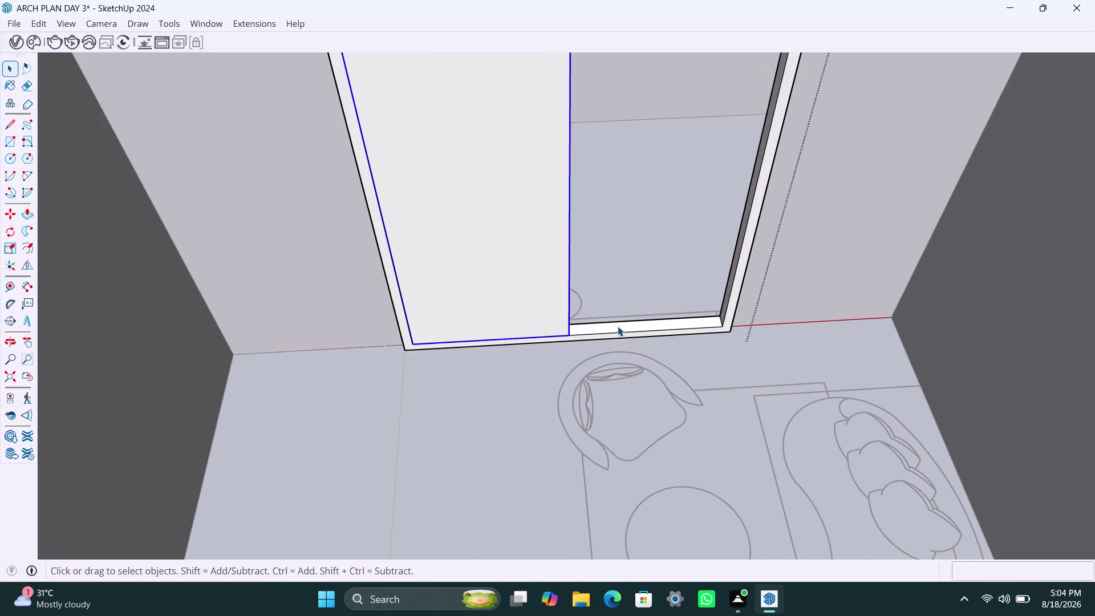
Copy the 18 mm panel into the right half of the doorway, forming a double door.
key(m)
click(573, 338)
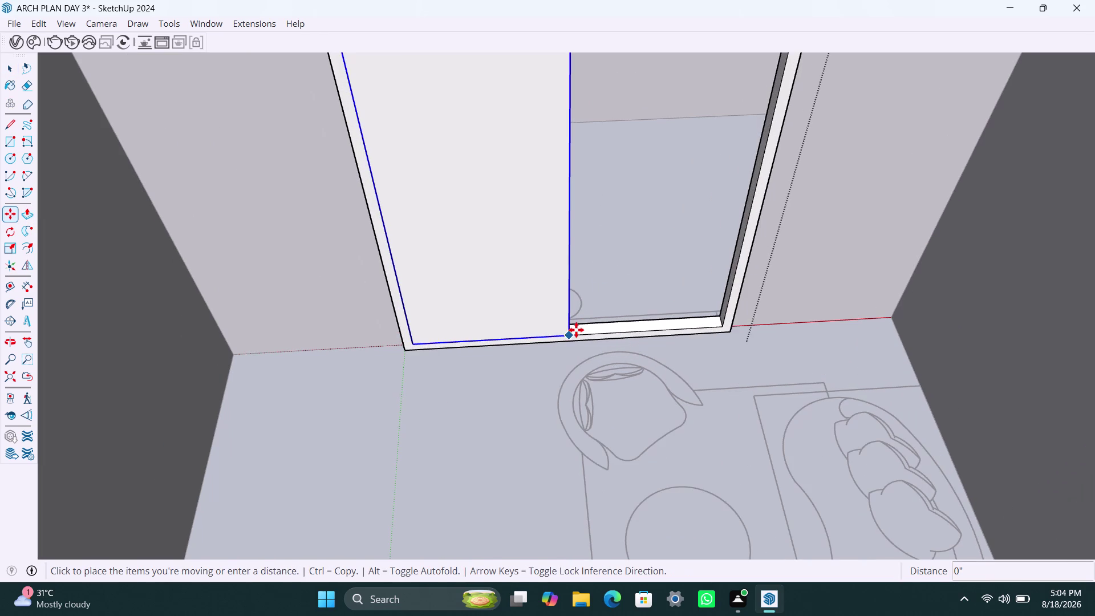
scroll(up, 3)
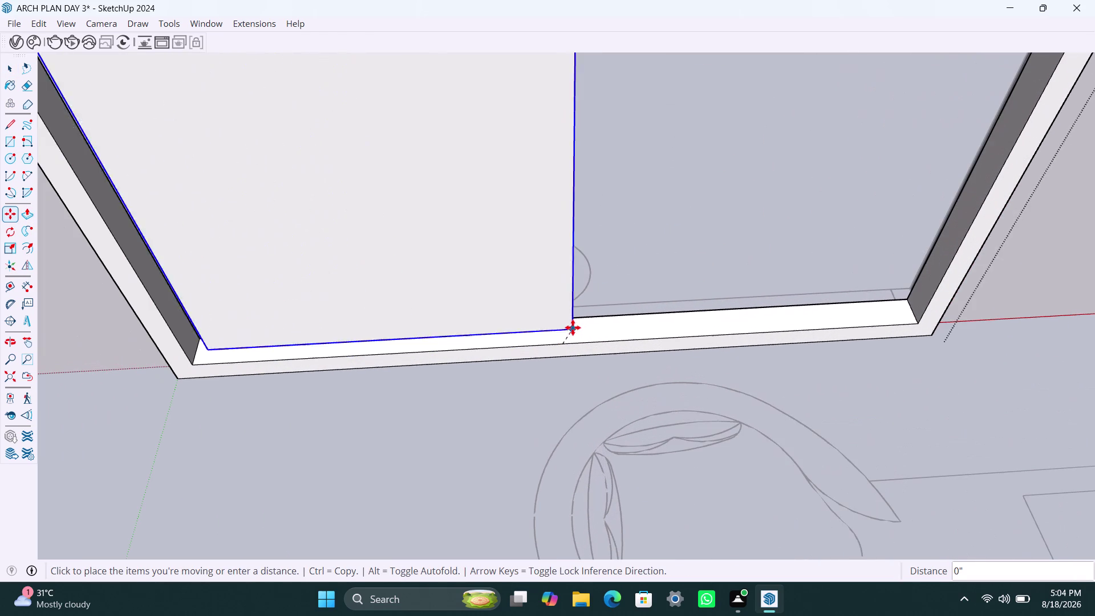
click(569, 327)
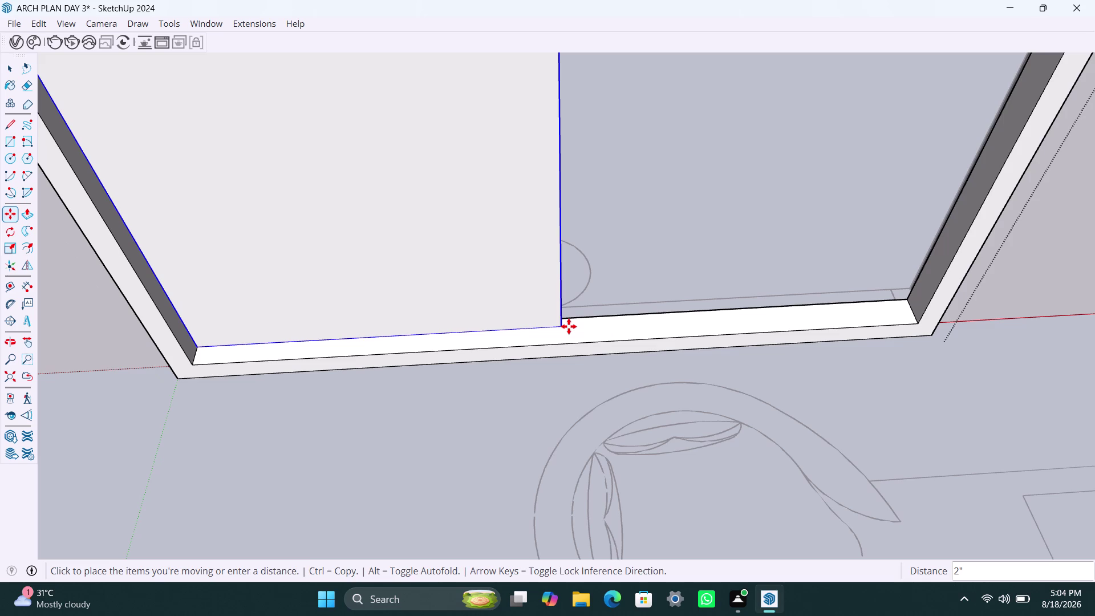
key(m)
click(566, 327)
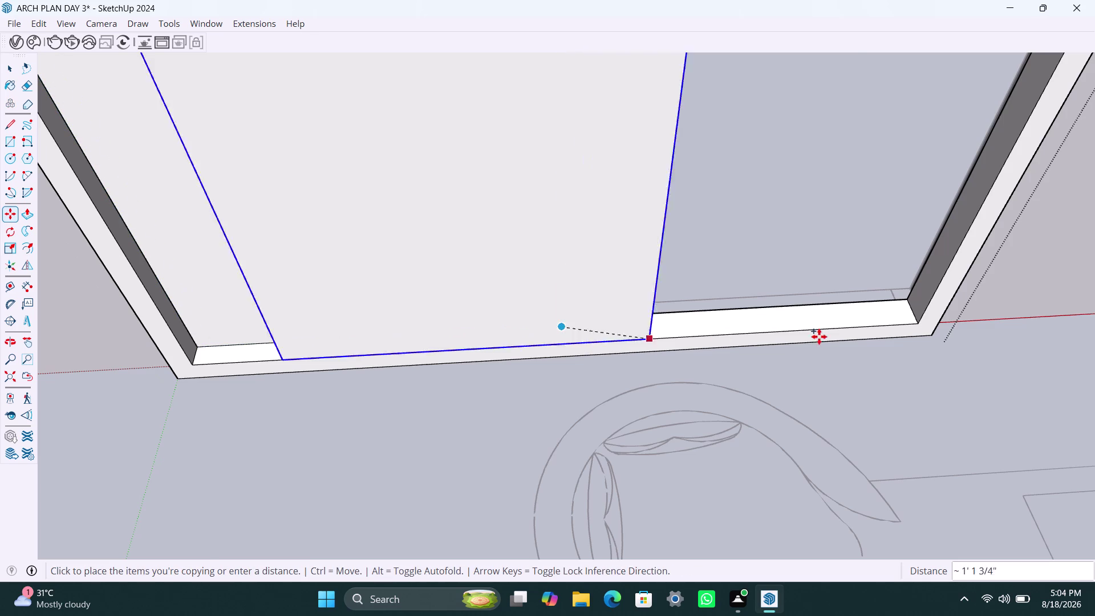
click(918, 319)
scroll(up, 3)
middle_drag(532, 333, 597, 351)
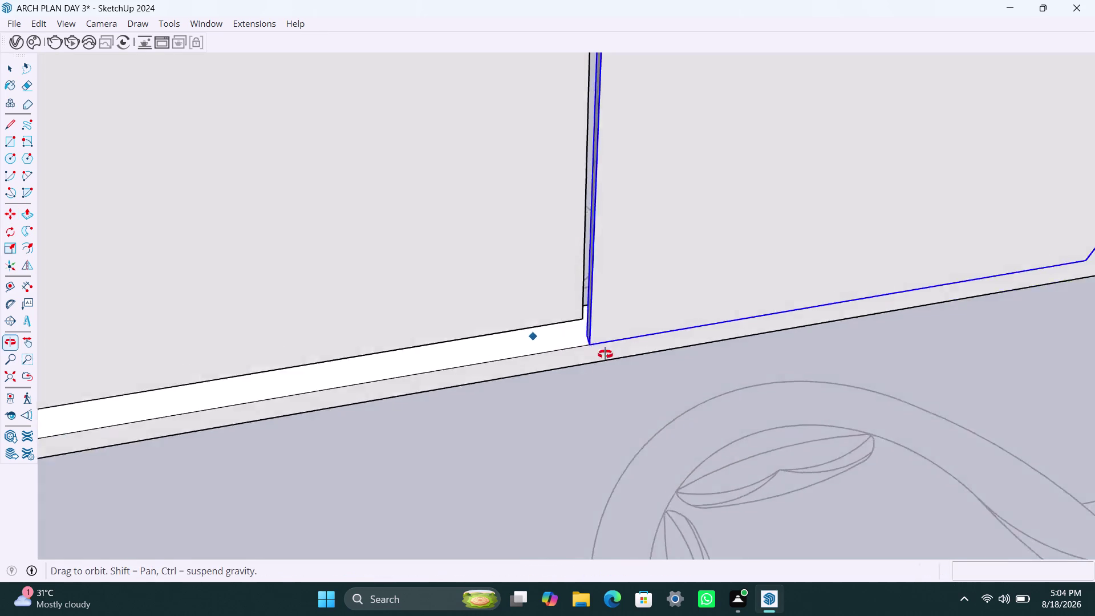
middle_drag(597, 352, 608, 355)
scroll(up, 3)
click(588, 331)
click(582, 301)
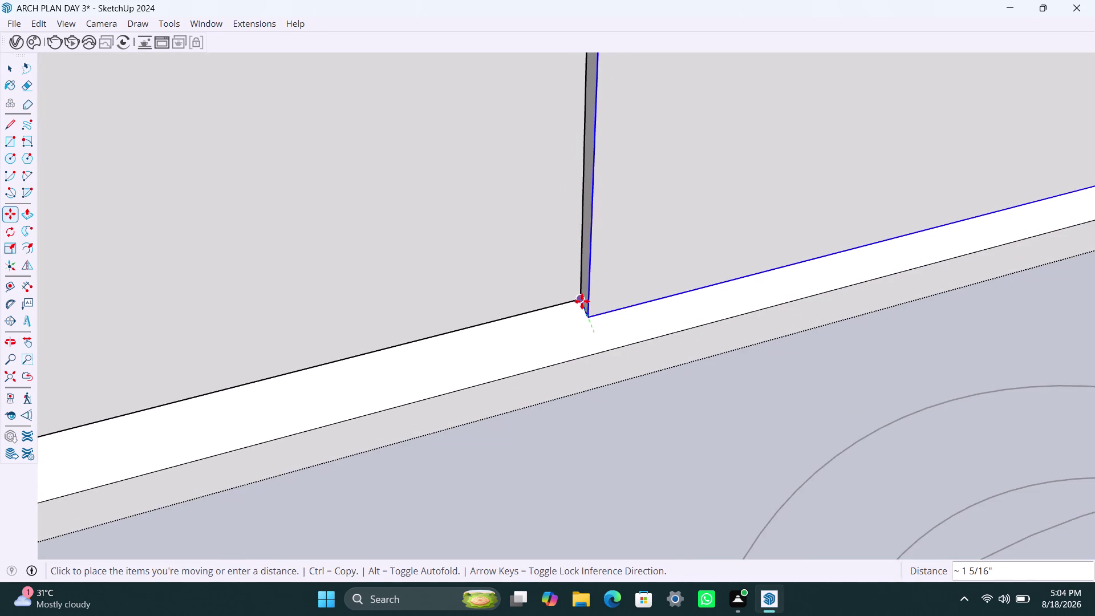
scroll(down, 3)
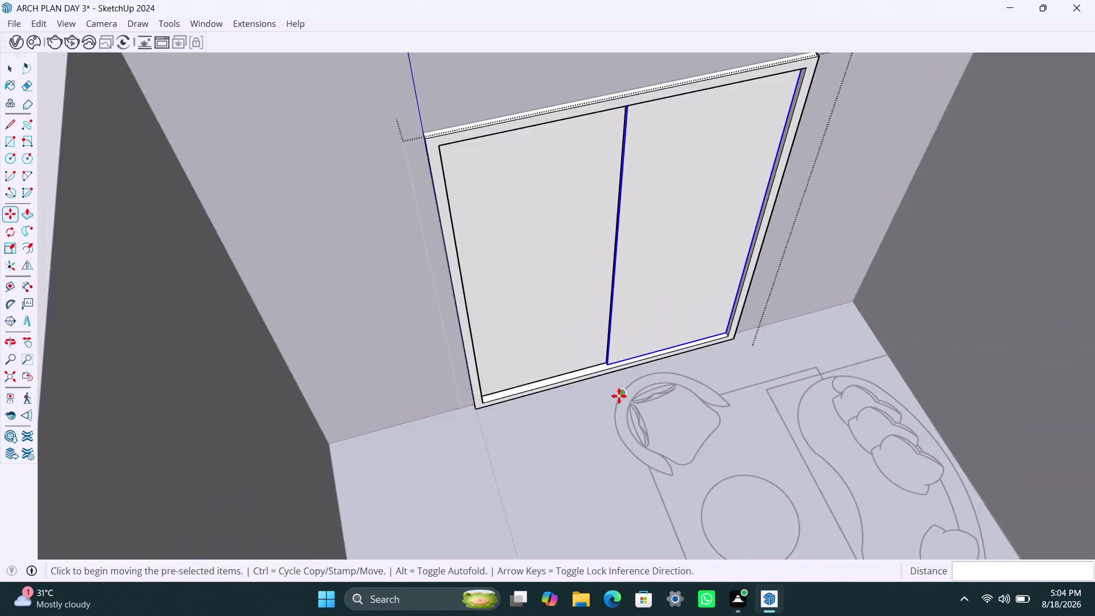
scroll(down, 3)
middle_drag(619, 395, 597, 395)
key(space)
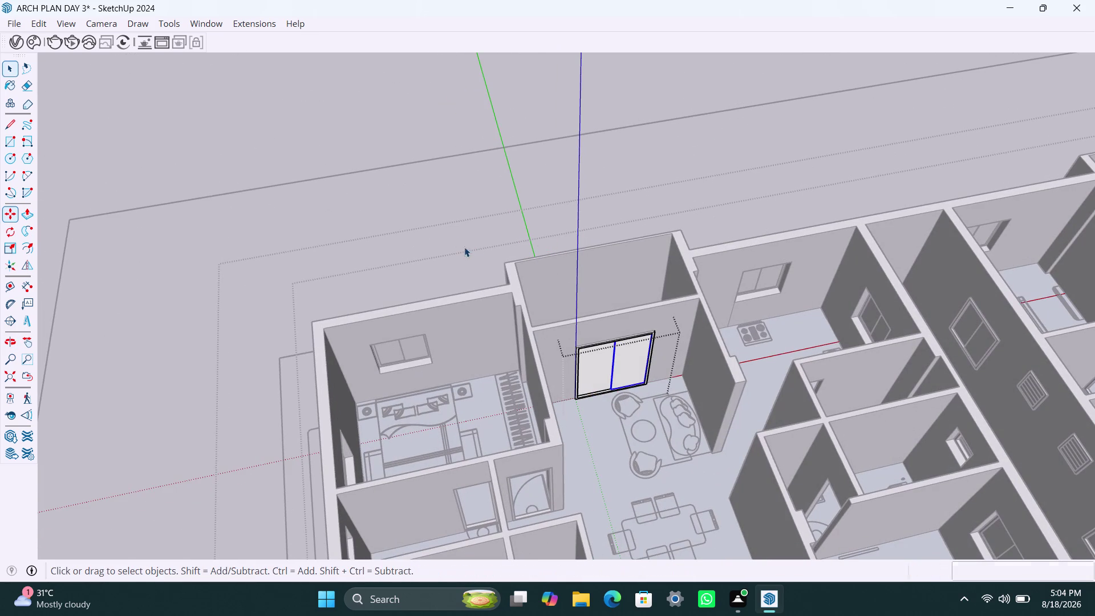
Draw a rectangle across the opening beside the sofa and make it a group.
click(450, 230)
click(460, 260)
scroll(down, 3)
middle_drag(509, 387, 626, 410)
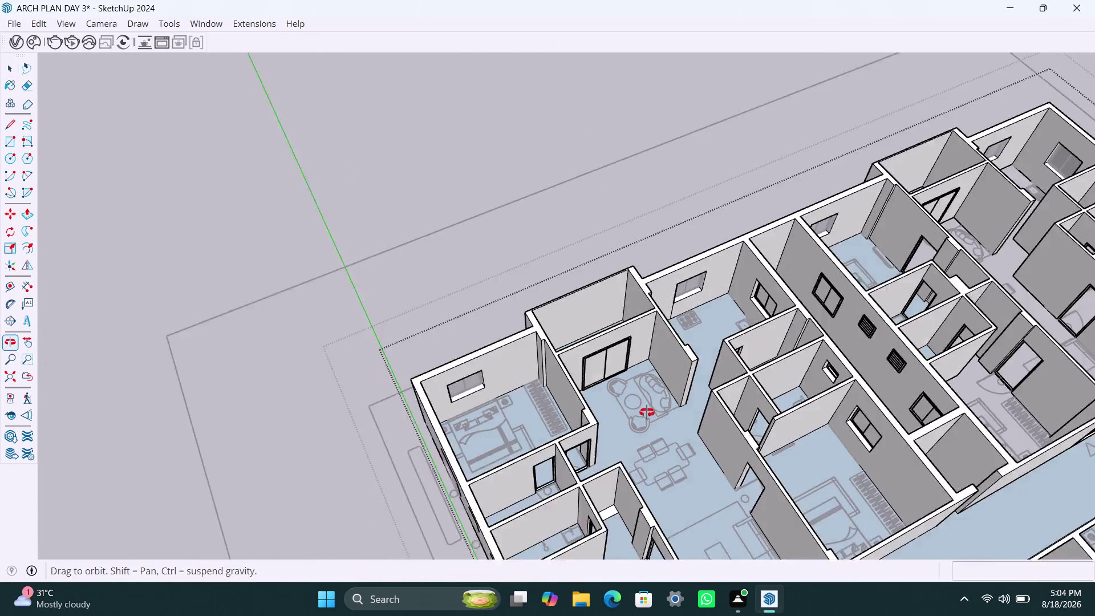
middle_drag(626, 410, 858, 411)
scroll(up, 3)
middle_drag(696, 297, 589, 364)
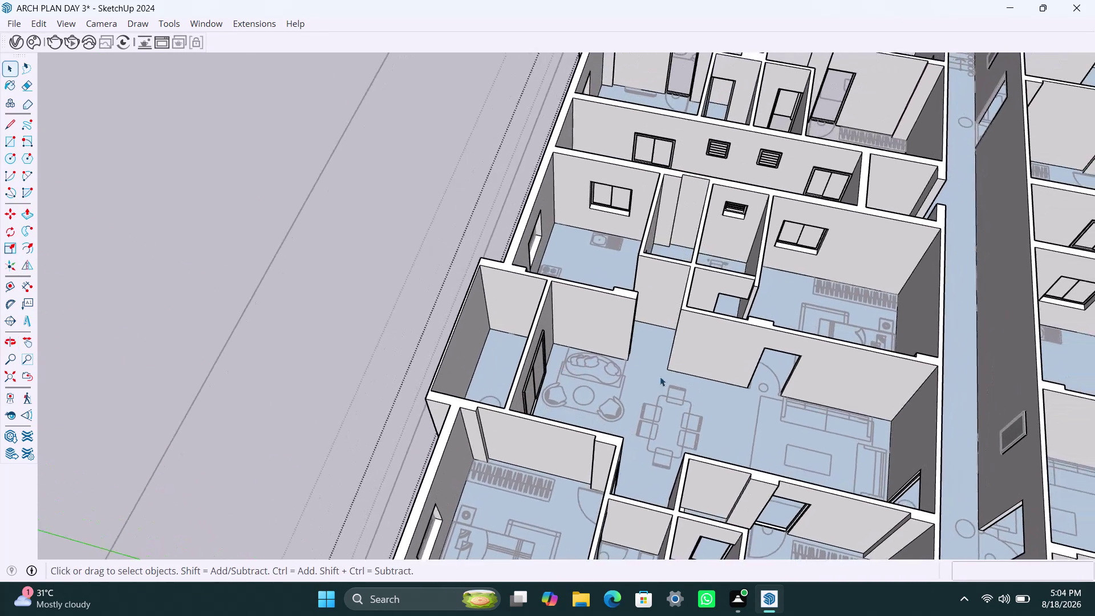
scroll(up, 3)
middle_drag(732, 407, 806, 415)
middle_drag(712, 257, 747, 289)
scroll(up, 3)
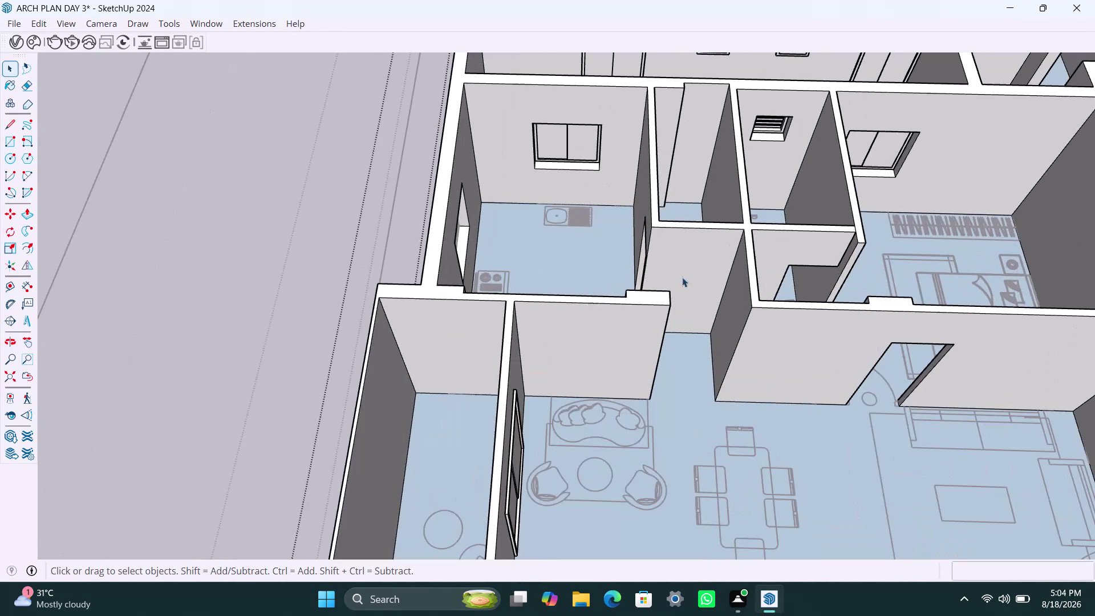
middle_drag(742, 336, 647, 331)
scroll(up, 3)
middle_drag(750, 369, 724, 356)
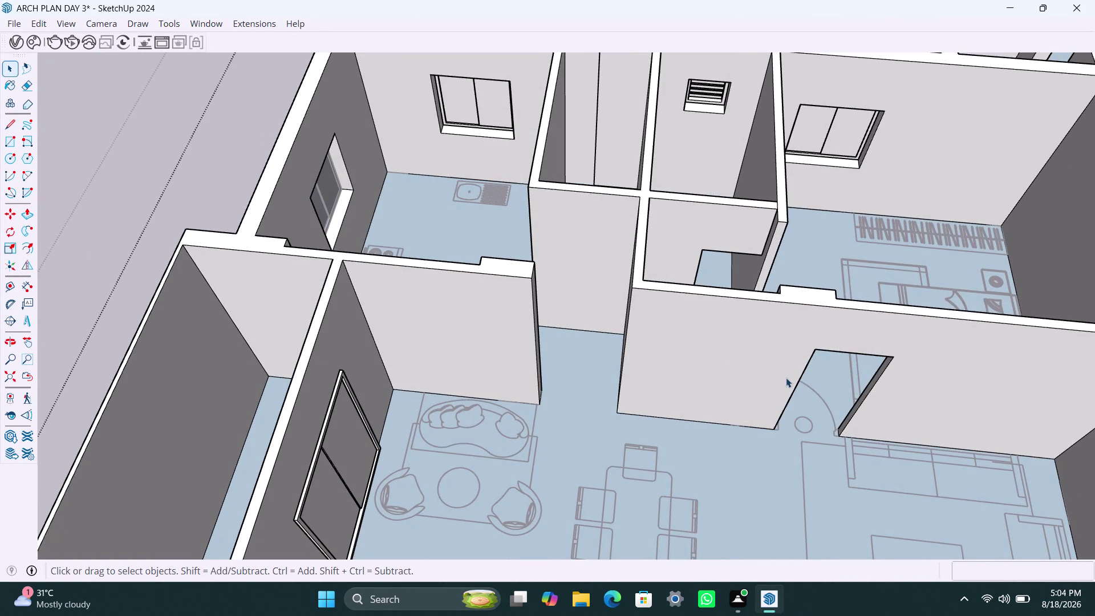
key(r)
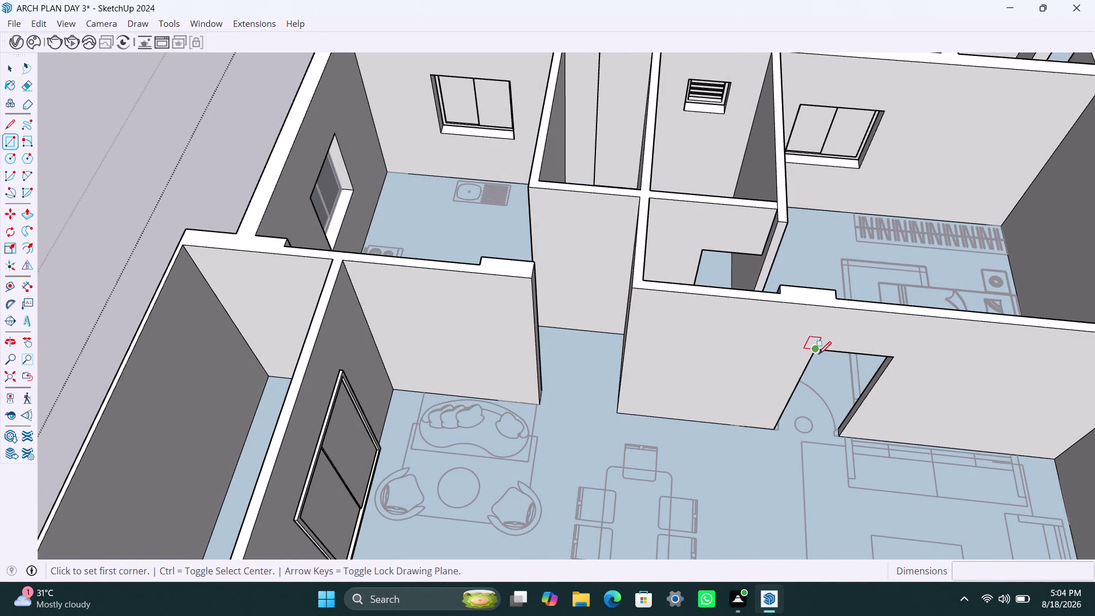
click(818, 354)
click(836, 438)
key(space)
double_click(820, 389)
right_click(821, 390)
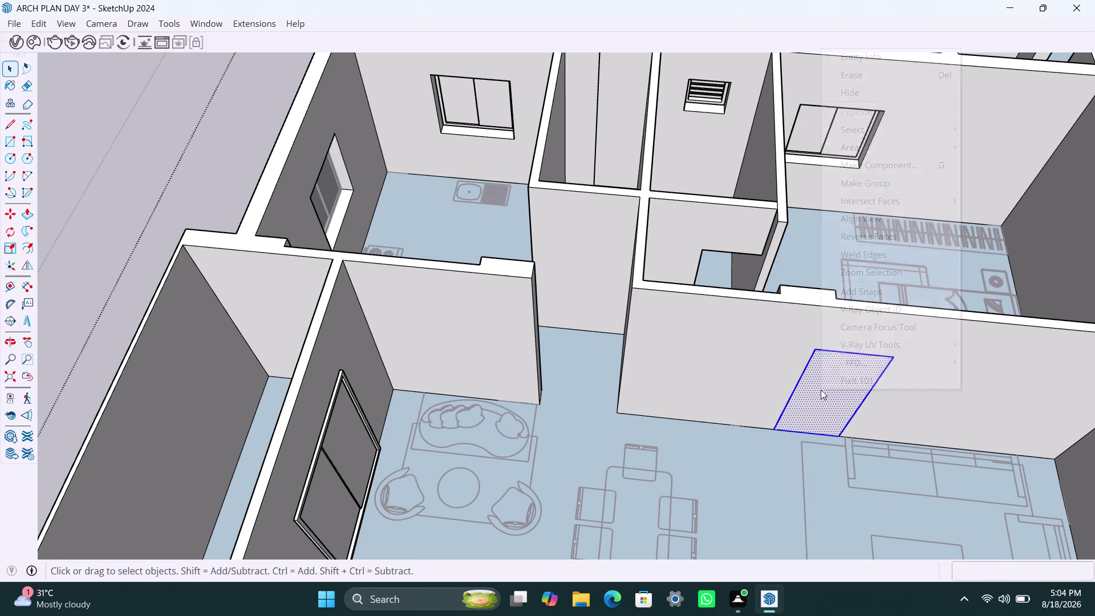
click(883, 181)
Inside the group, offset the outline 2" inward and delete the inner face.
double_click(836, 402)
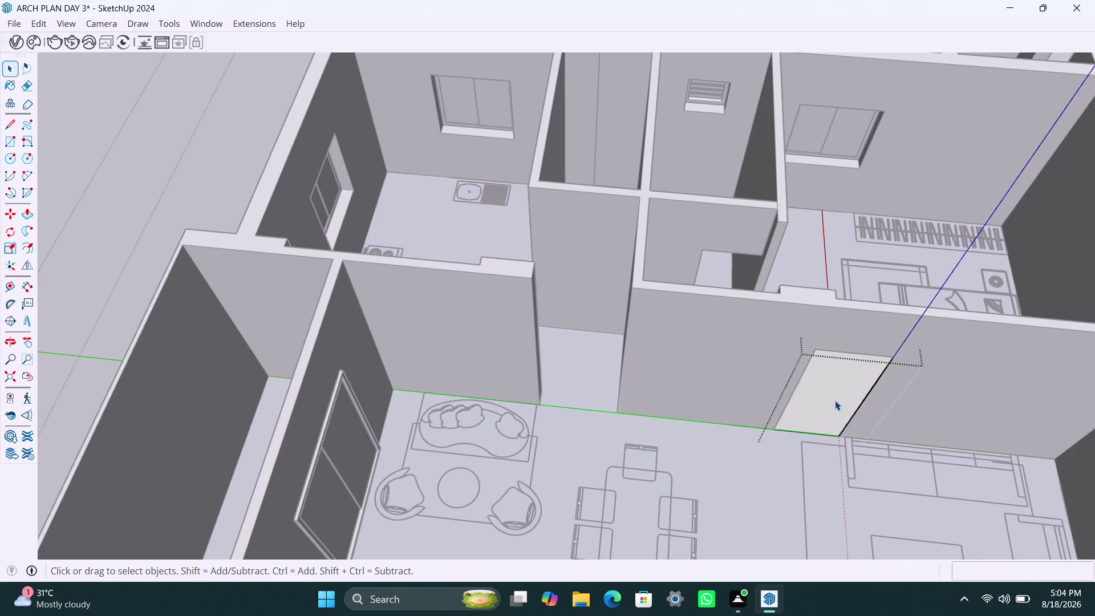
click(833, 398)
key(f)
click(818, 393)
text(2)
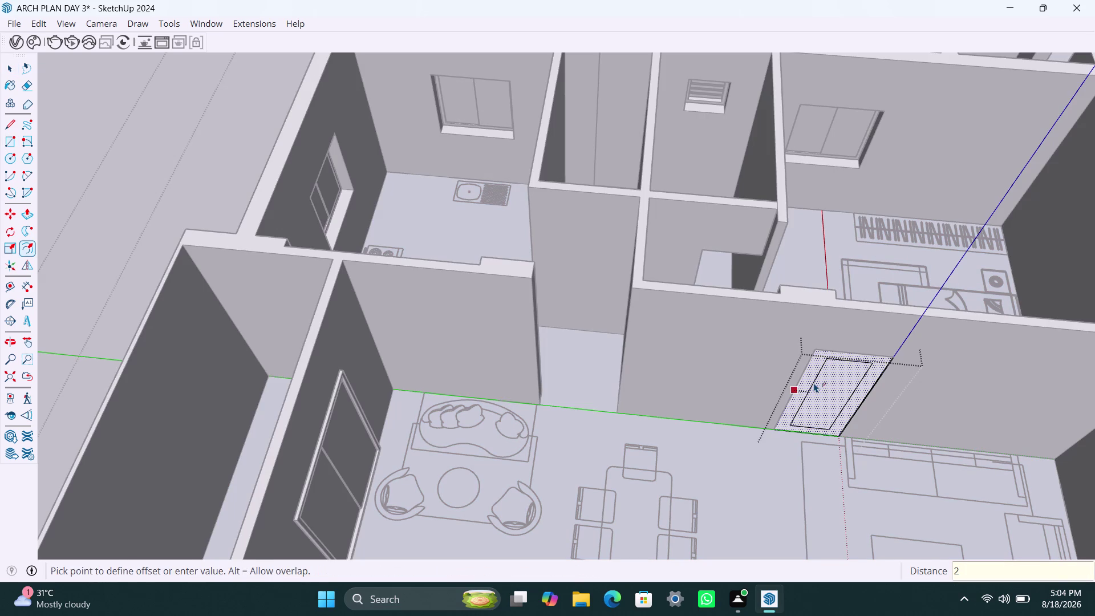
text(")
key(Return)
key(space)
click(832, 386)
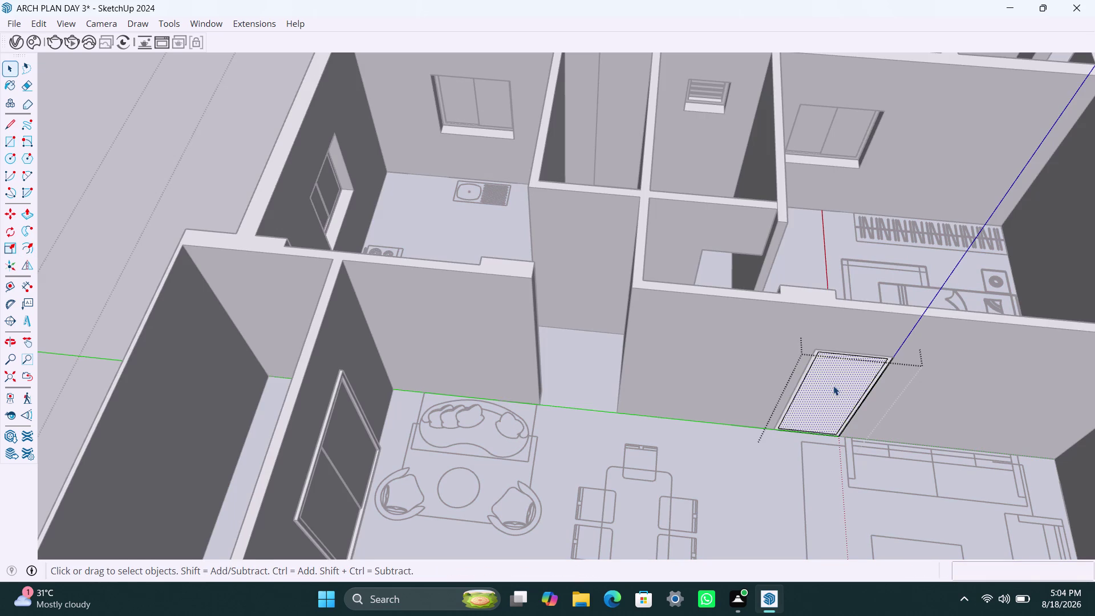
key(Delete)
Push/pull the 2" frame outline 2.5" deep.
scroll(up, 3)
drag(801, 365, 804, 352)
click(804, 339)
scroll(down, 3)
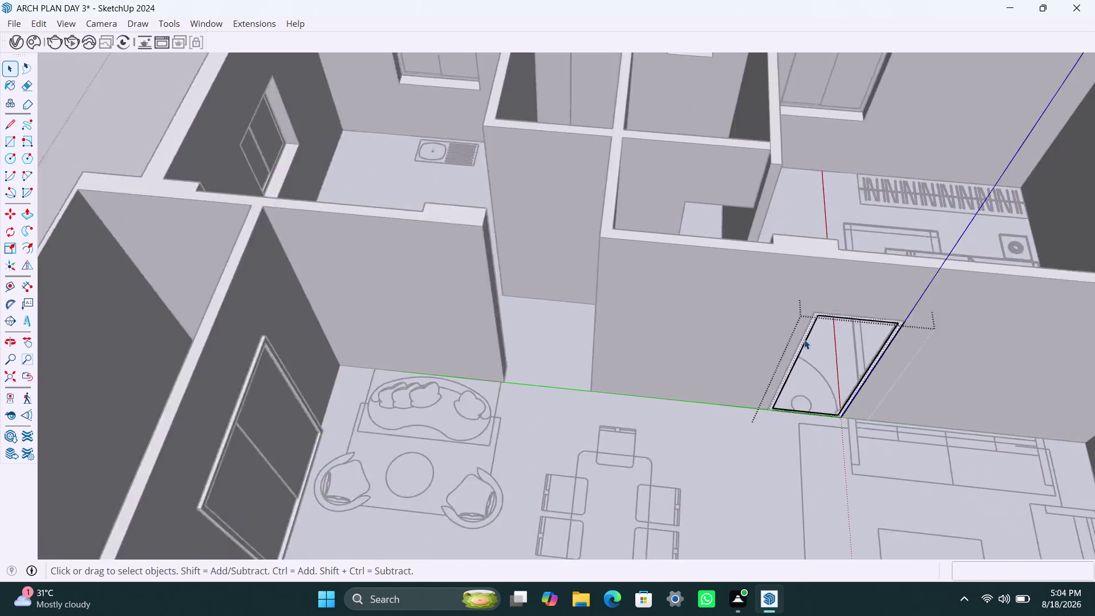
scroll(down, 3)
scroll(up, 3)
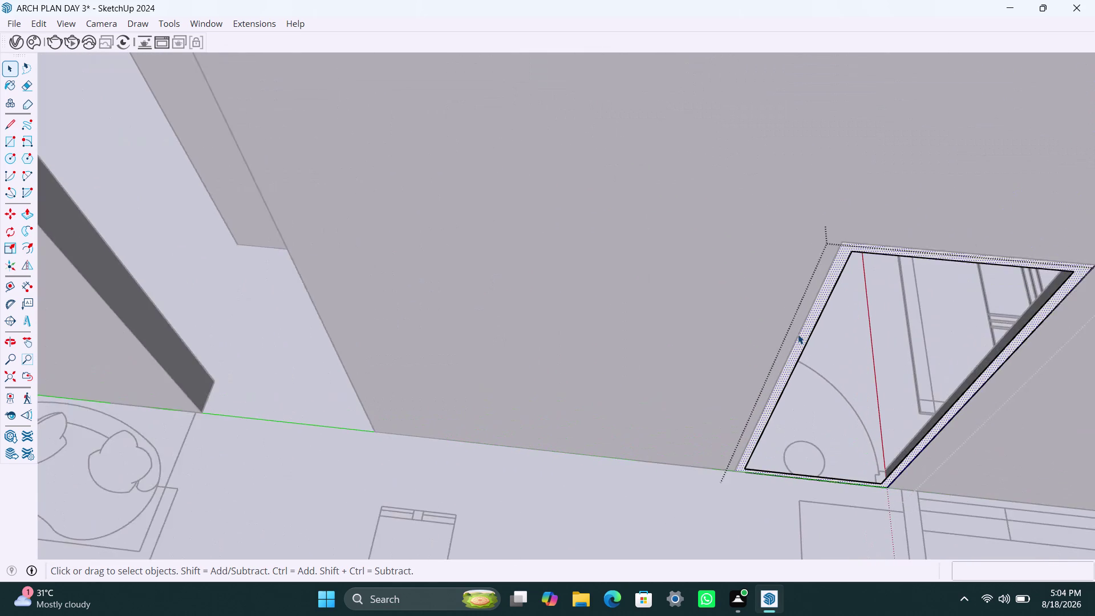
key(p)
click(801, 338)
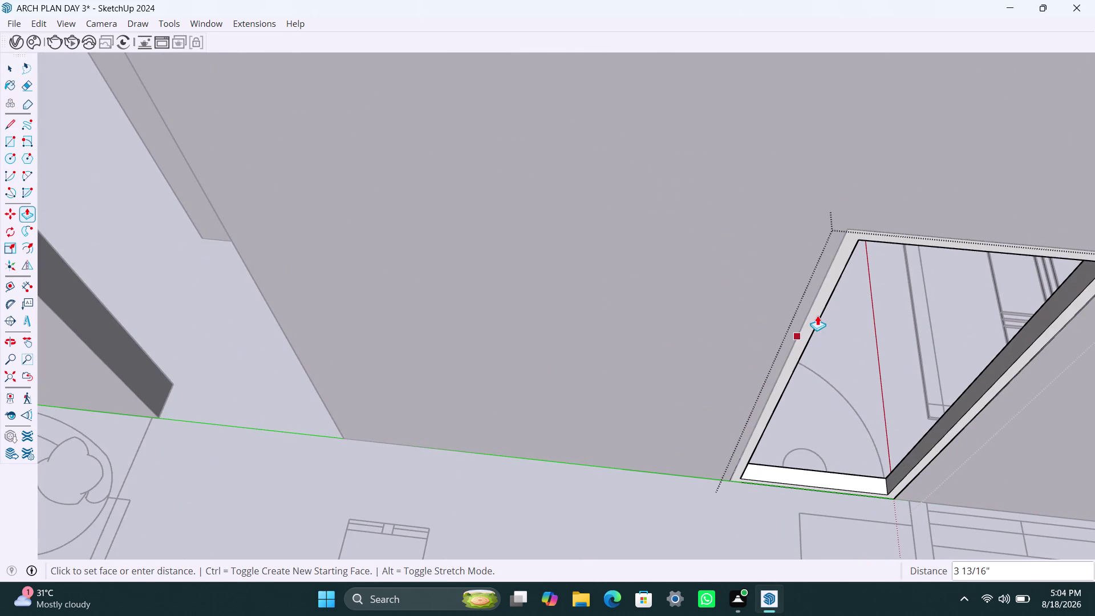
text(2.5)
text(")
key(Return)
key(space)
scroll(down, 3)
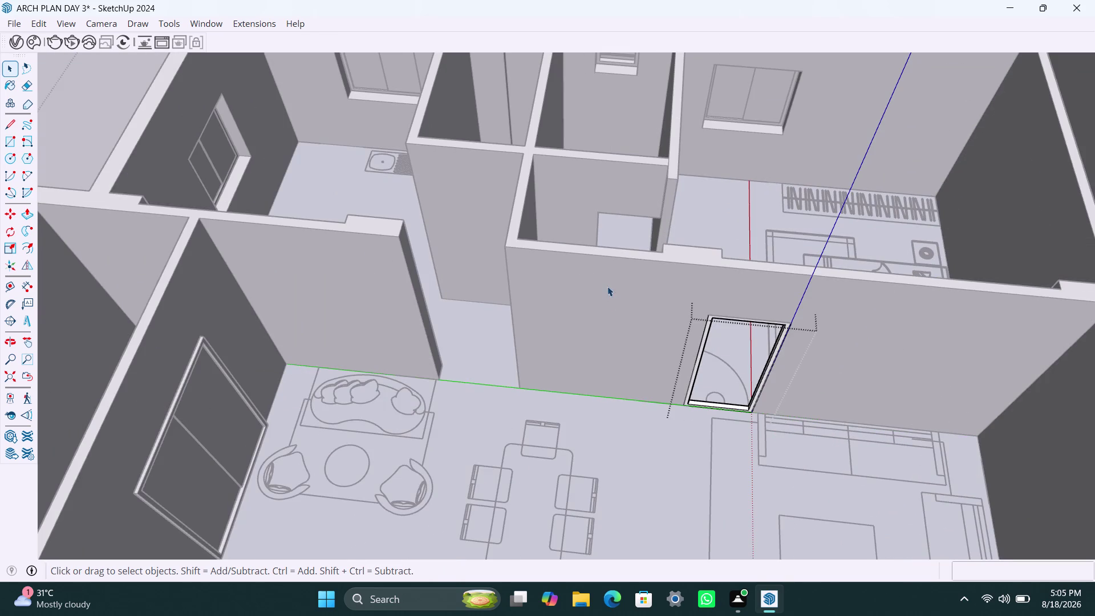
Draw a rectangle across the small doorway by the toilet room and group it.
middle_drag(608, 292, 603, 385)
scroll(up, 3)
middle_drag(610, 313, 612, 396)
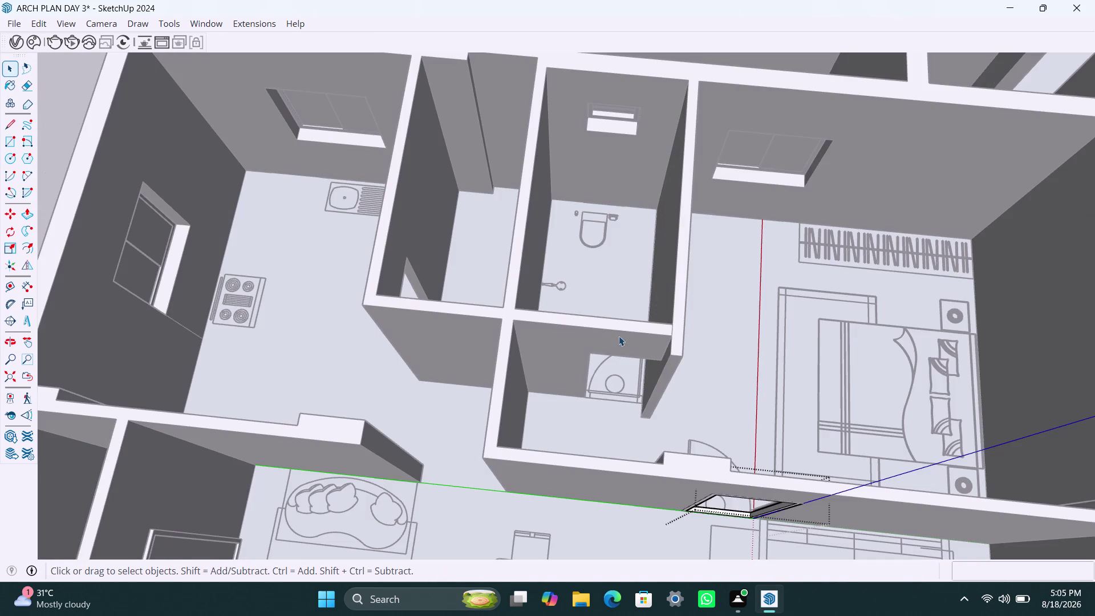
scroll(up, 3)
key(r)
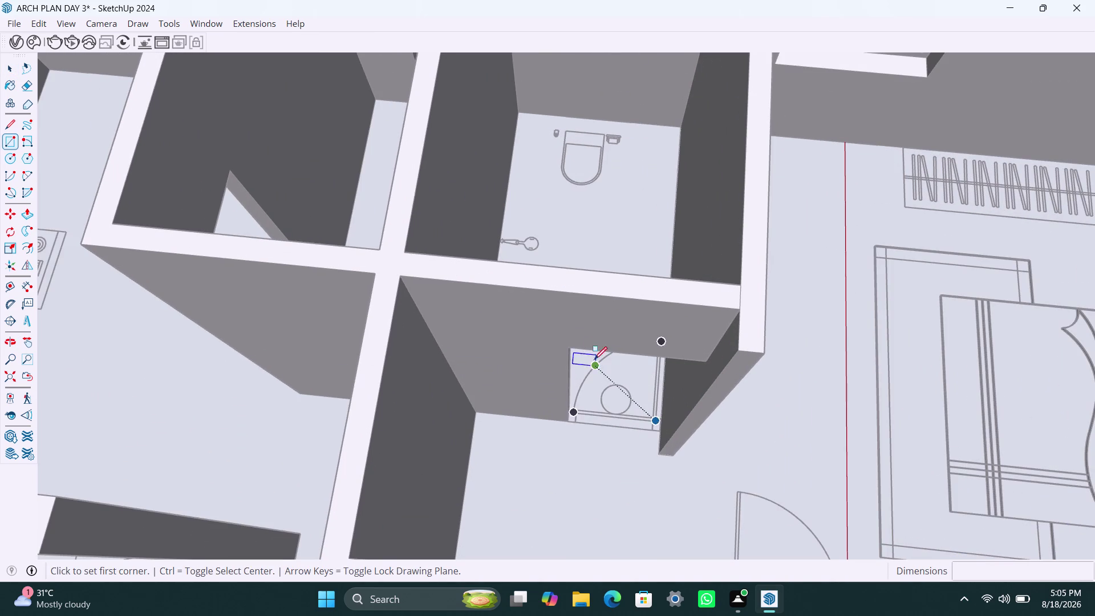
click(572, 350)
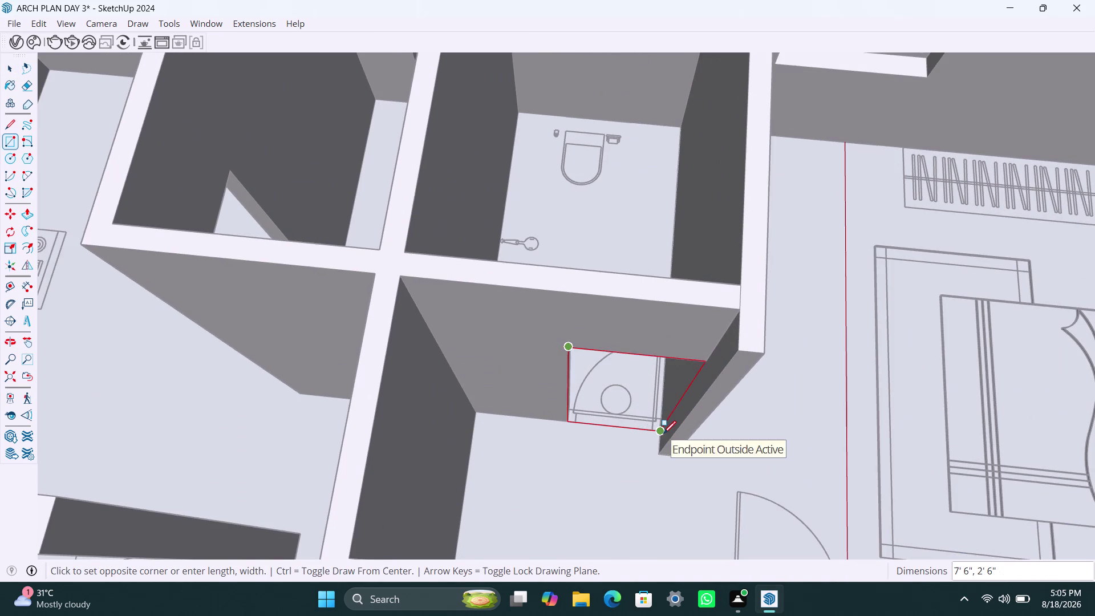
click(663, 434)
key(space)
double_click(650, 407)
right_click(649, 405)
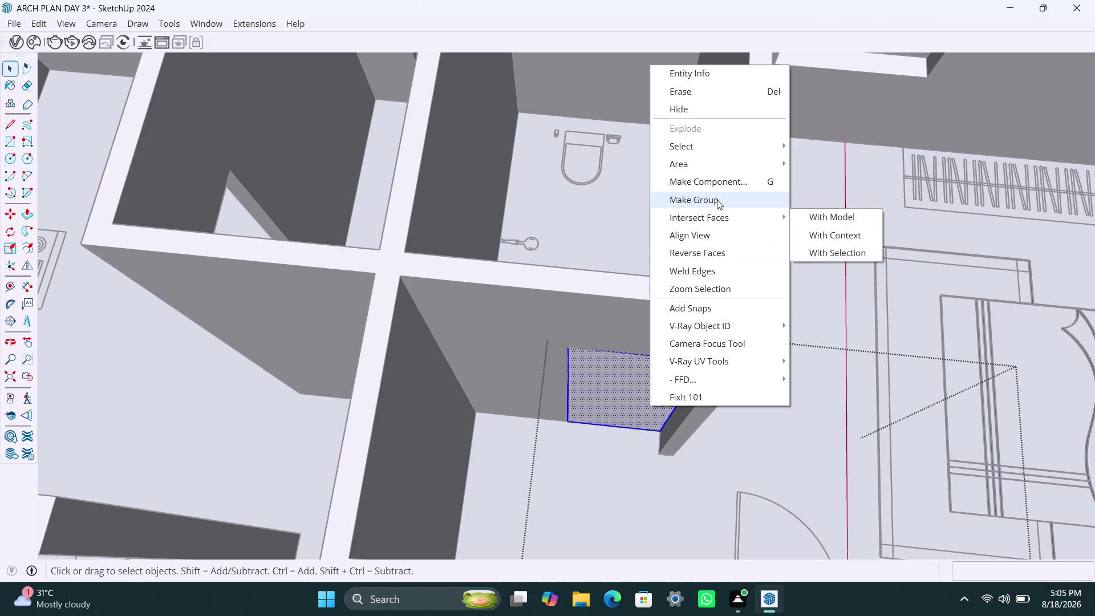
click(717, 200)
Inside the group, offset the outline 2" inward and delete the center face.
triple_click(619, 390)
key(f)
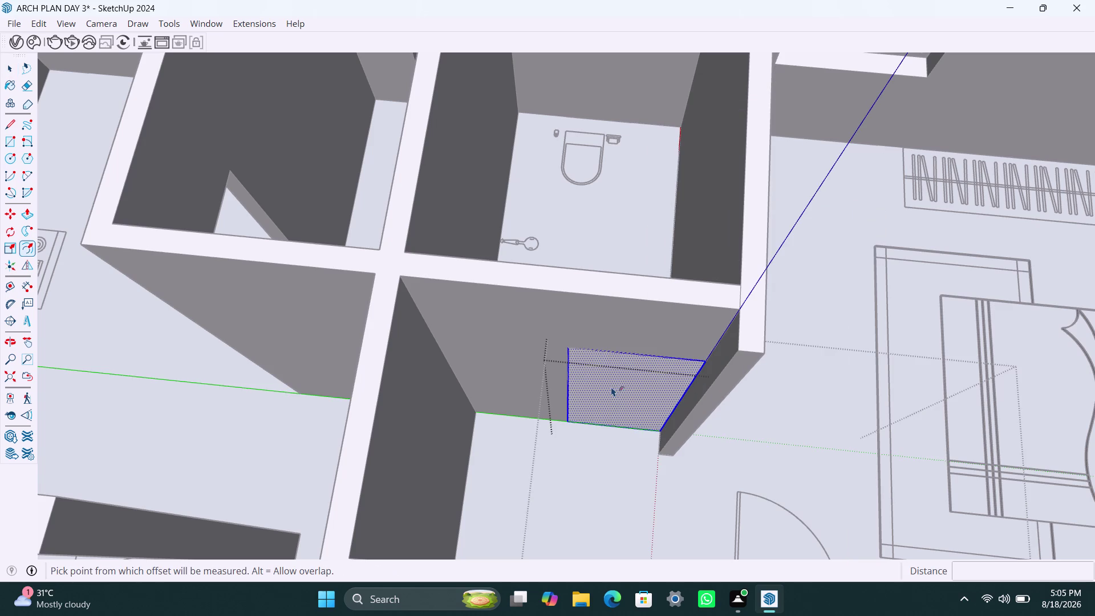
click(607, 385)
text(2")
key(Return)
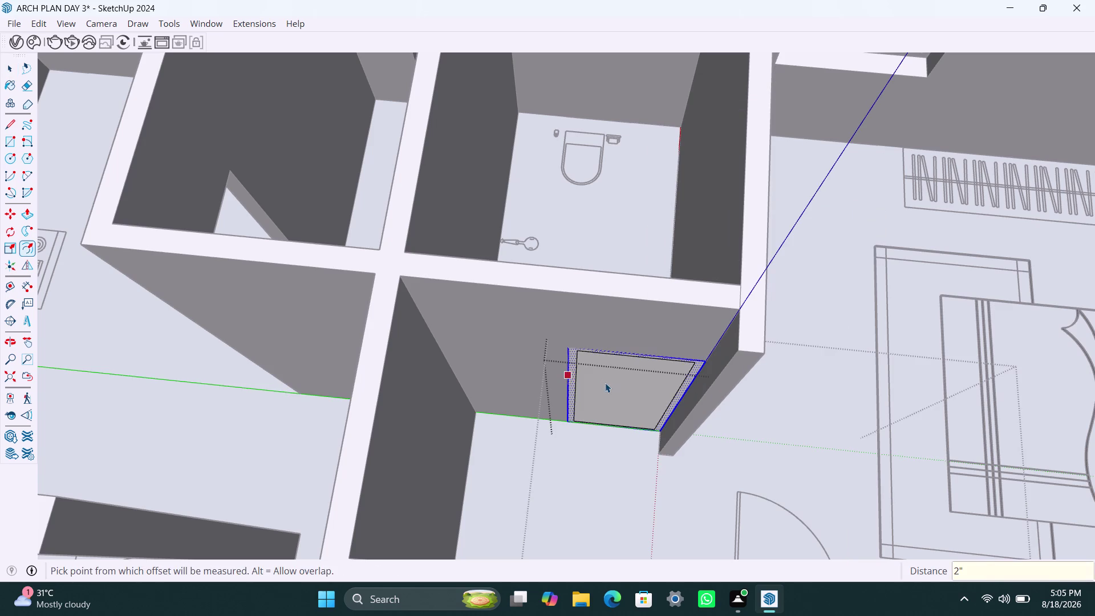
key(space)
click(607, 384)
key(Delete)
Push/pull the doorway frame outline 2.5" deep.
scroll(up, 3)
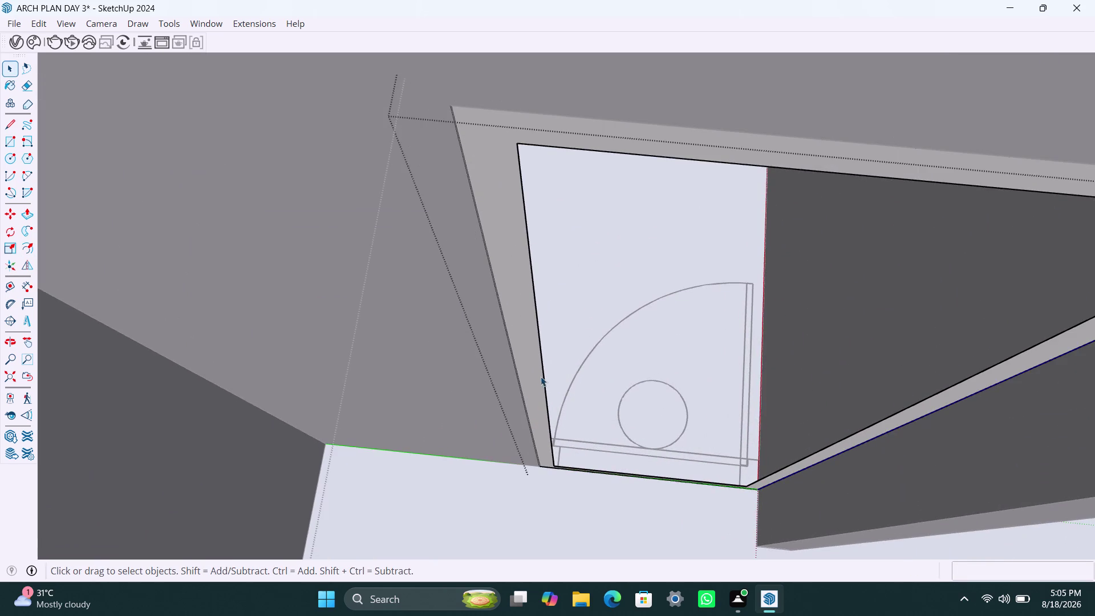
click(536, 376)
scroll(down, 3)
scroll(up, 3)
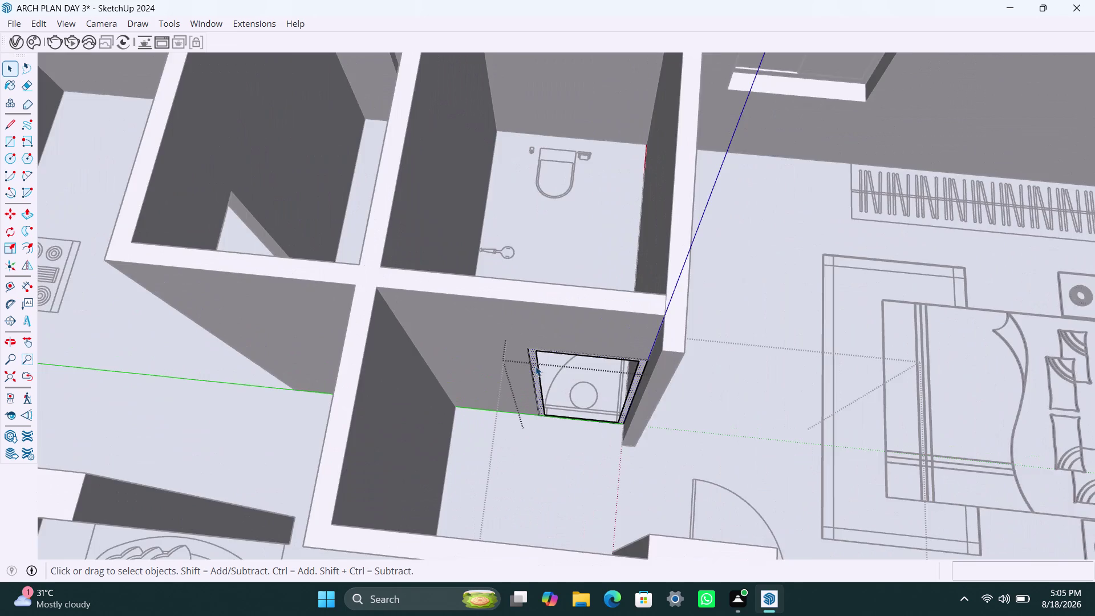
scroll(up, 3)
click(534, 371)
key(p)
click(534, 371)
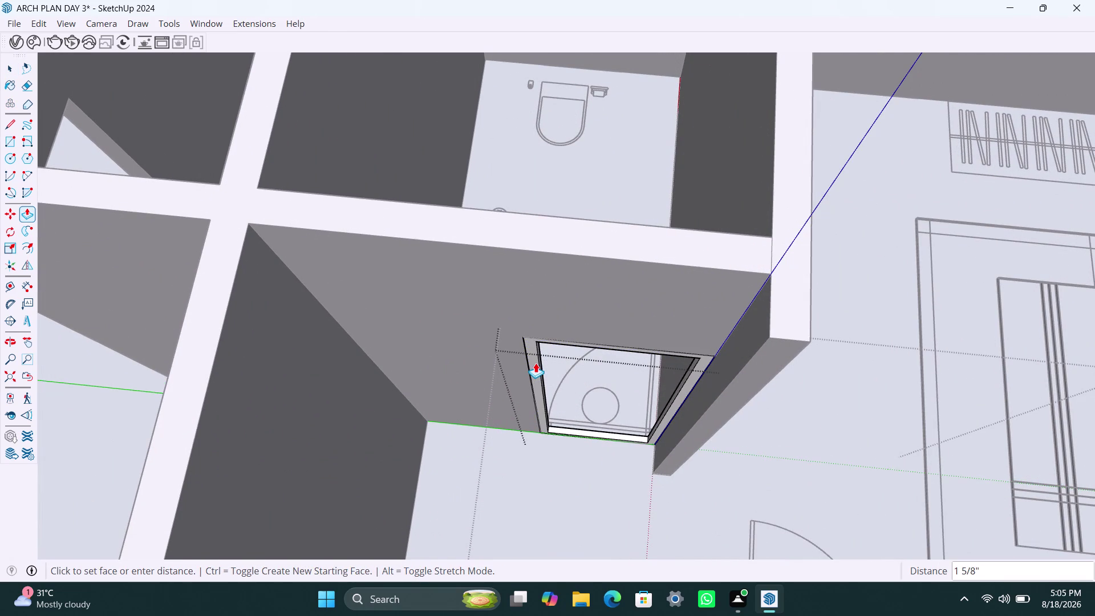
text(2.5")
key(Return)
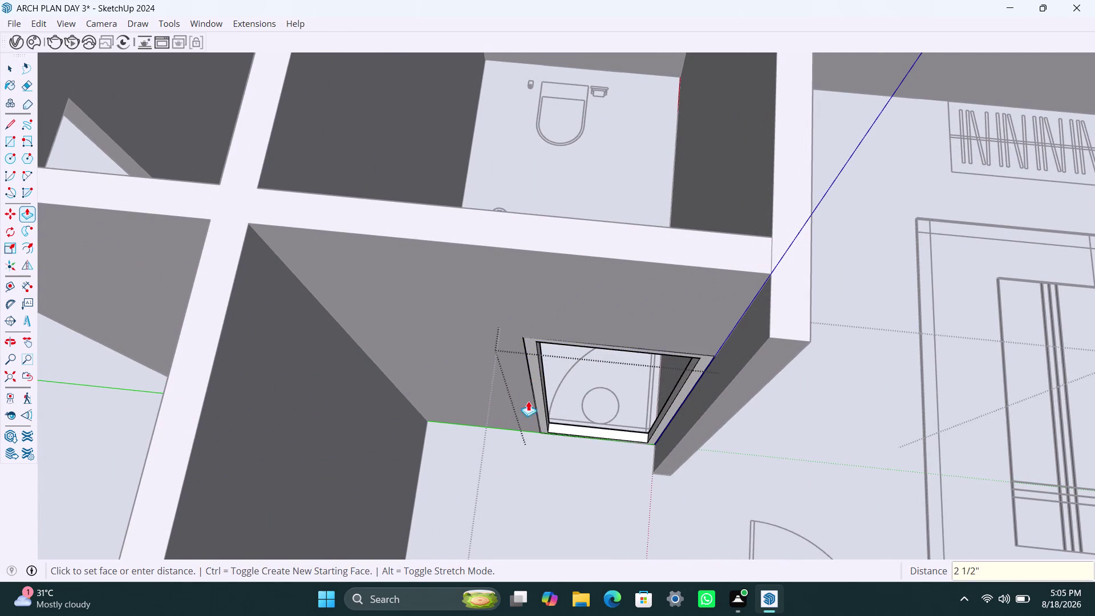
key(space)
scroll(down, 3)
Bring the small lower-middle doorway into view and enter its group.
middle_drag(466, 424, 839, 359)
middle_drag(469, 519, 534, 508)
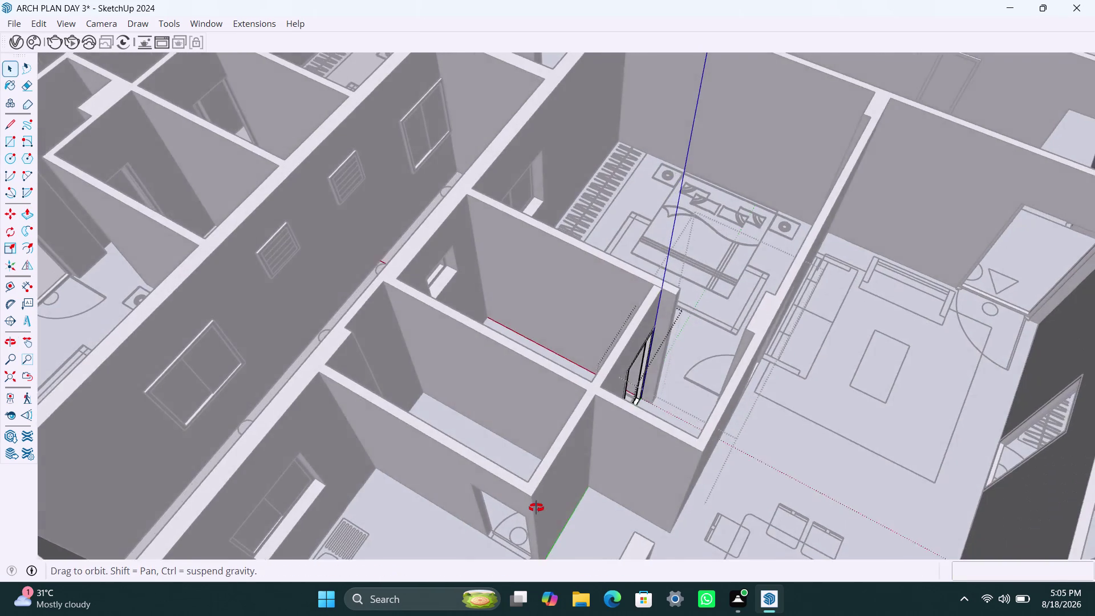
middle_drag(534, 508, 572, 497)
scroll(down, 3)
middle_drag(548, 517, 589, 503)
scroll(up, 3)
middle_drag(597, 503, 623, 480)
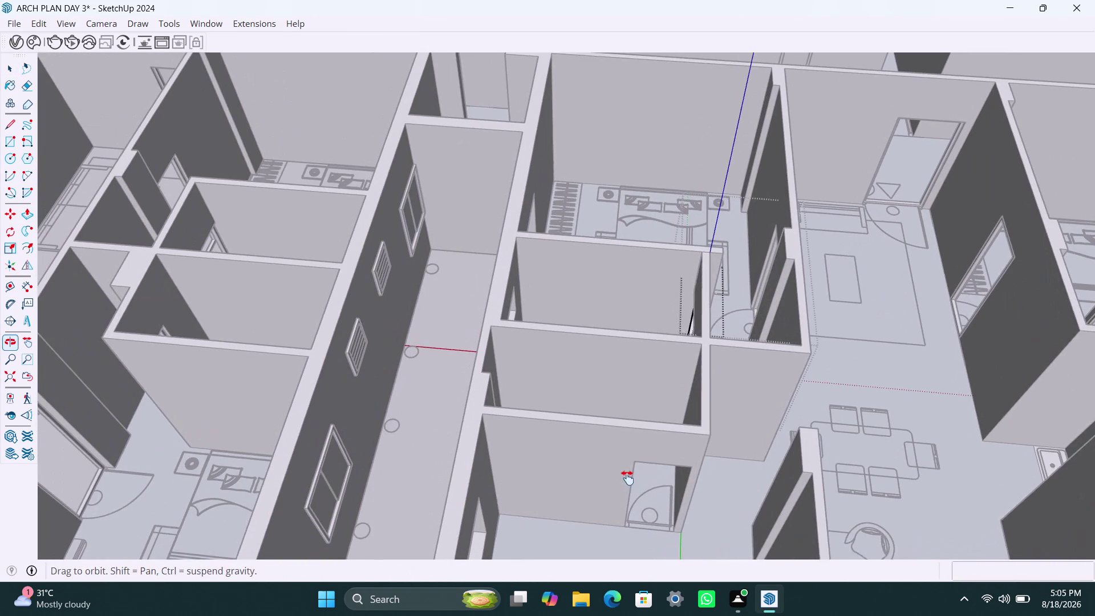
middle_drag(623, 481, 629, 476)
key(r)
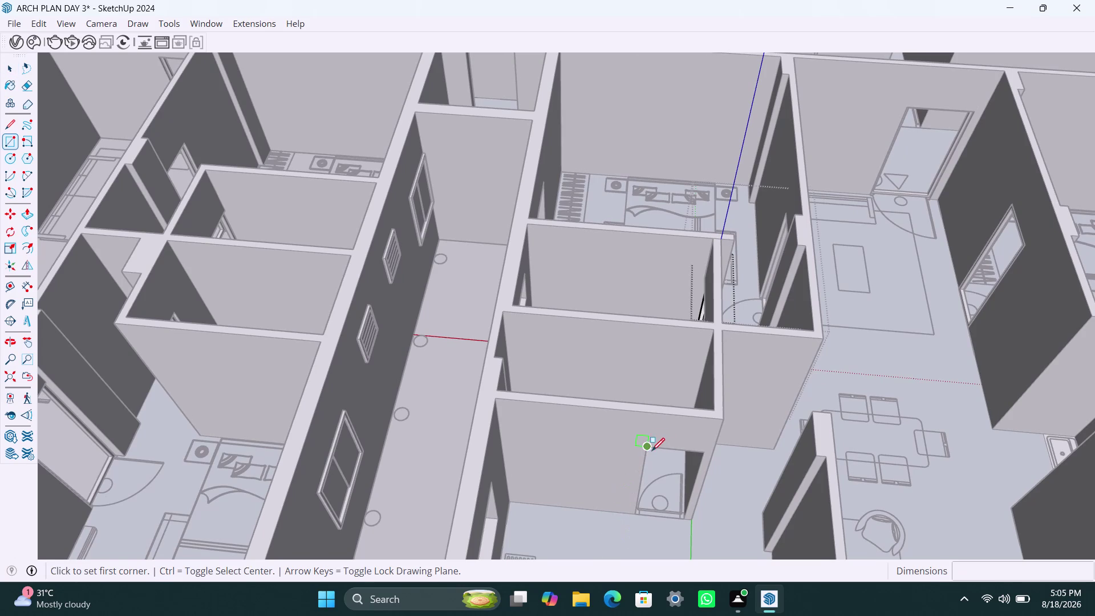
key(space)
key(space)
click(755, 482)
double_click(744, 482)
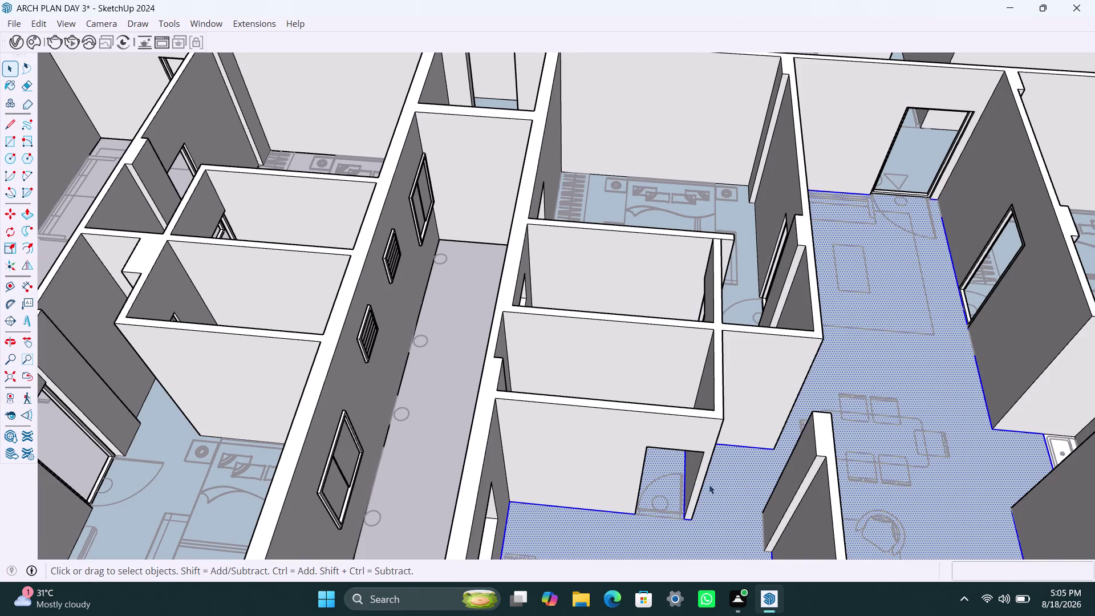
Draw a rectangle filling the doorway opening and select all of it.
scroll(down, 3)
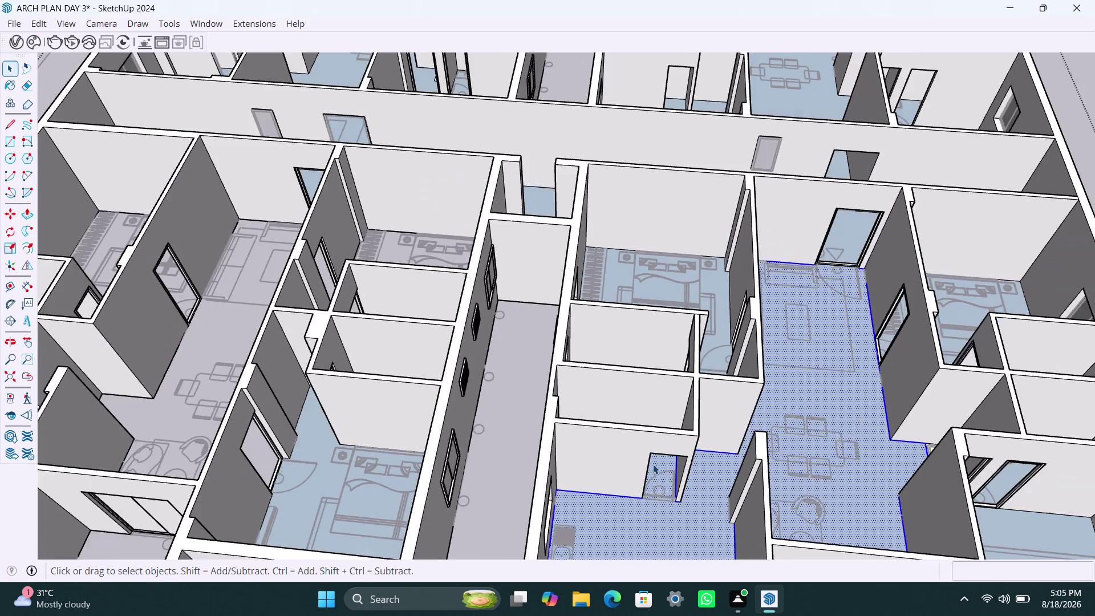
scroll(down, 3)
scroll(up, 3)
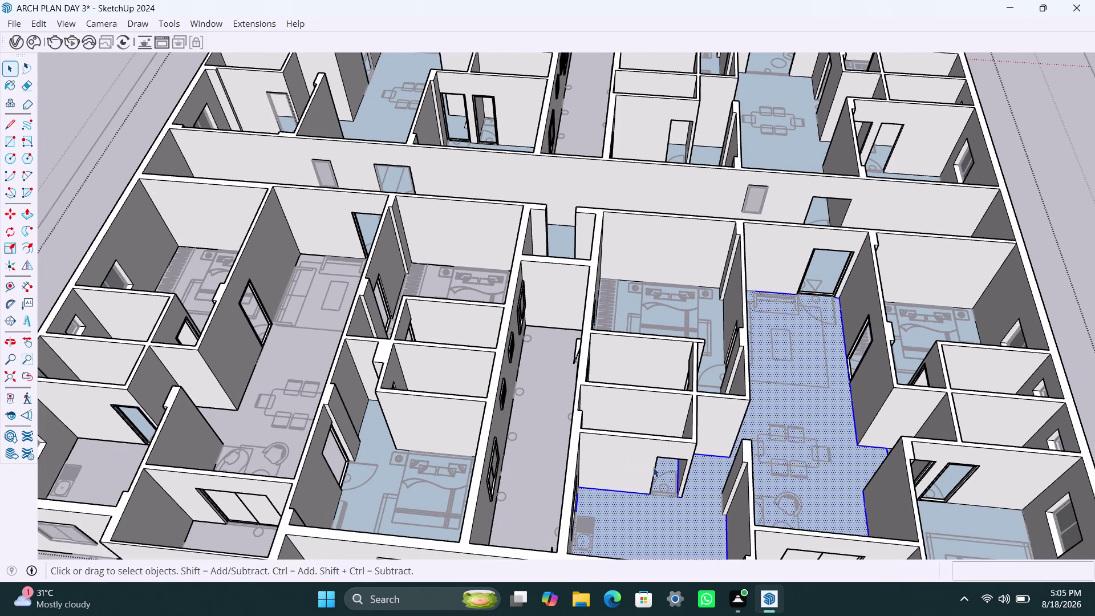
key(r)
click(658, 459)
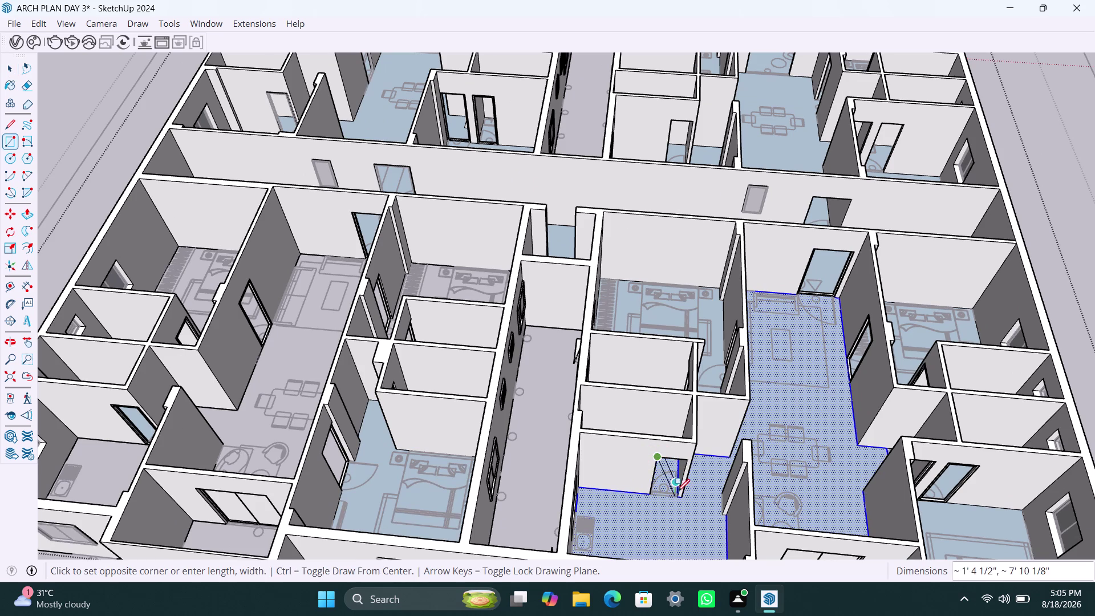
click(680, 494)
key(space)
double_click(672, 478)
right_click(673, 475)
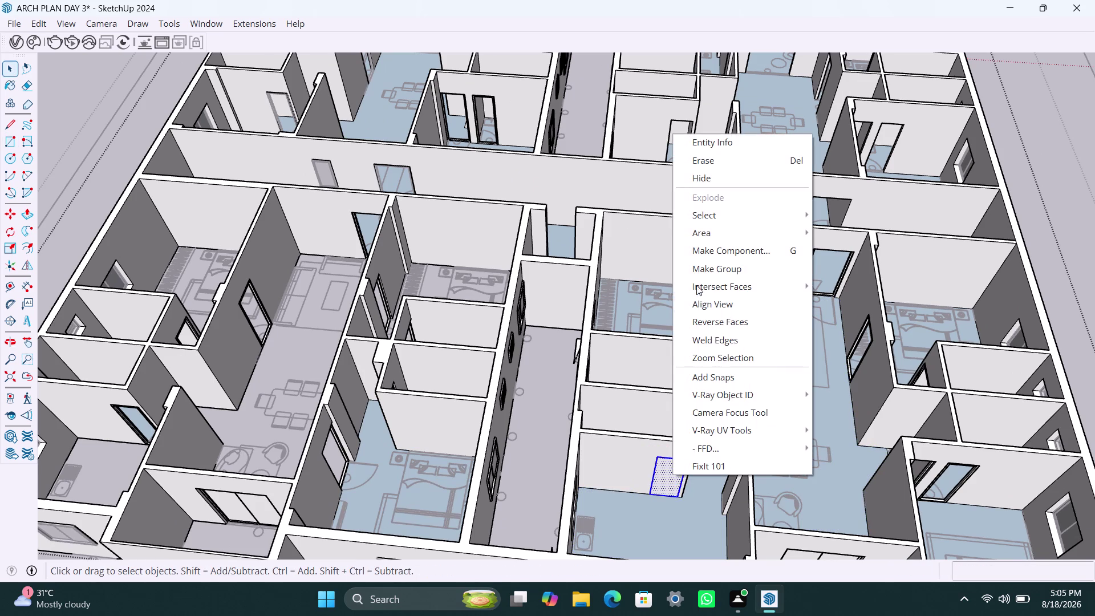
click(706, 268)
triple_click(668, 481)
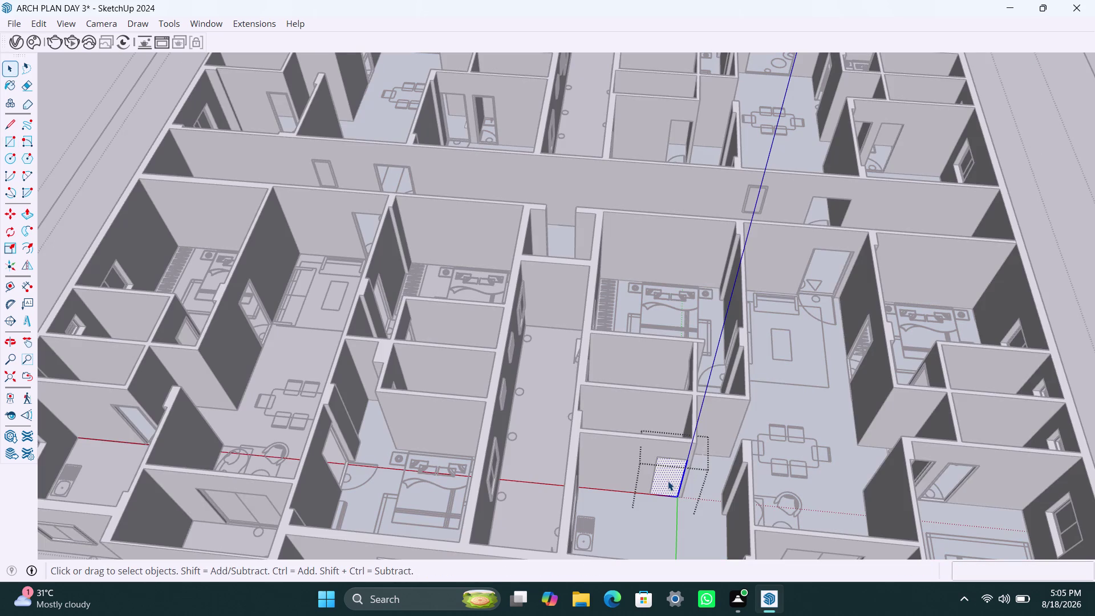
Offset the rectangle inward 2" and delete the inner face, leaving a frame ring.
key(f)
click(663, 475)
text(2)
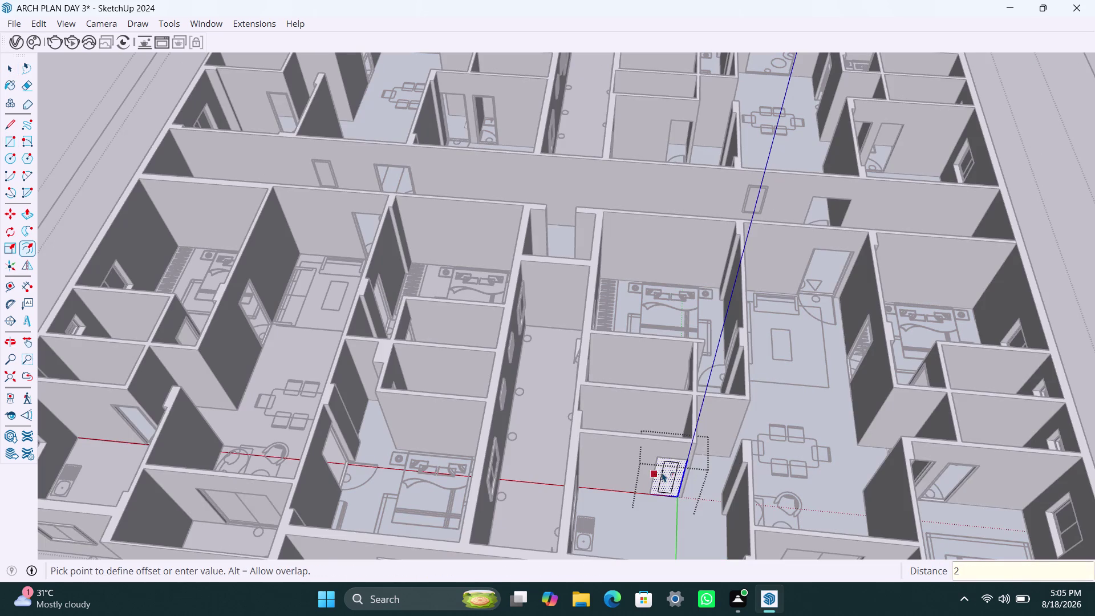
text(")
key(Return)
scroll(up, 3)
key(space)
click(666, 478)
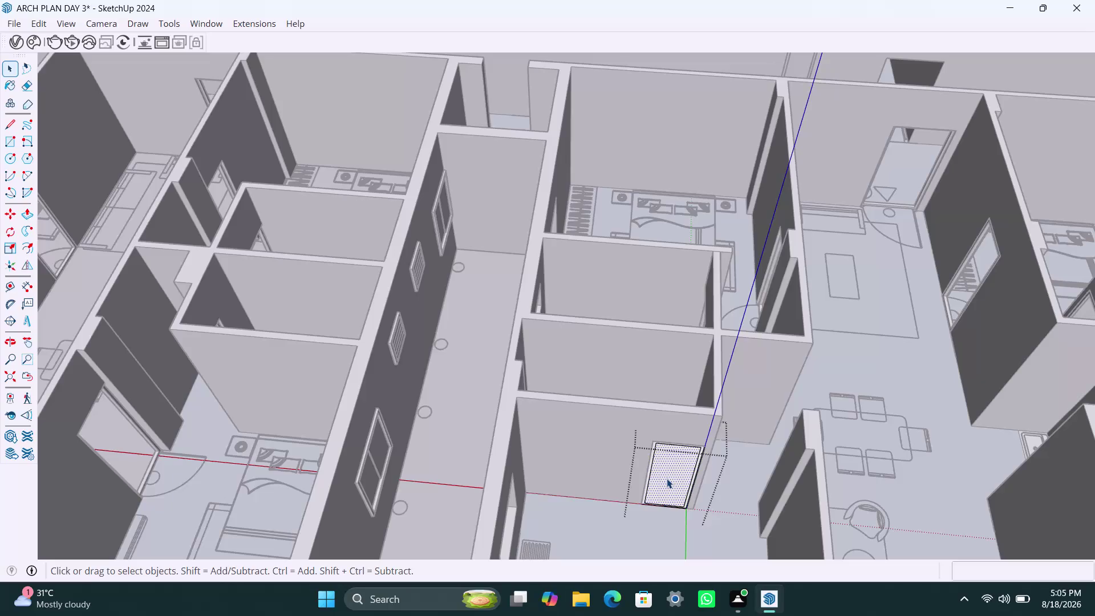
key(Delete)
scroll(up, 3)
click(643, 462)
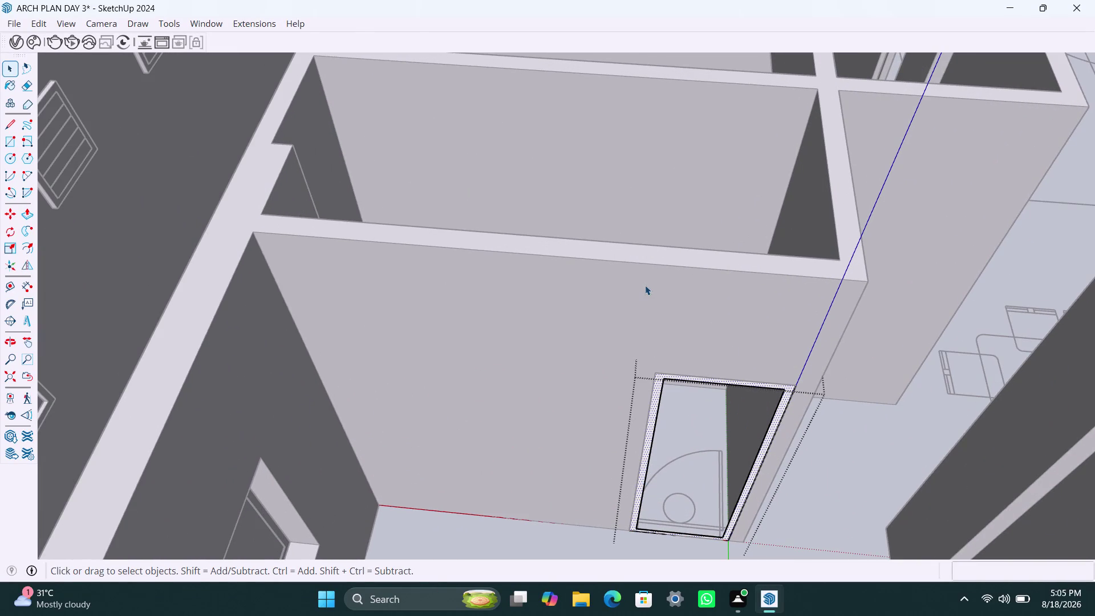
Push/Pull the frame ring 2.5" deep, then exit the group.
key(p)
click(645, 286)
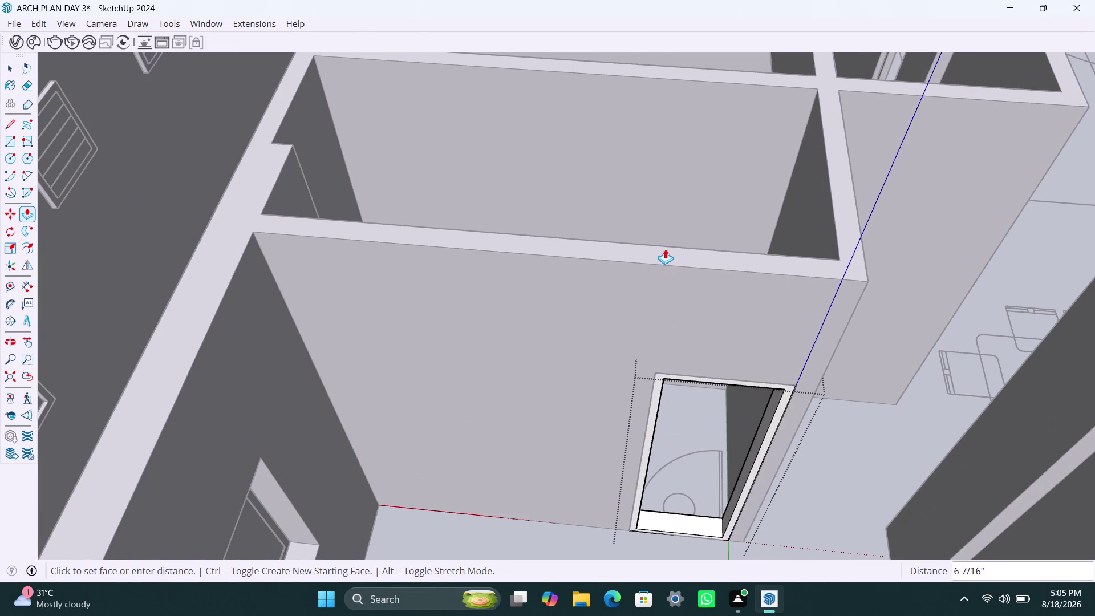
text(2.)
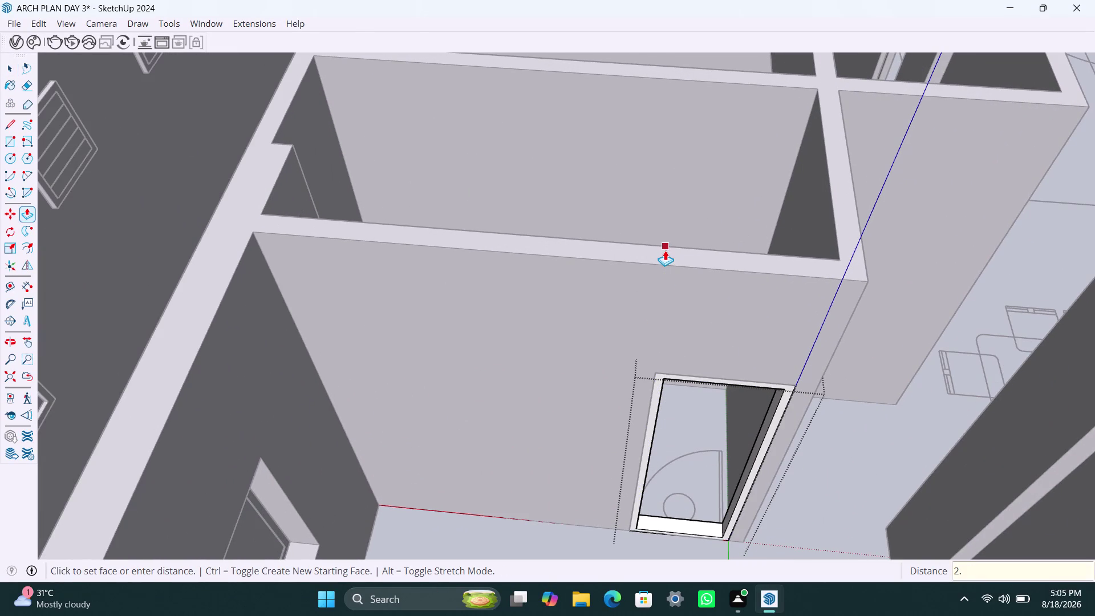
text(5")
key(Return)
key(space)
scroll(down, 3)
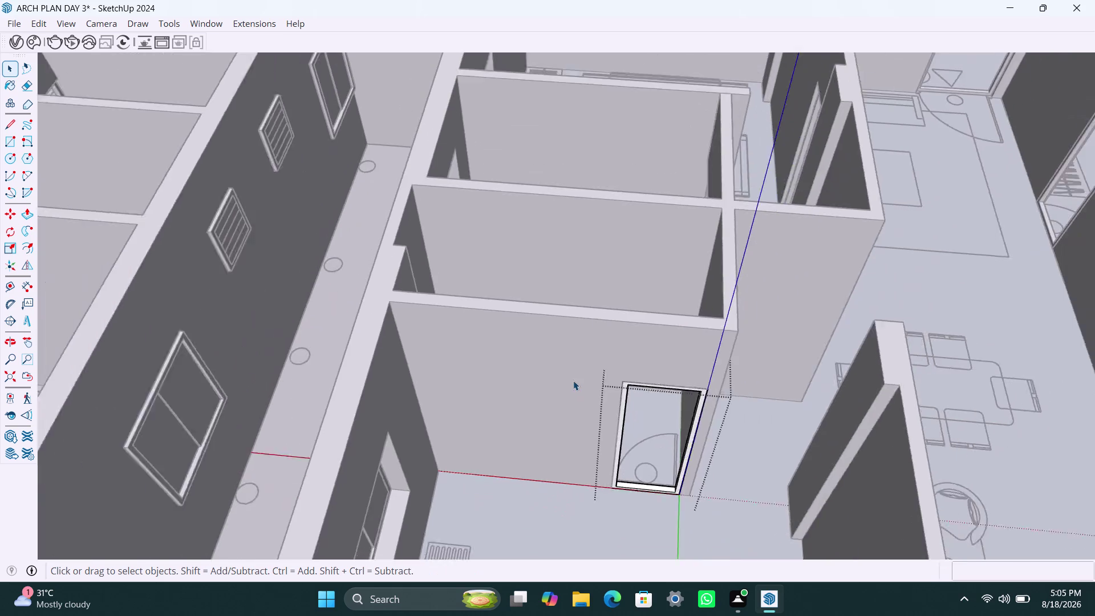
scroll(down, 3)
click(844, 338)
scroll(down, 3)
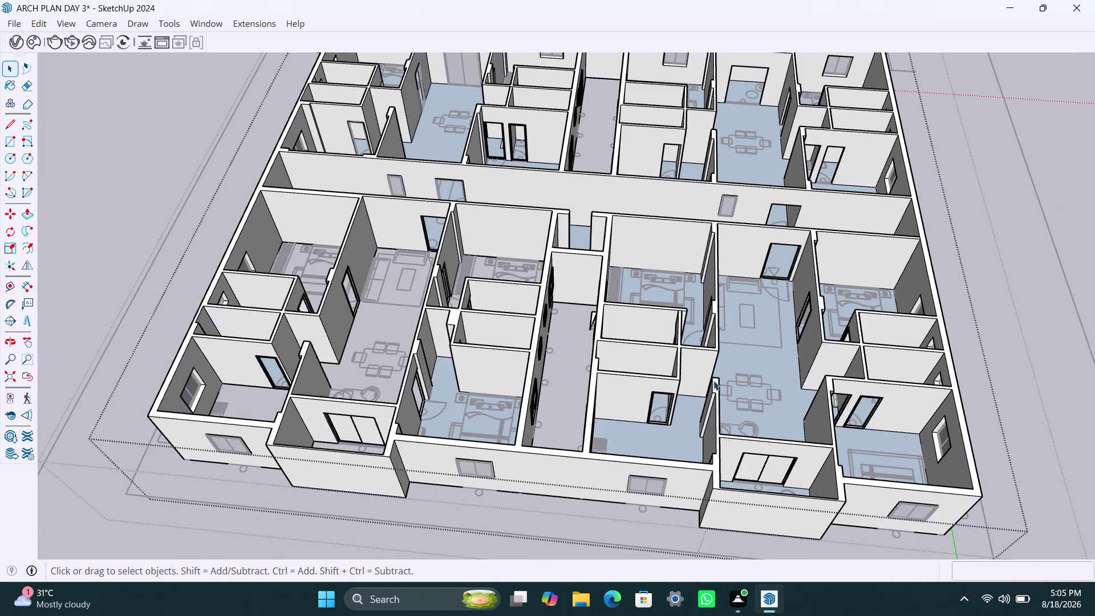
Orbit and zoom to center the view on the corridor wall doorway.
middle_drag(710, 388, 678, 508)
scroll(up, 3)
middle_drag(746, 323, 727, 353)
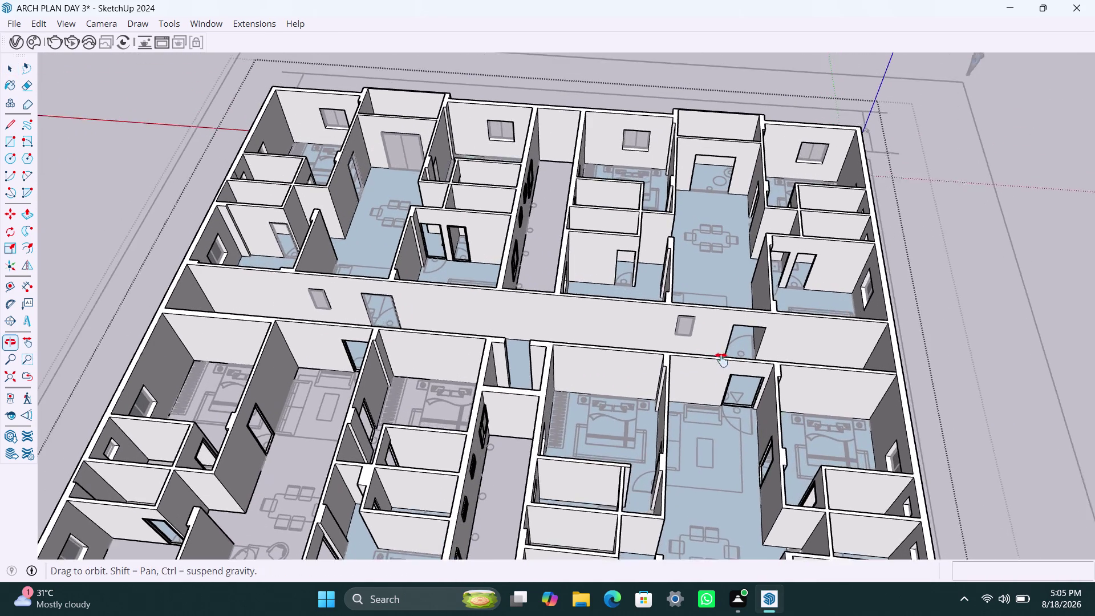
middle_drag(727, 353, 678, 424)
scroll(up, 3)
middle_drag(698, 406, 685, 409)
middle_drag(684, 409, 704, 413)
scroll(up, 3)
middle_drag(671, 417, 690, 418)
scroll(up, 3)
Draw a rectangle across the corridor doorway, group it, and open the group.
key(r)
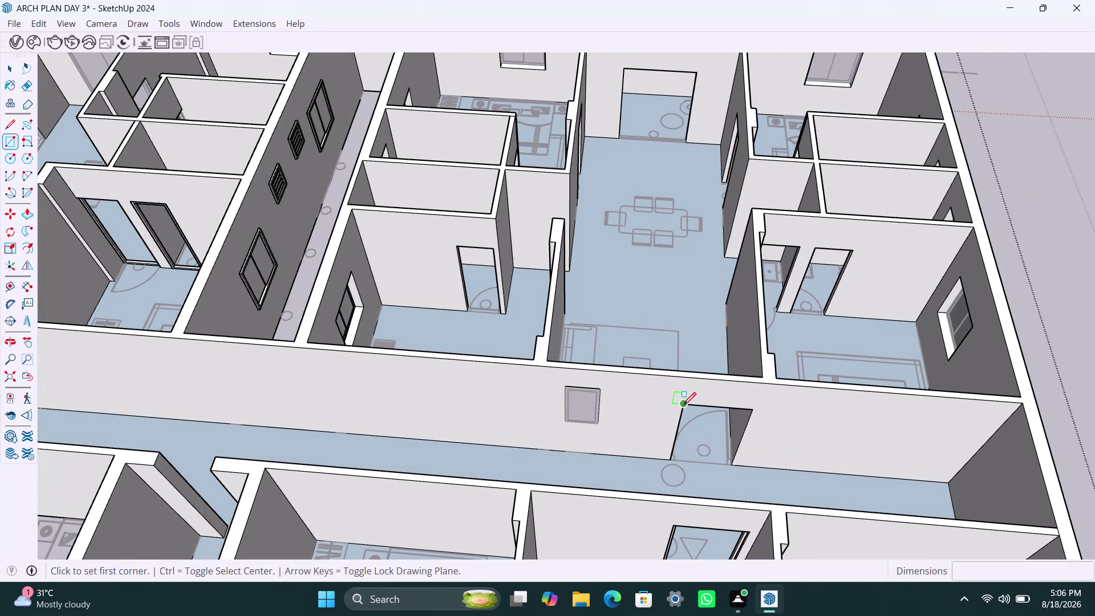
click(683, 405)
click(732, 460)
key(space)
double_click(716, 441)
right_click(716, 440)
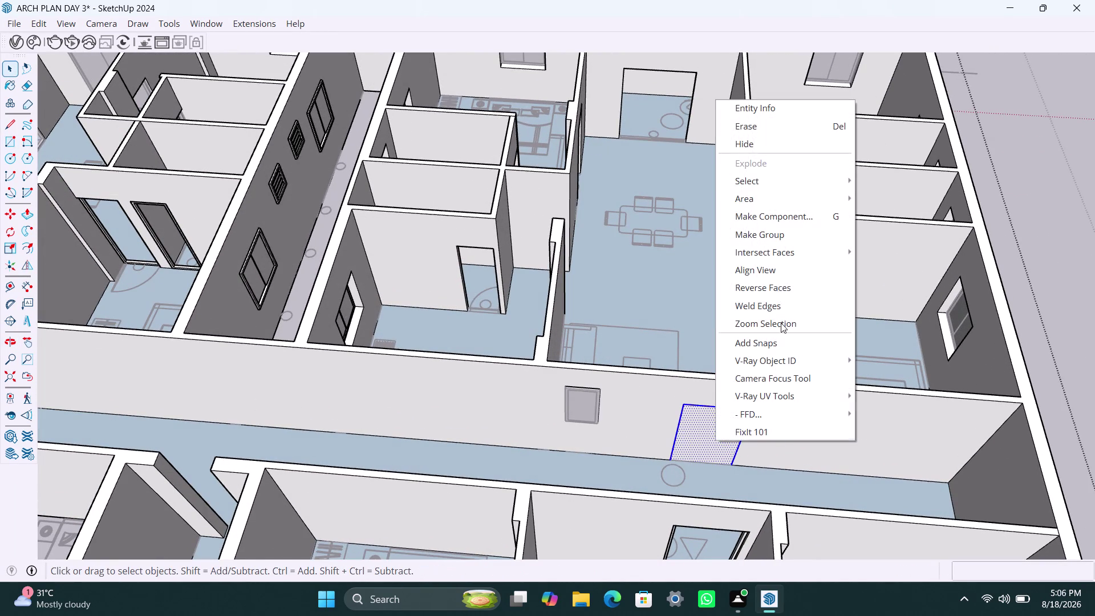
click(771, 240)
triple_click(706, 441)
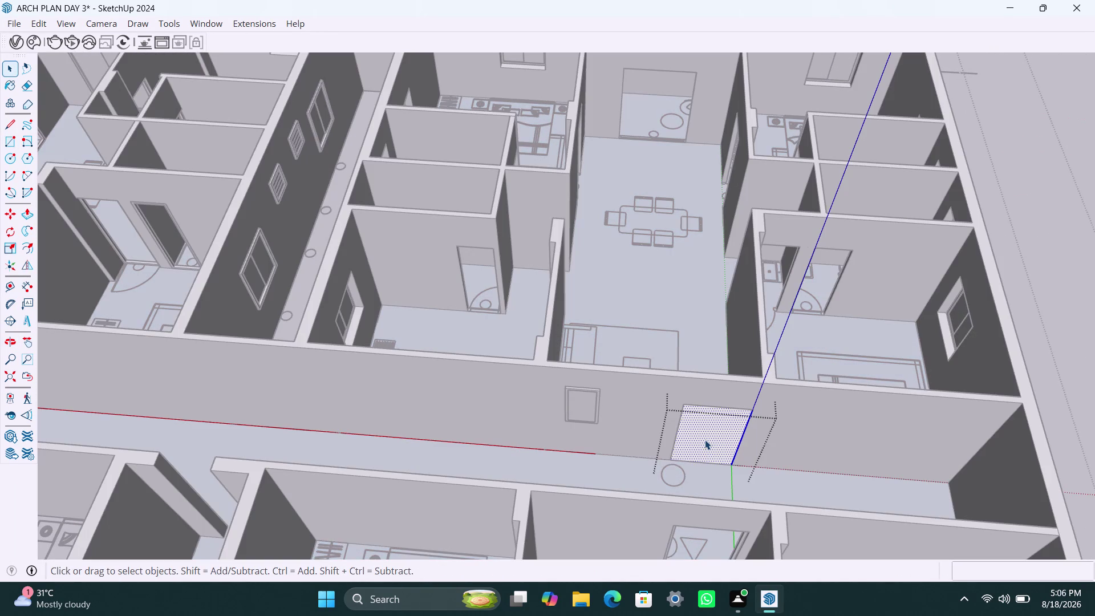
Offset the rectangle inward 2" and delete the inner face to reopen the doorway.
key(f)
click(700, 435)
text(2)
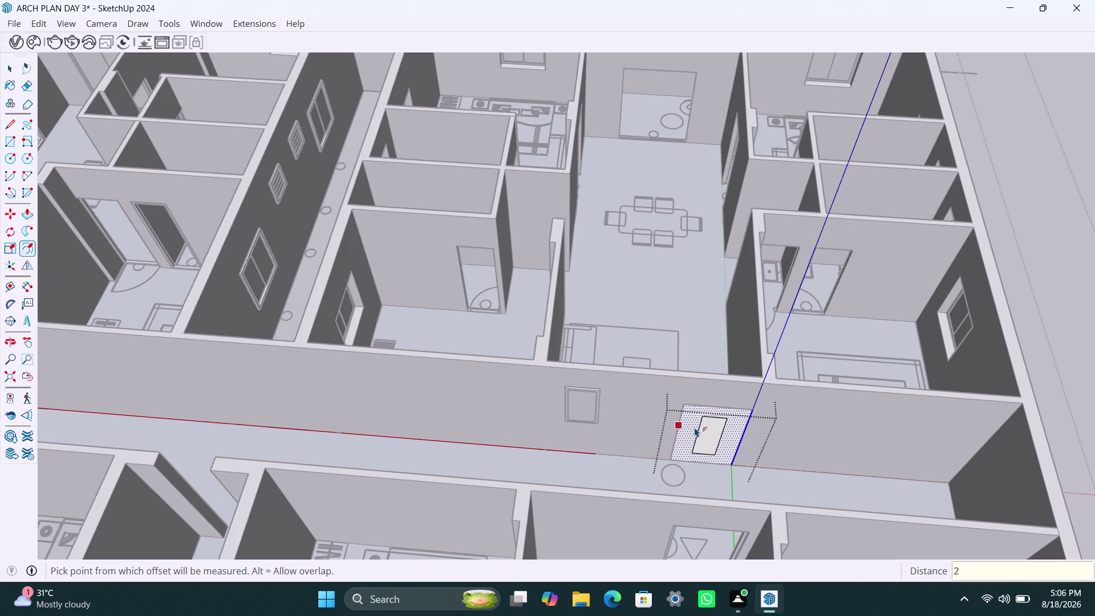
text(")
key(Return)
key(space)
click(696, 428)
key(Delete)
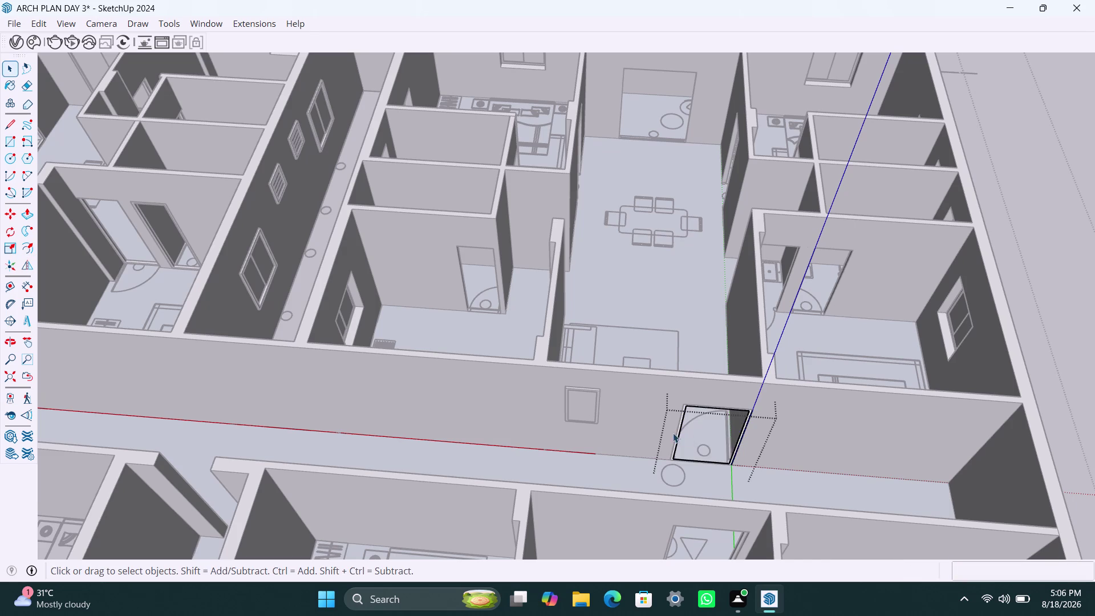
scroll(up, 3)
scroll(down, 3)
scroll(up, 3)
Push/Pull the corridor frame ring 2.5" deep.
click(685, 403)
key(p)
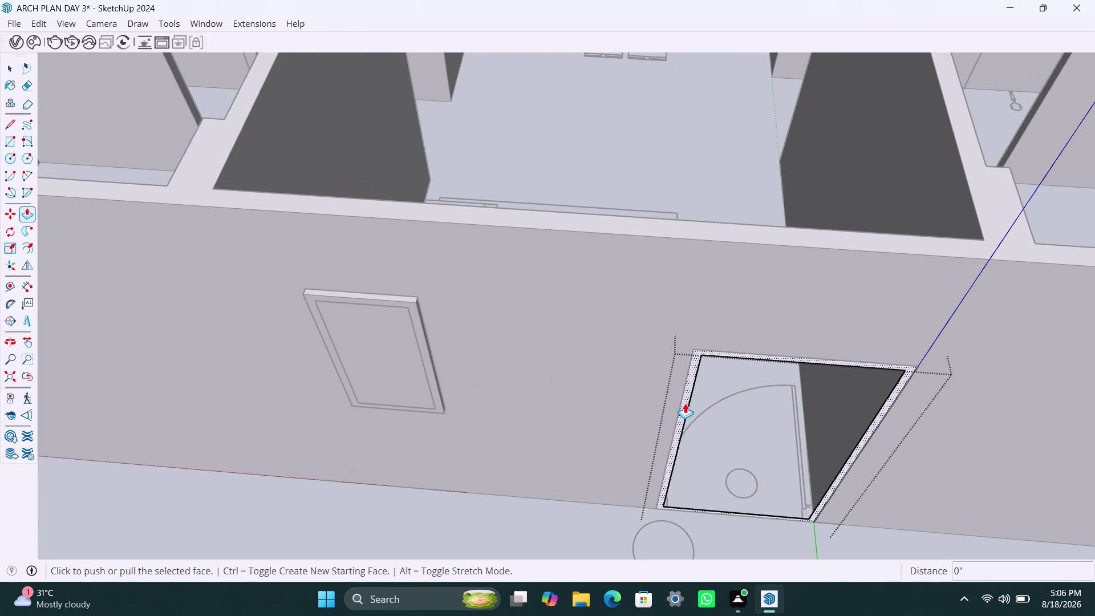
click(686, 401)
text(2)
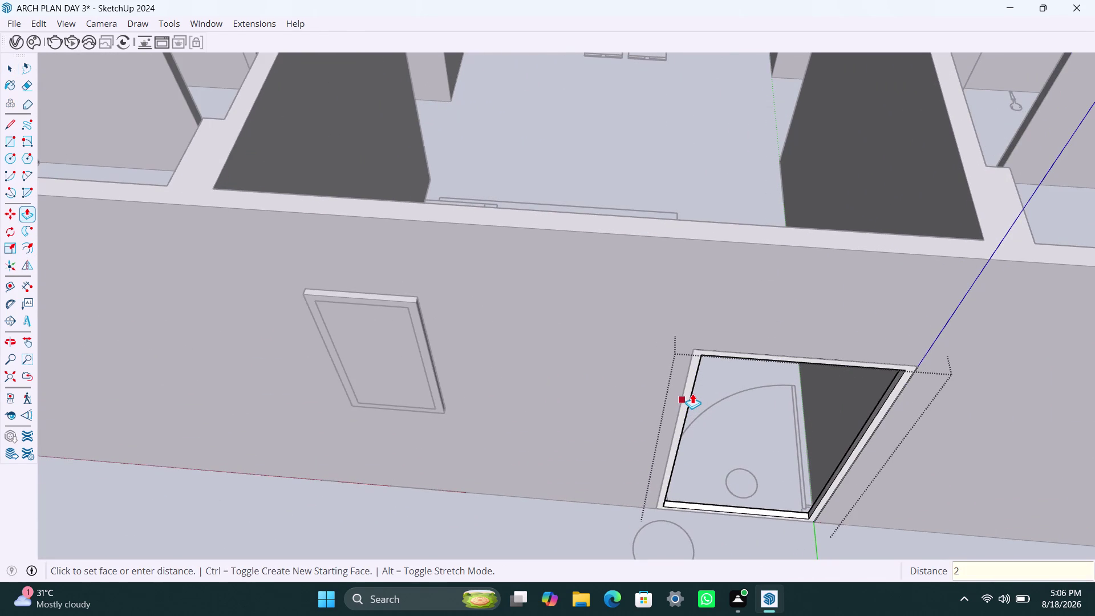
text(.5")
key(Return)
key(space)
scroll(down, 3)
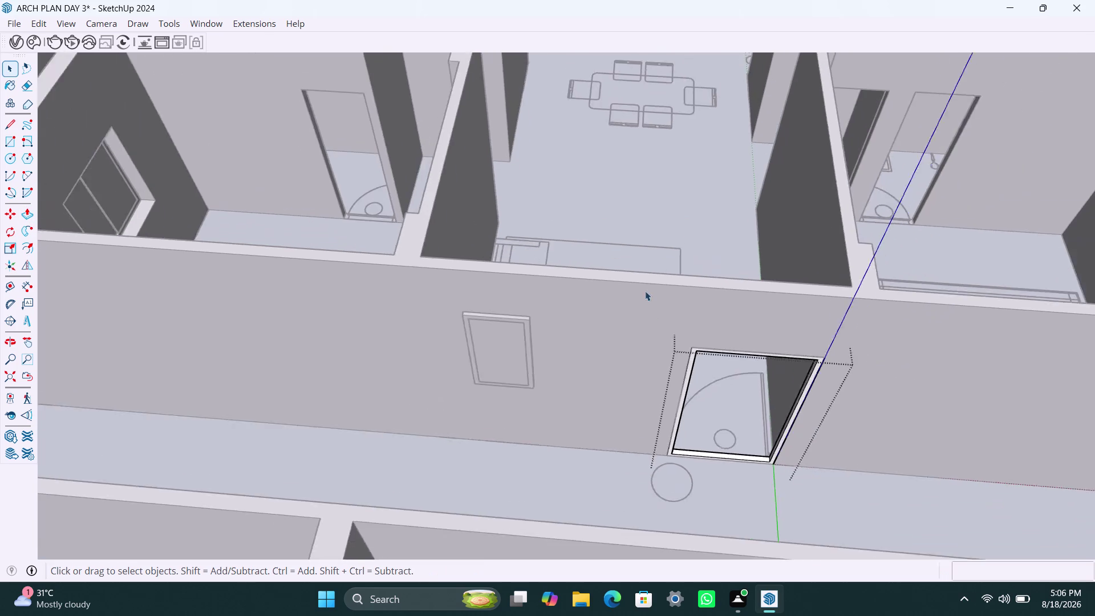
scroll(down, 3)
middle_drag(636, 256, 676, 277)
Exit the corridor frame group and orbit to the doorway beside the kitchen sink.
scroll(down, 3)
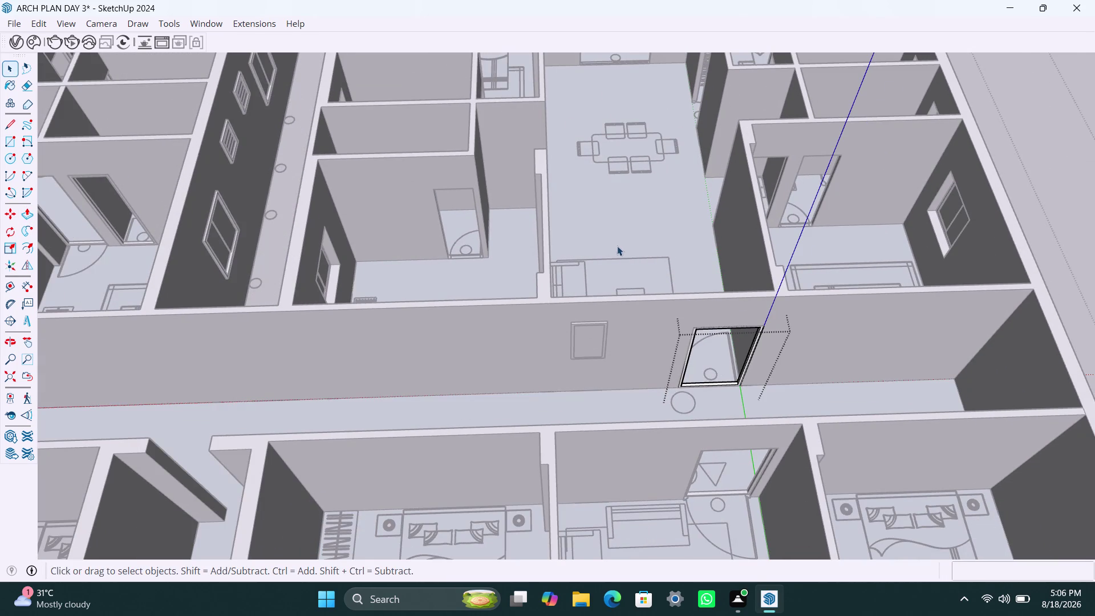
click(607, 229)
scroll(down, 3)
middle_drag(619, 261, 618, 337)
scroll(up, 3)
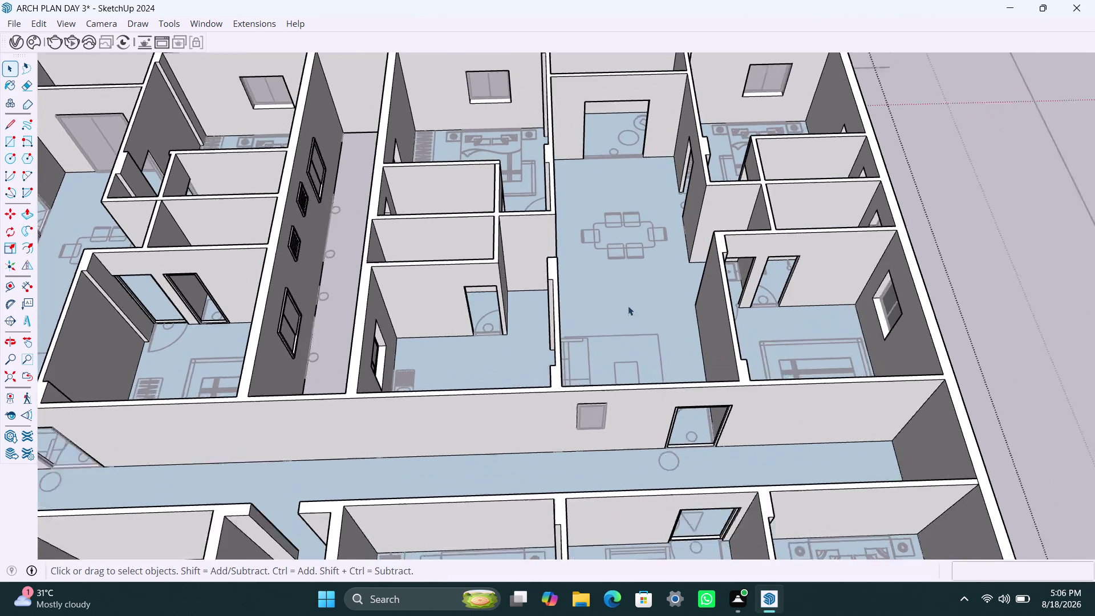
scroll(up, 3)
middle_drag(634, 319, 854, 353)
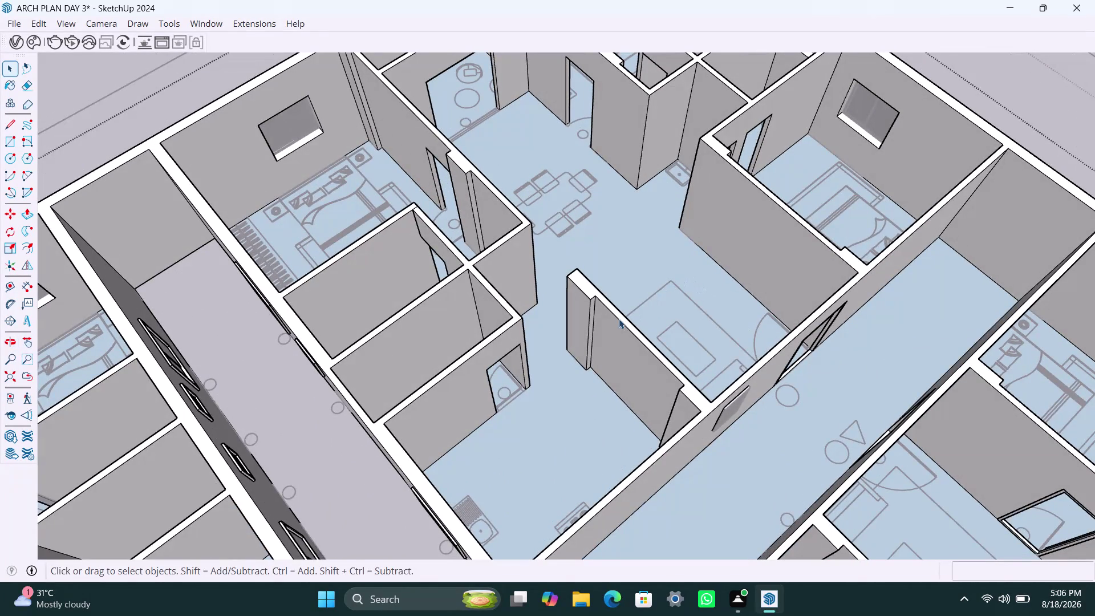
middle_drag(549, 361, 408, 350)
scroll(up, 3)
Try a first rectangle in the kitchen-side doorway, then undo and cancel it.
key(r)
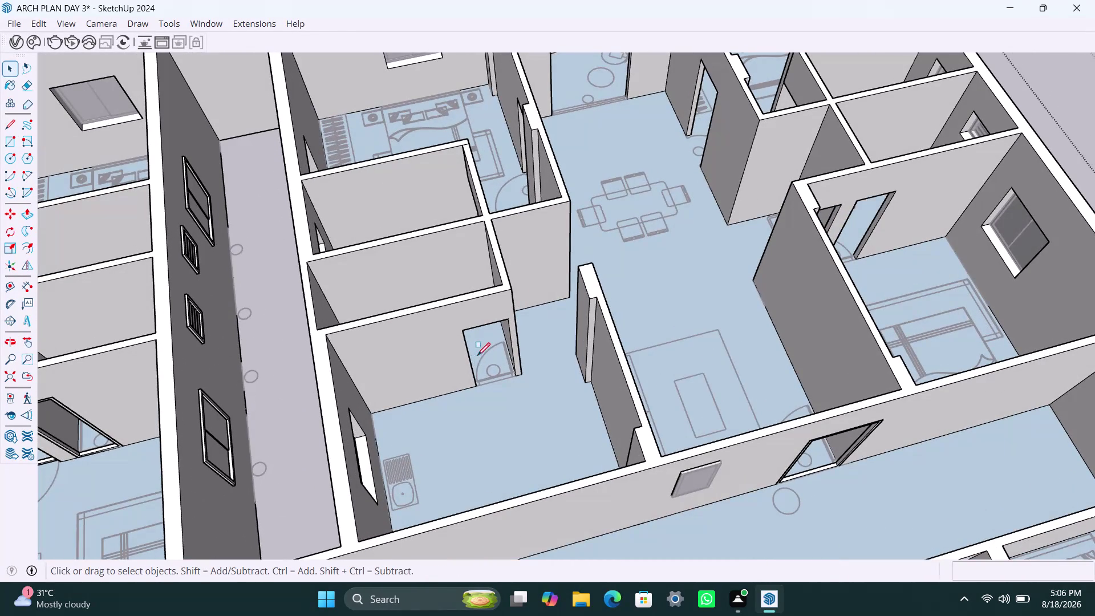
click(464, 330)
click(513, 375)
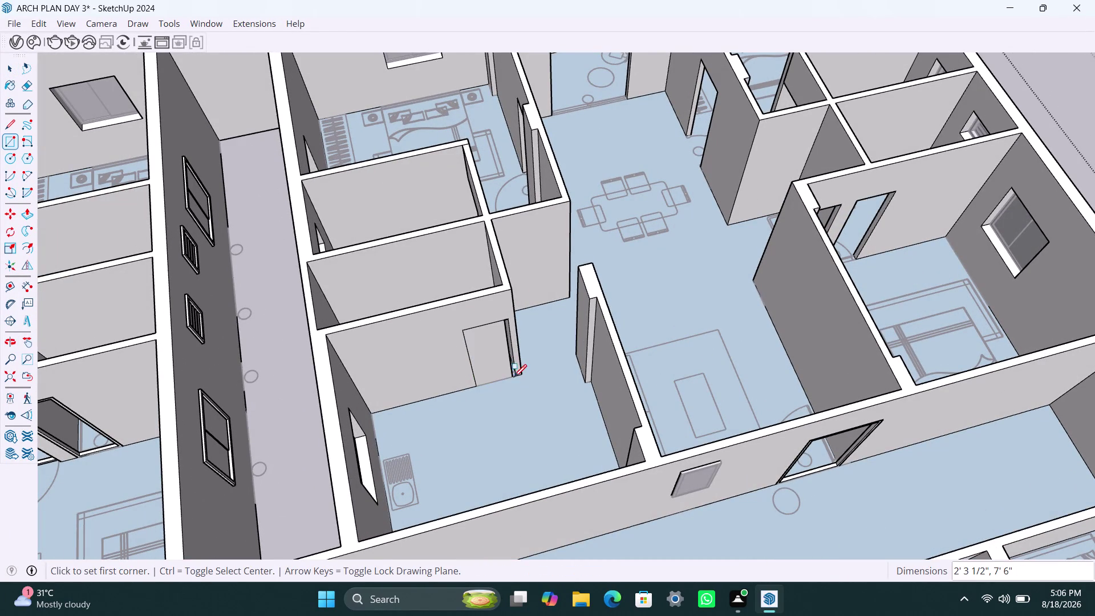
key(ctrl+z)
click(468, 332)
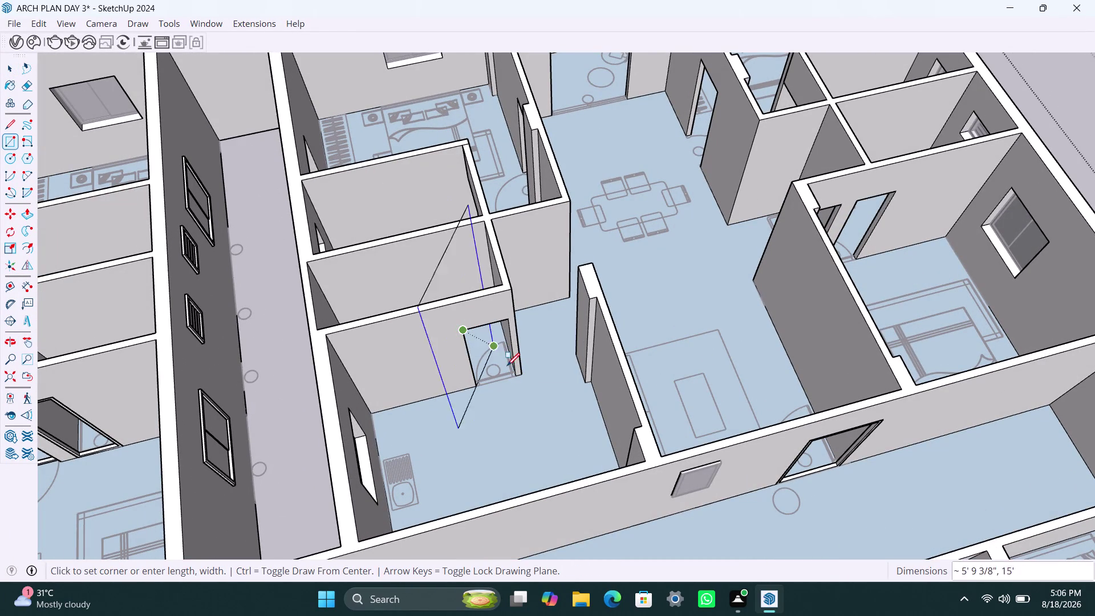
key(Escape)
key(r)
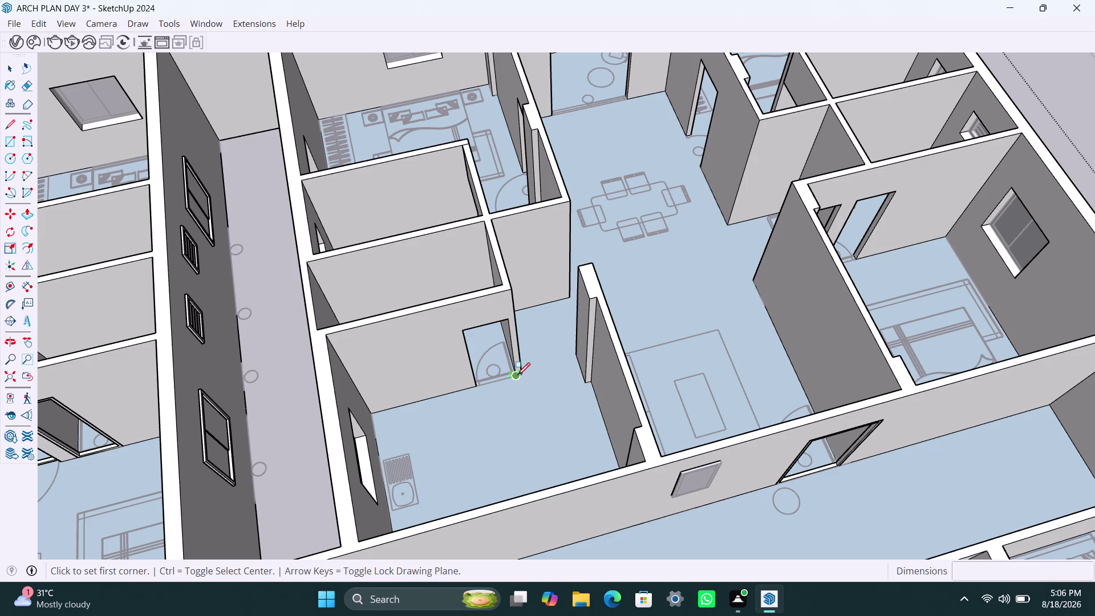
Draw a rectangle across the kitchen-side doorway, group it, and open the group.
click(468, 331)
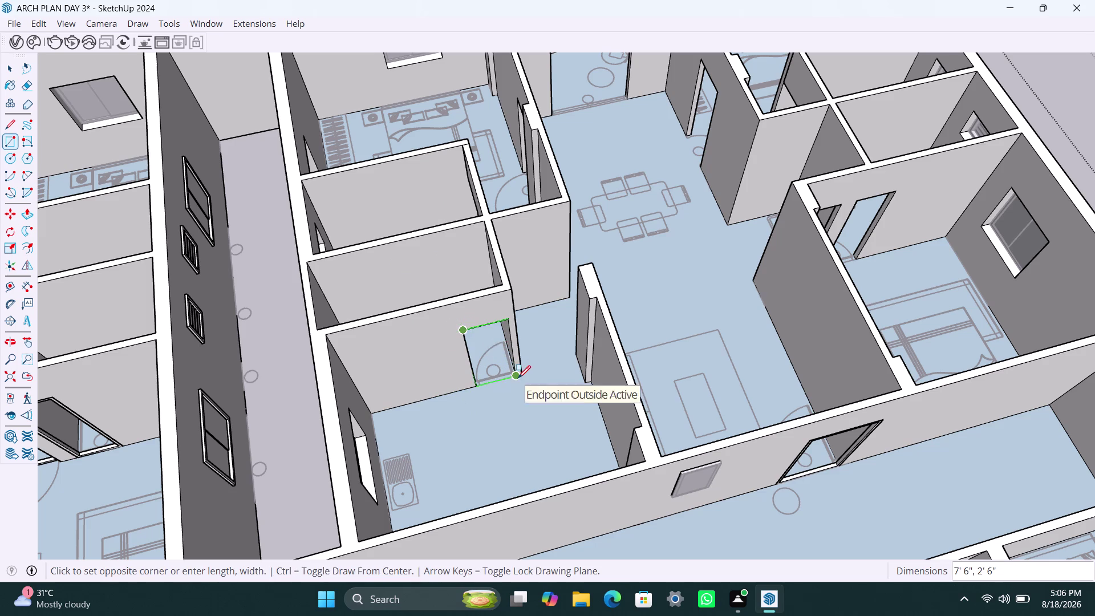
click(518, 379)
key(space)
double_click(499, 358)
right_click(497, 355)
click(547, 158)
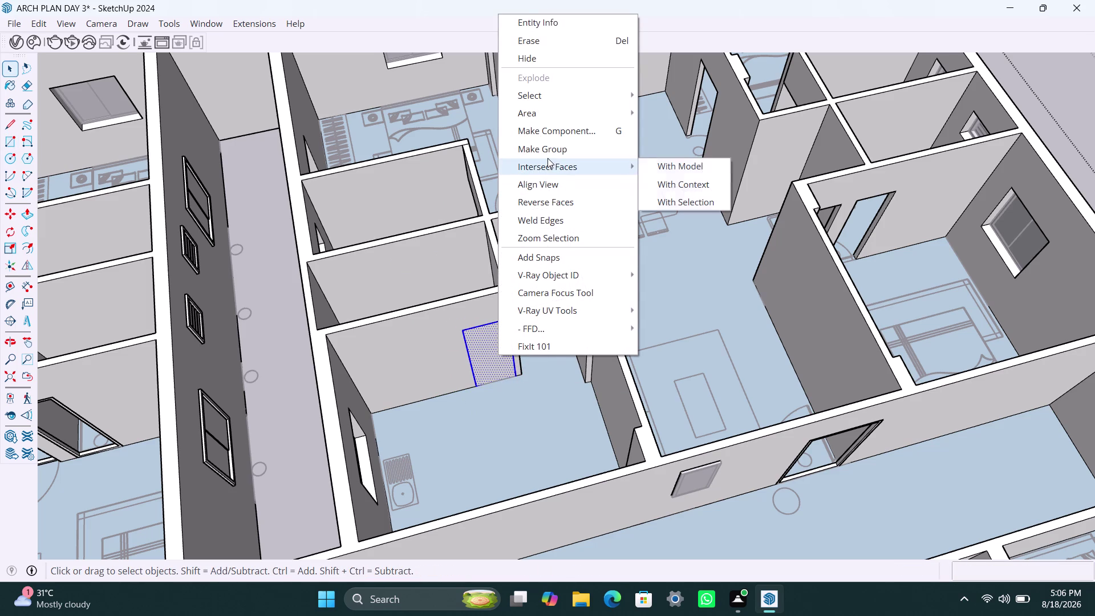
click(548, 155)
triple_click(491, 369)
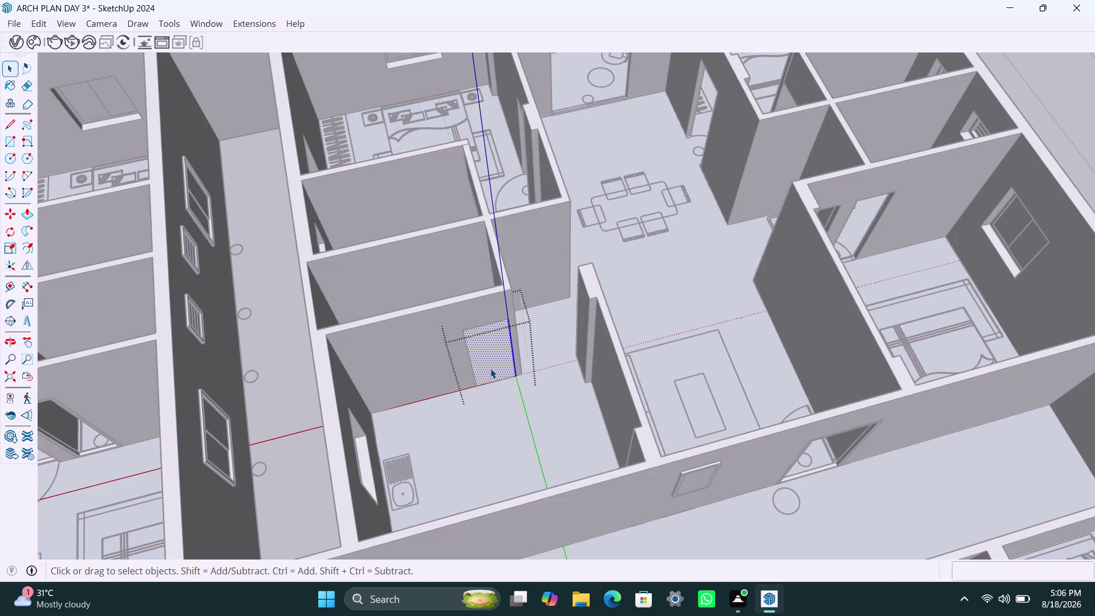
Offset the rectangle inward 2" and delete the inner face.
key(f)
click(488, 365)
key(2)
key(shift+quotedbl)
key(Return)
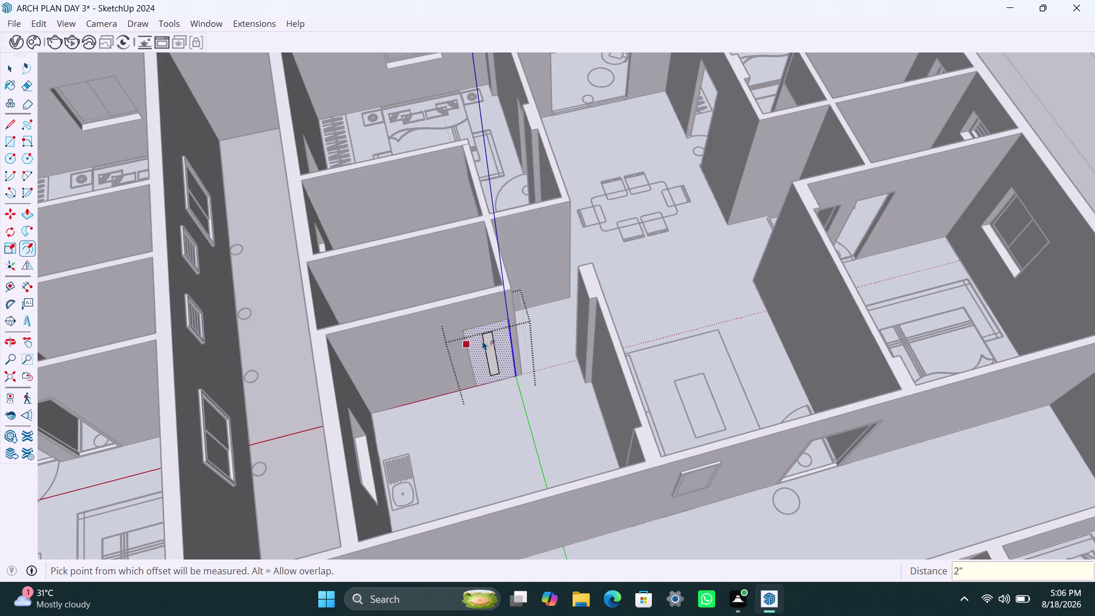
key(space)
click(501, 360)
key(Delete)
scroll(up, 3)
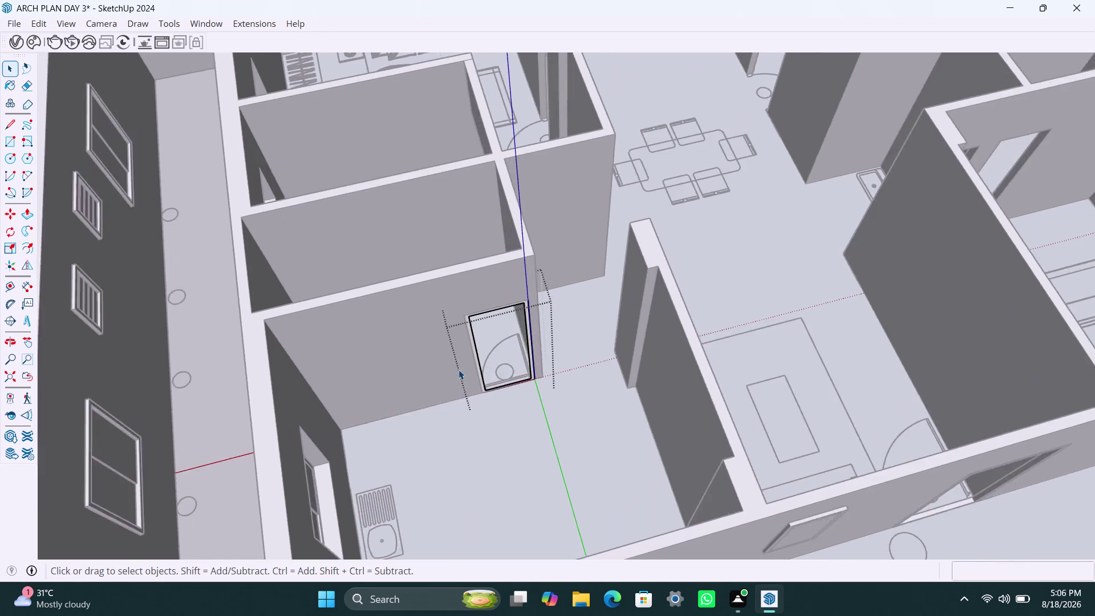
scroll(up, 3)
scroll(up, 3)
Push/Pull the kitchen-side frame ring 2.5" deep.
click(477, 352)
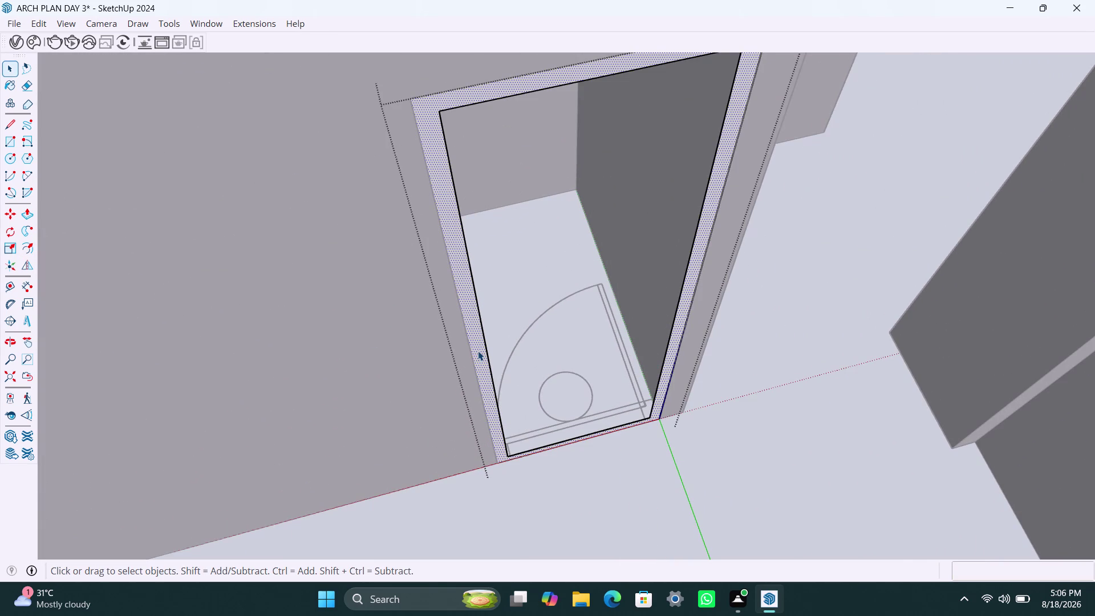
key(p)
click(477, 351)
text(2.)
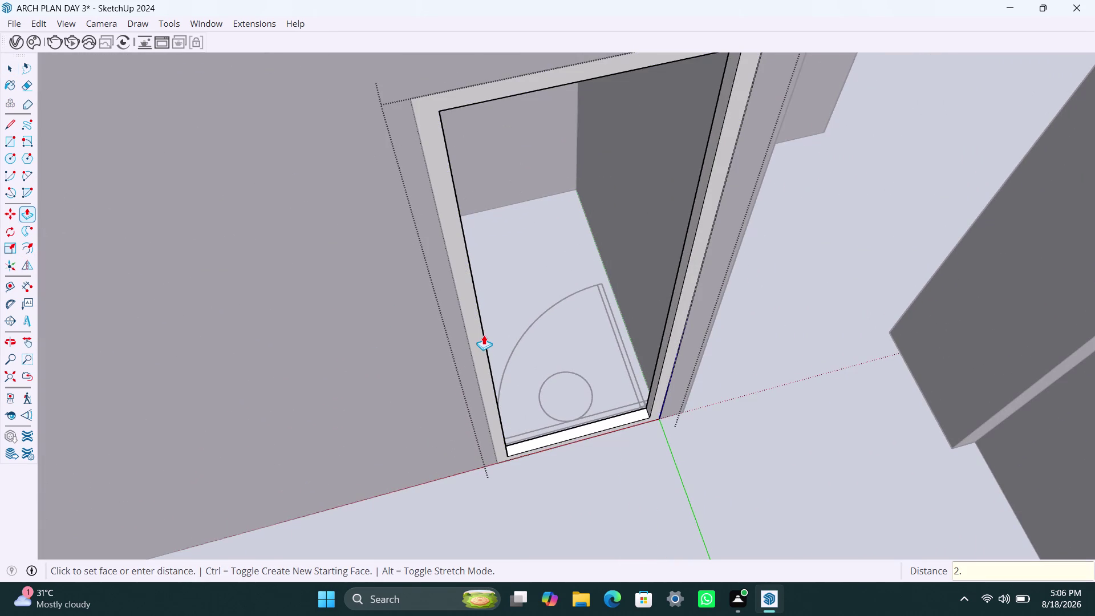
text(5")
key(Return)
key(space)
scroll(down, 3)
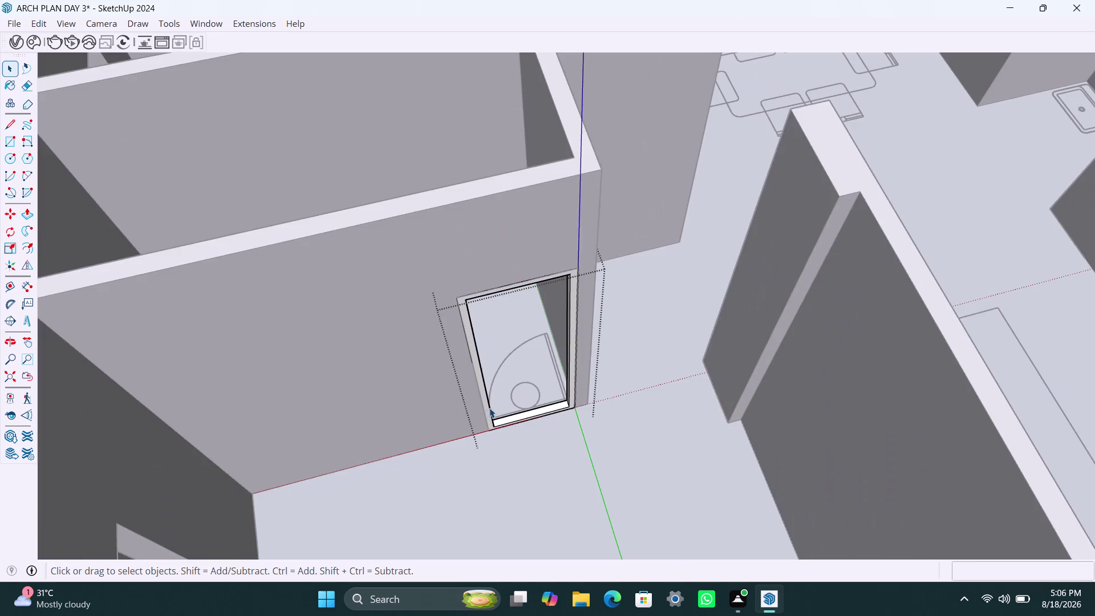
scroll(down, 3)
Deselect the frame and orbit to the doorway behind the dining table.
middle_drag(547, 411, 297, 411)
scroll(down, 3)
middle_drag(668, 419, 563, 421)
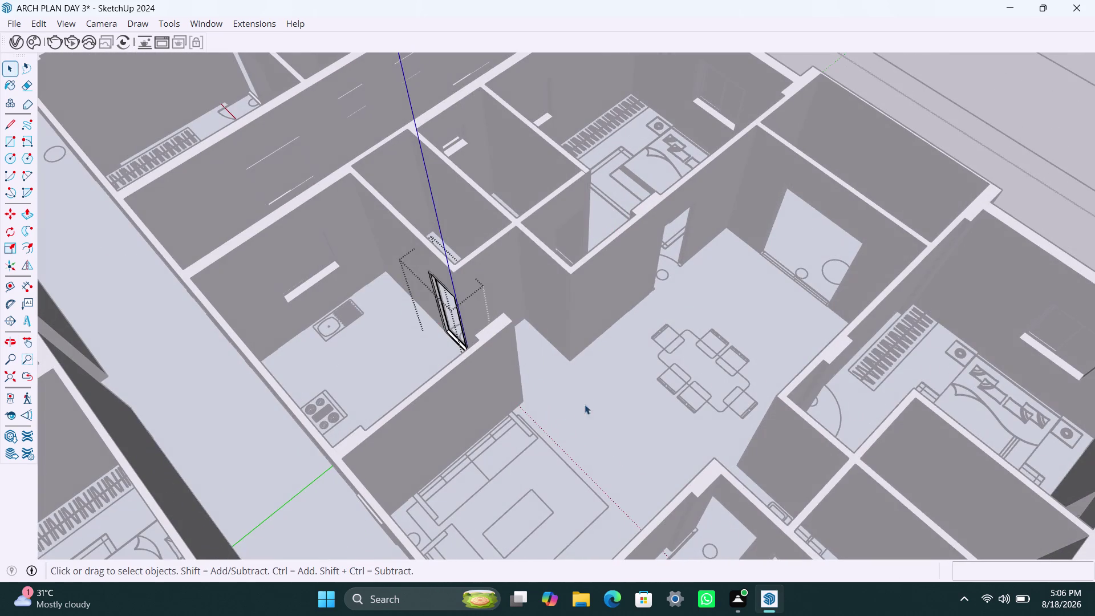
scroll(down, 3)
middle_drag(570, 397, 384, 389)
scroll(down, 3)
middle_drag(570, 348, 503, 357)
scroll(up, 3)
click(896, 268)
scroll(up, 3)
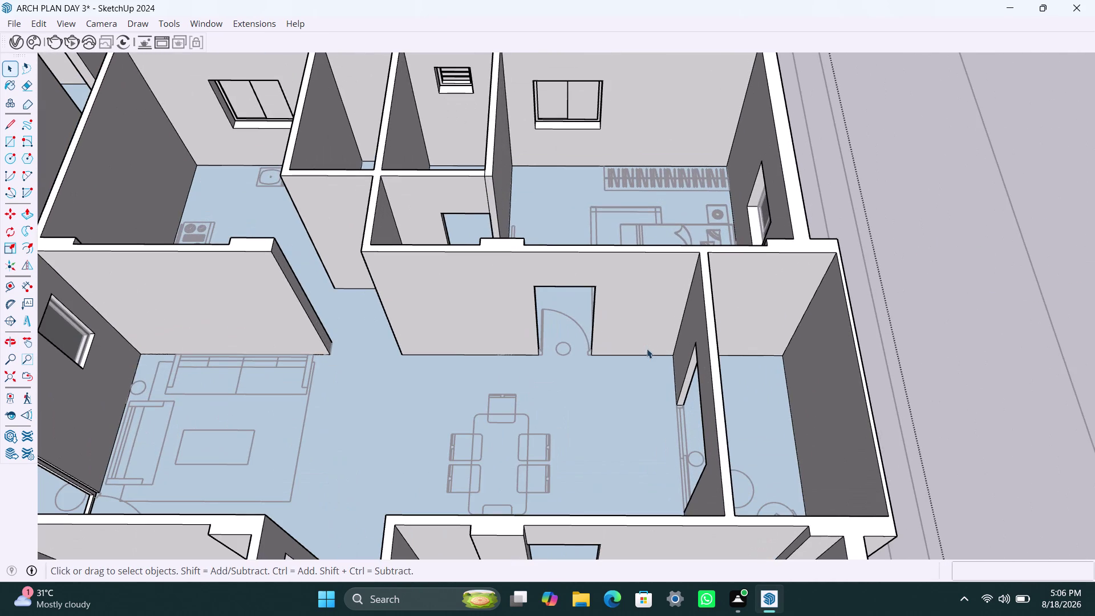
middle_drag(647, 351, 675, 373)
scroll(up, 3)
Draw a rectangle over the doorway behind the dining table, group it, and open the group.
key(r)
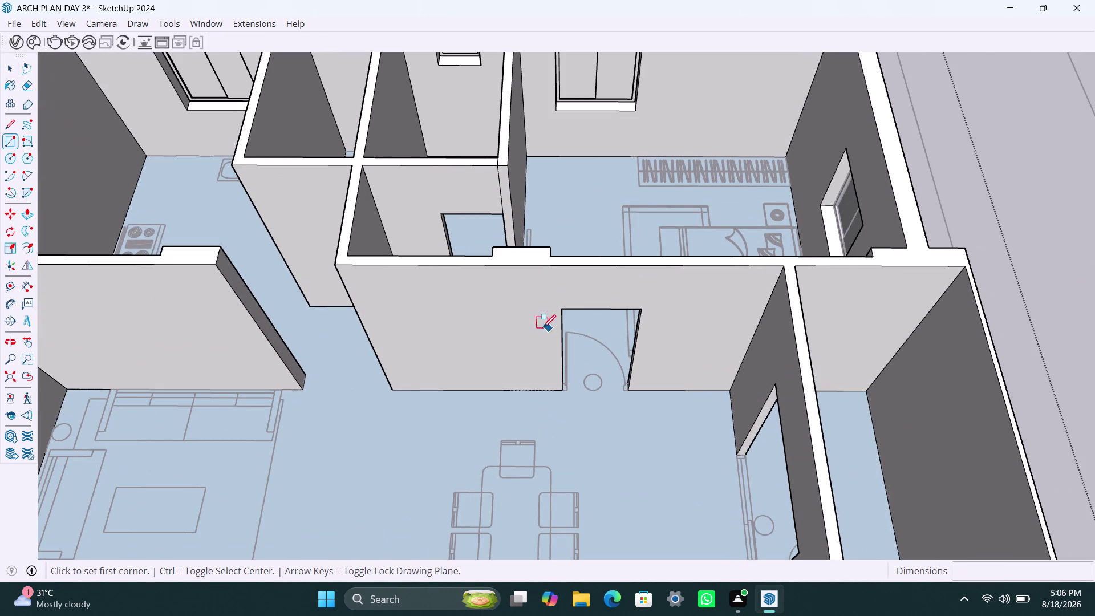
click(563, 309)
click(630, 390)
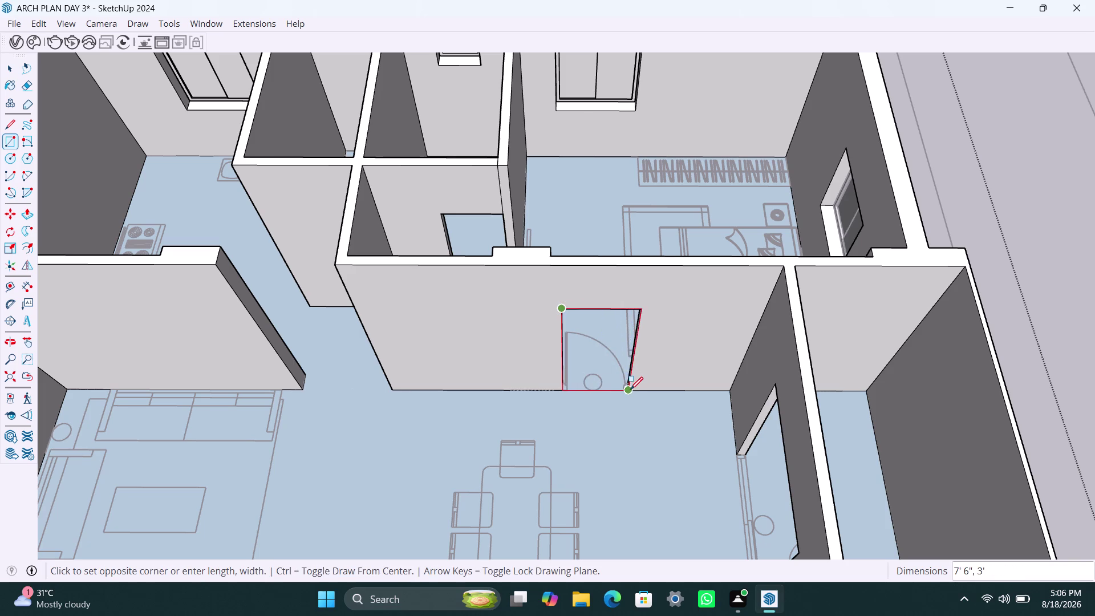
key(space)
double_click(602, 334)
right_click(602, 334)
click(657, 133)
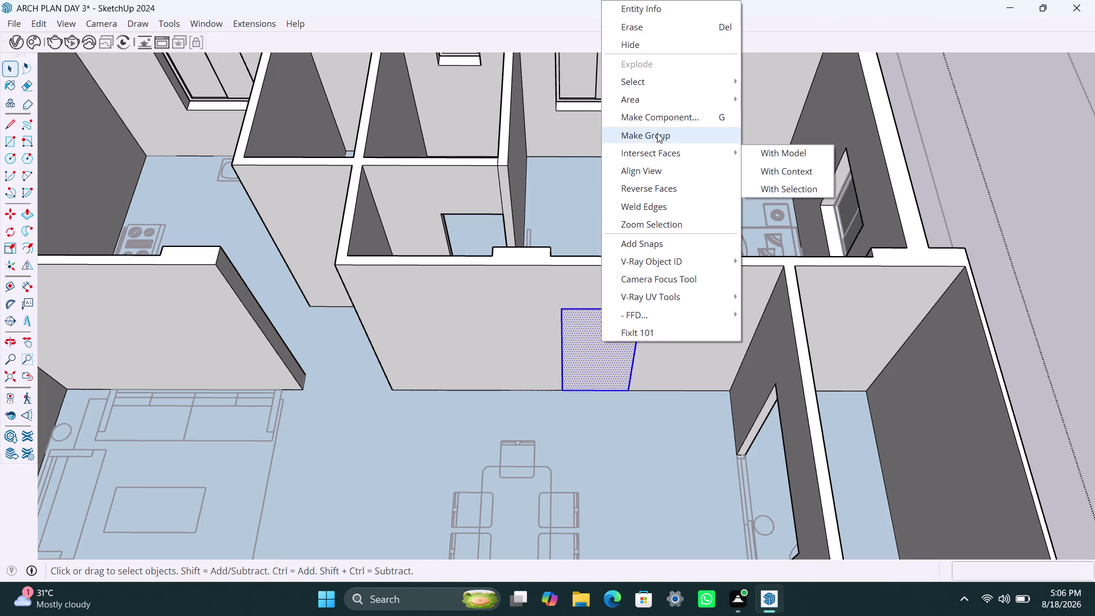
double_click(593, 351)
Offset the rectangle outline 2" inward and delete the inner face, leaving a frame.
key(f)
click(592, 351)
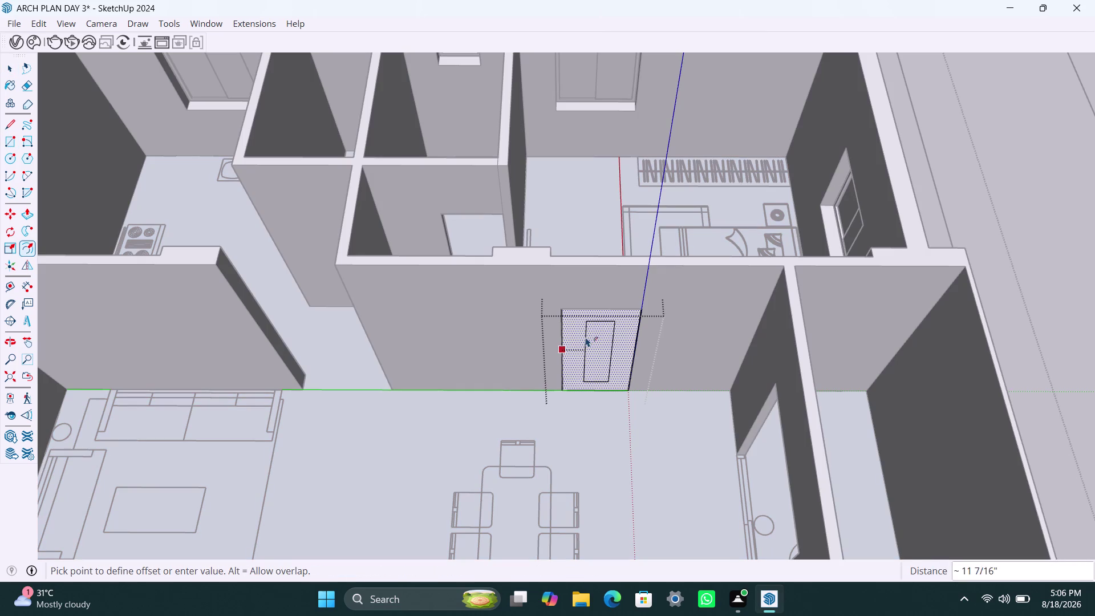
text(2")
key(Return)
key(space)
click(596, 344)
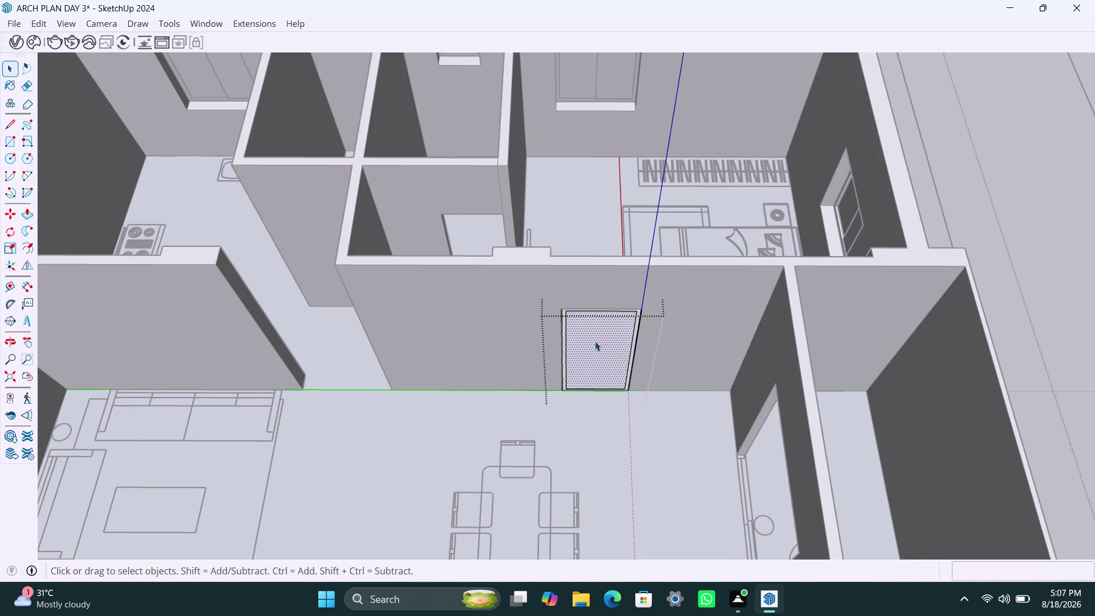
key(Delete)
Push/Pull the frame face out to a depth of 2 1/2".
scroll(up, 3)
click(546, 314)
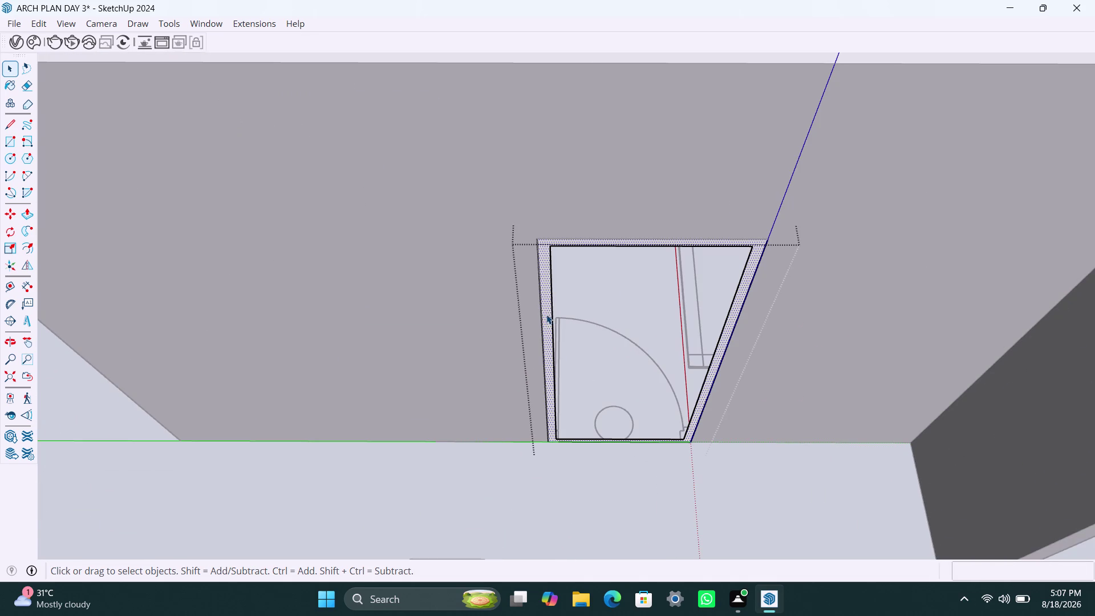
key(p)
click(548, 317)
key(2)
key(comma)
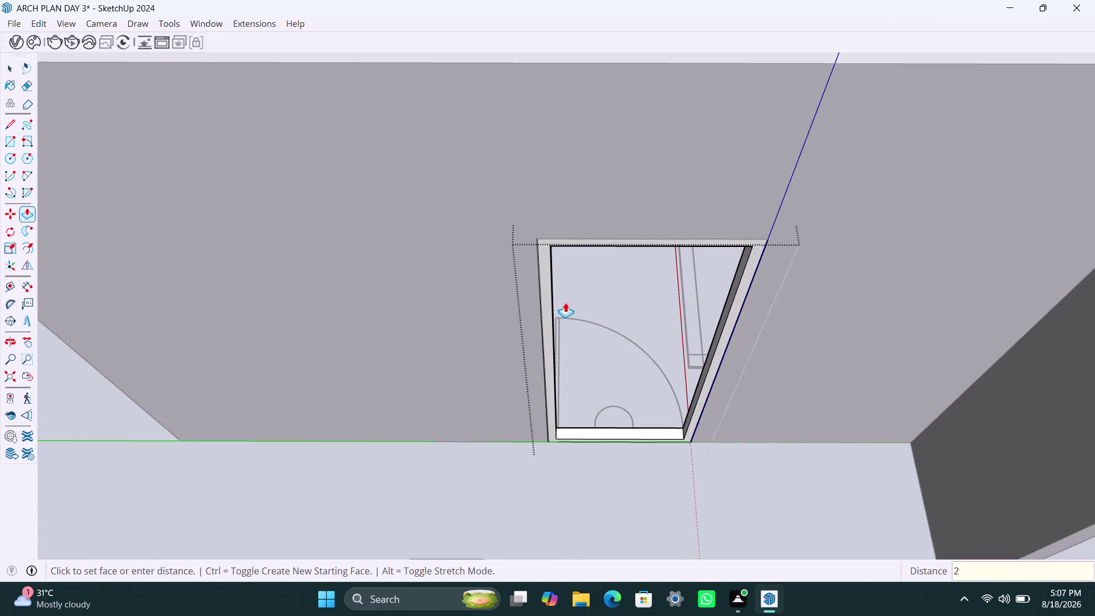
key(BackSpace)
text(.5)
key(shift+quotedbl)
key(Return)
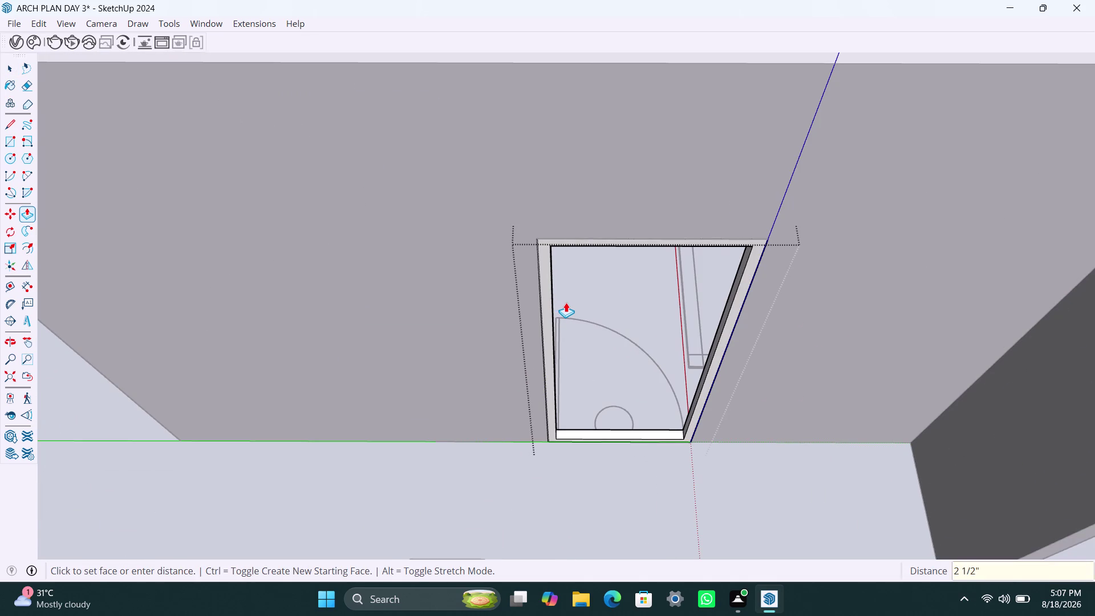
key(space)
Orbit toward the small room's doorway and start a rectangle there.
scroll(down, 3)
middle_drag(531, 208, 551, 327)
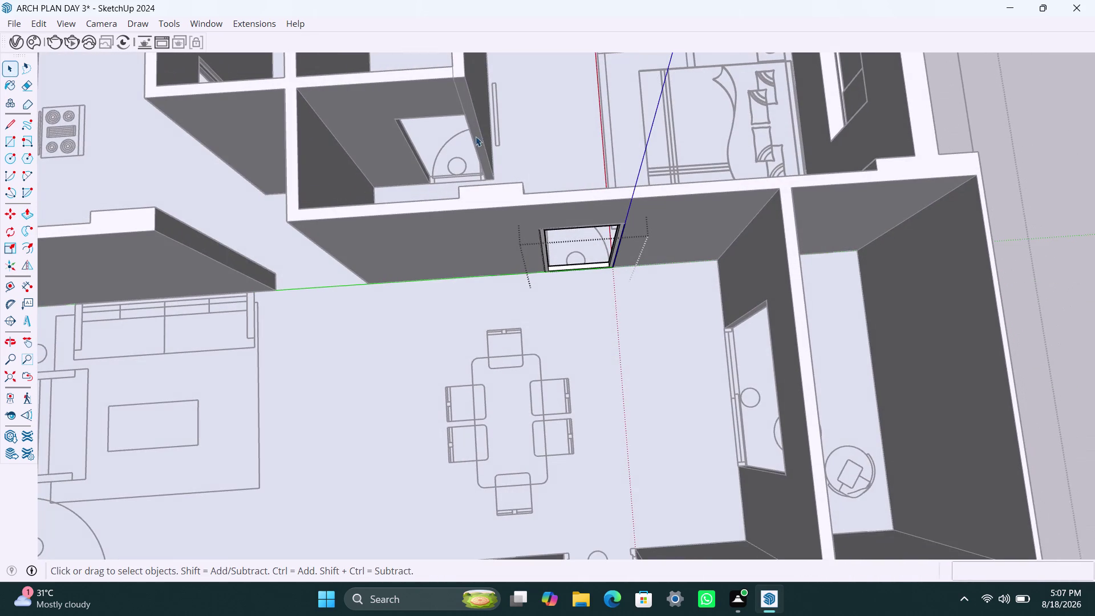
middle_drag(496, 160, 535, 213)
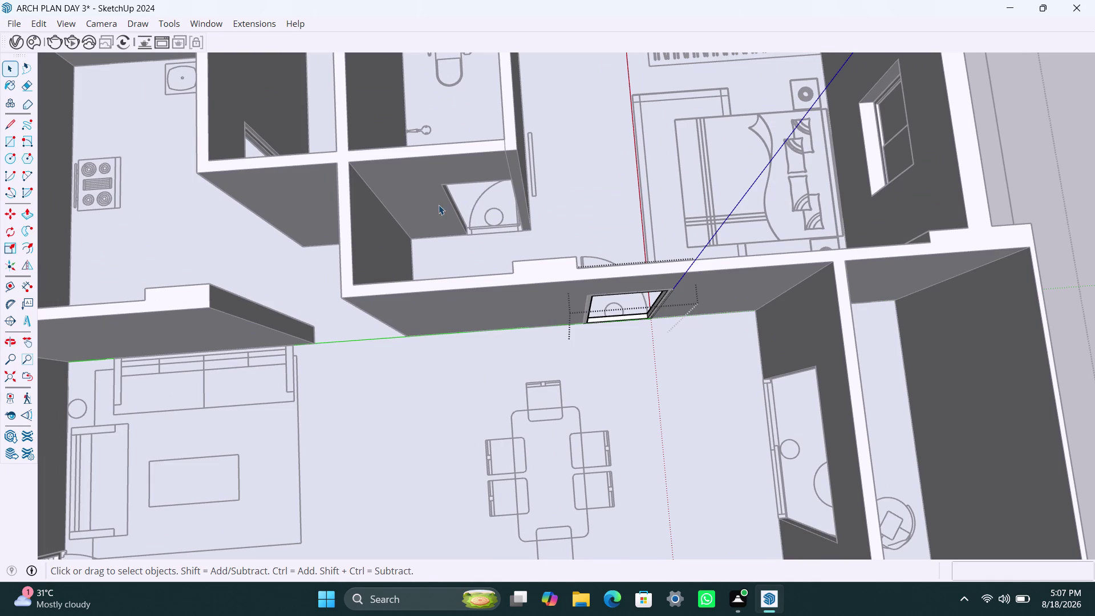
key(r)
click(444, 185)
Redraw the rectangle in the small room's doorway, group it, and open the group.
key(Escape)
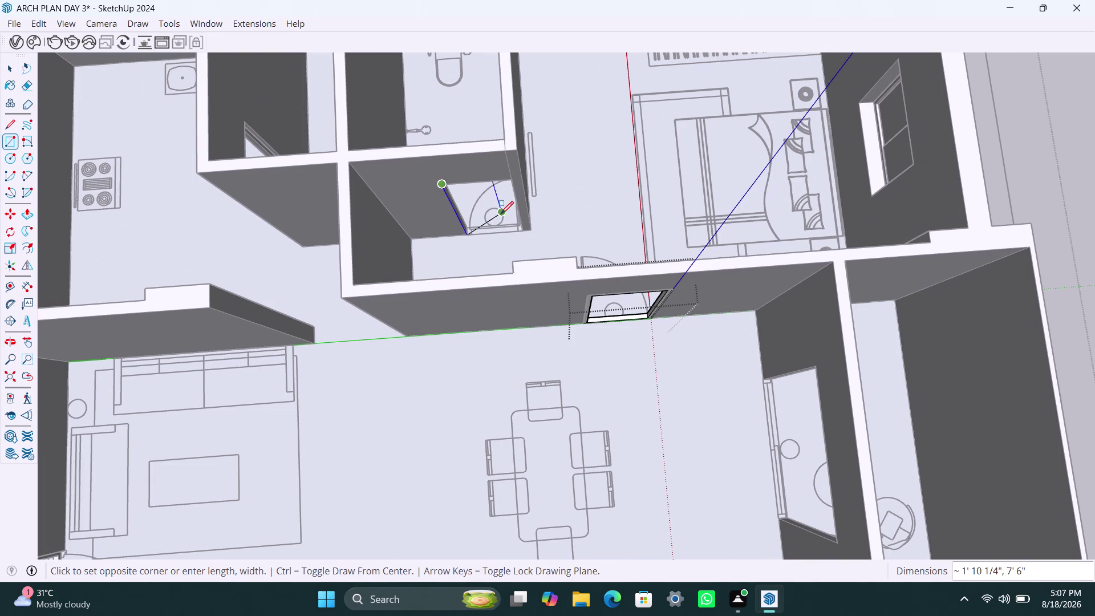
key(space)
click(593, 212)
key(r)
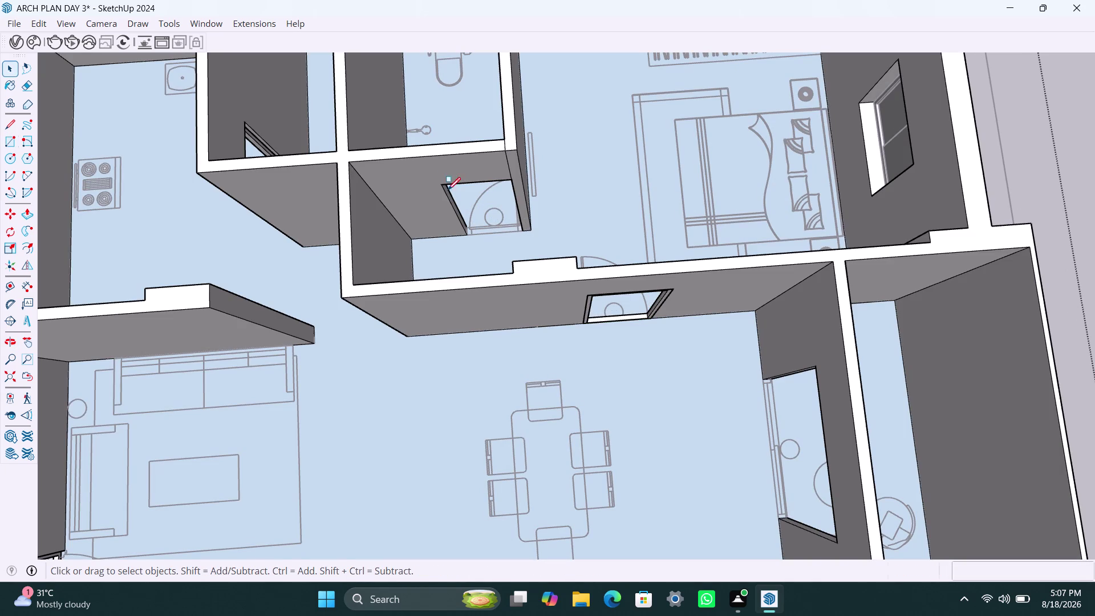
click(445, 184)
click(522, 230)
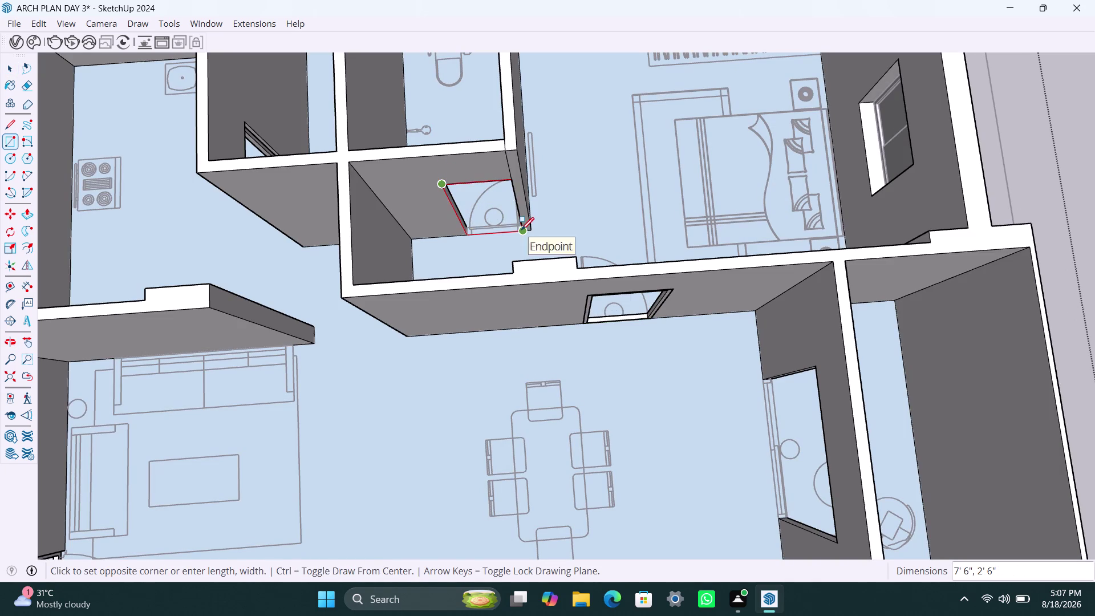
key(space)
double_click(489, 192)
right_click(489, 193)
click(551, 325)
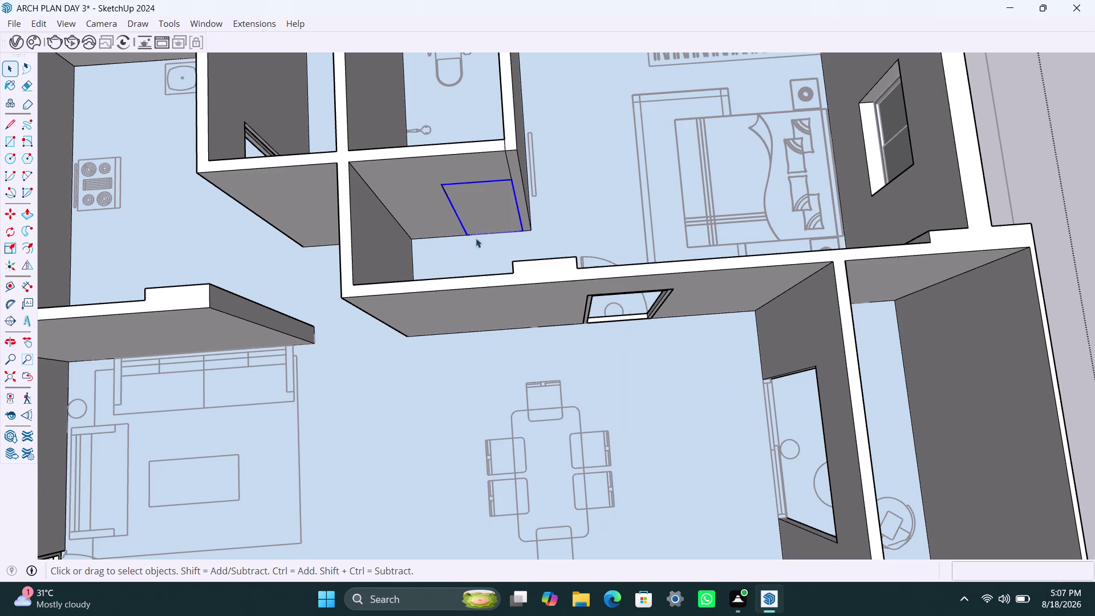
double_click(471, 204)
Offset the doorway rectangle 2" inward and delete its center face.
right_click(471, 205)
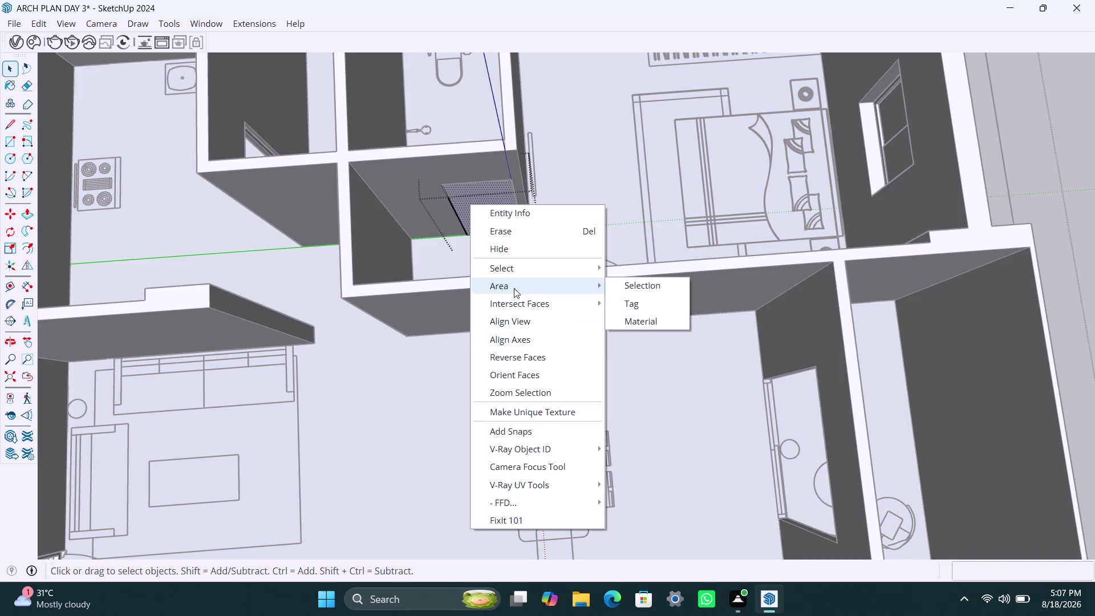
click(464, 200)
key(f)
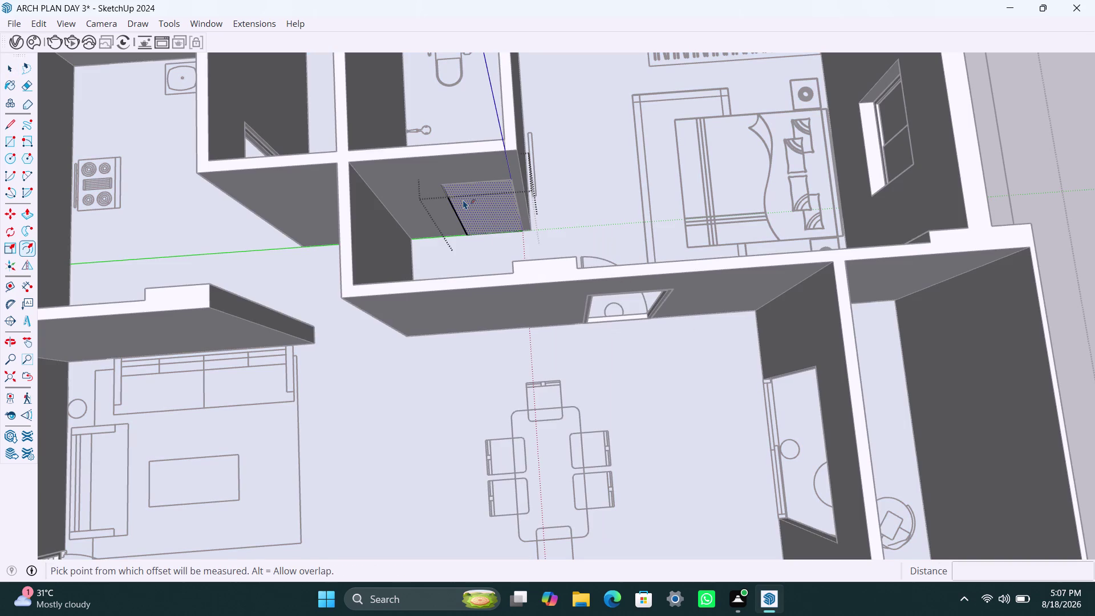
click(463, 199)
drag(482, 221, 477, 214)
key(2)
key(shift+quotedbl)
key(Return)
key(space)
click(482, 224)
key(Delete)
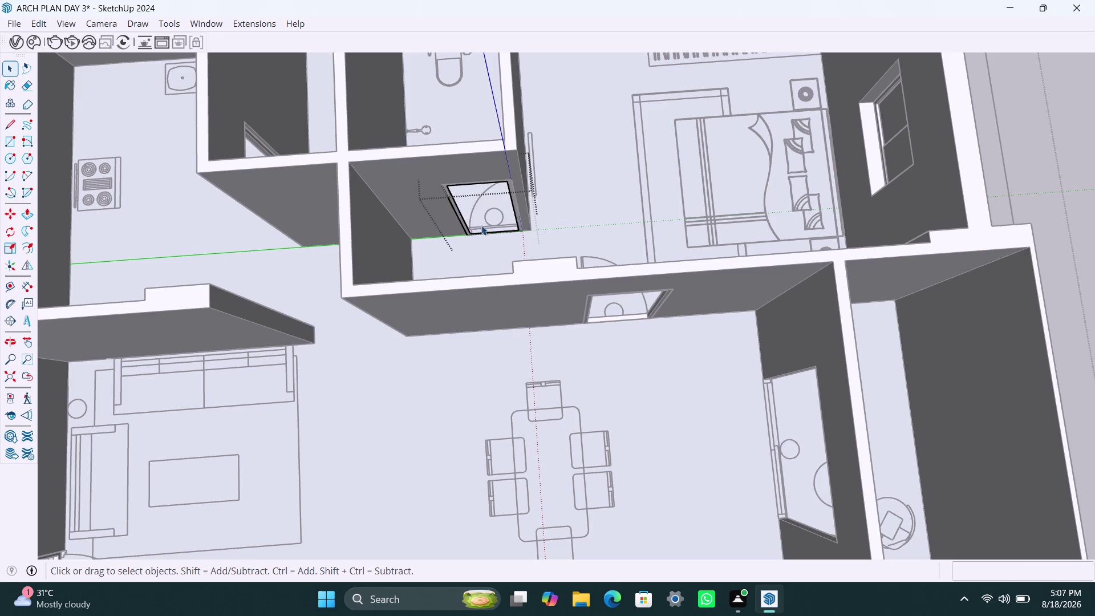
Push/Pull the small doorway's frame face to 2.5" deep.
scroll(up, 3)
click(452, 193)
click(454, 199)
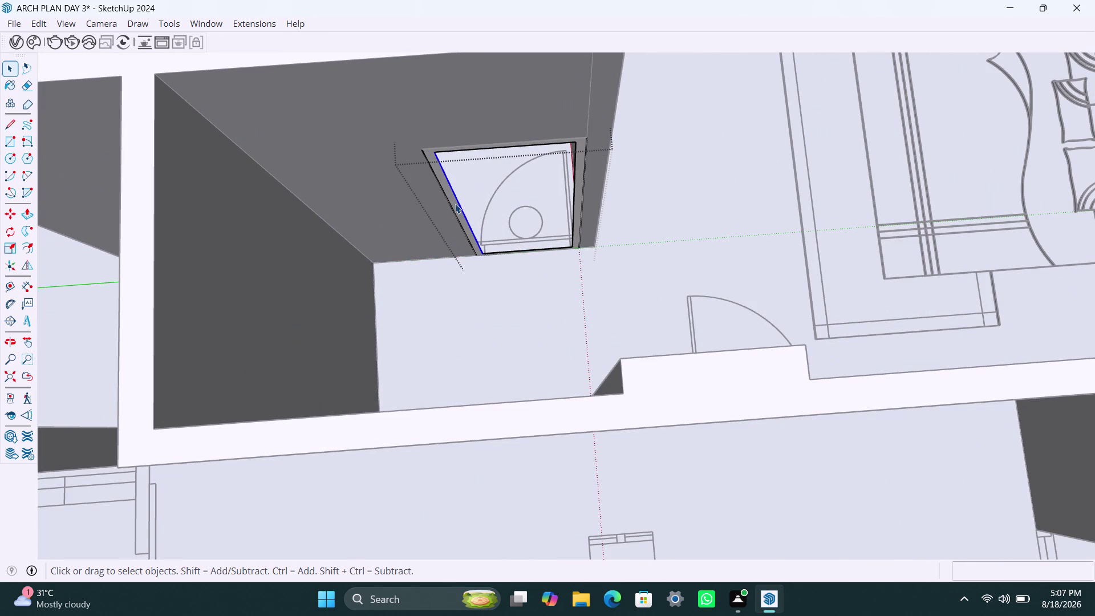
click(455, 206)
key(p)
click(457, 210)
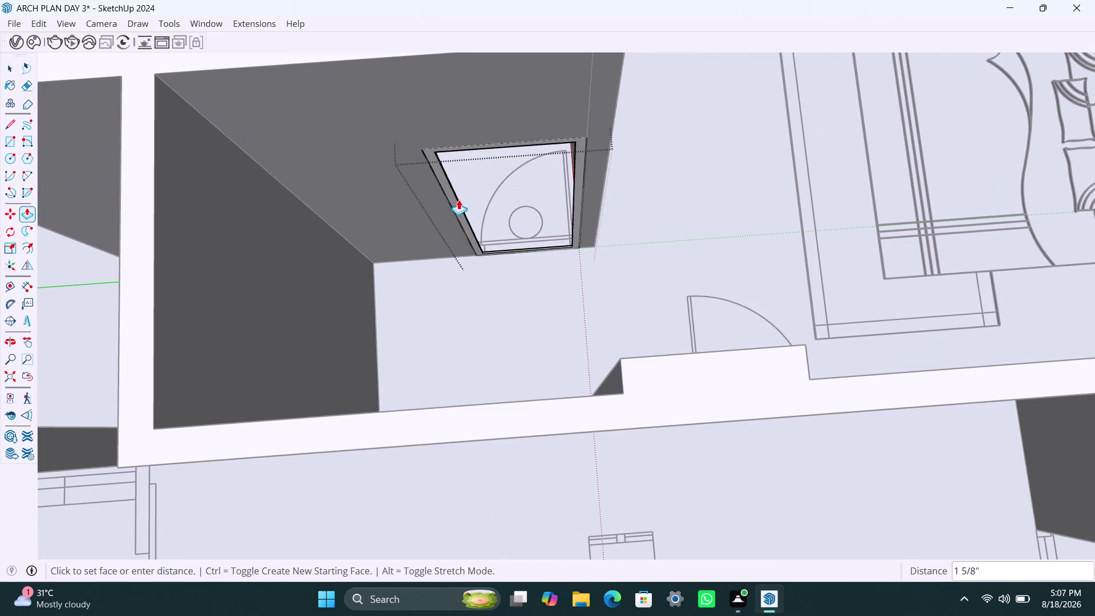
text(2.5")
key(Return)
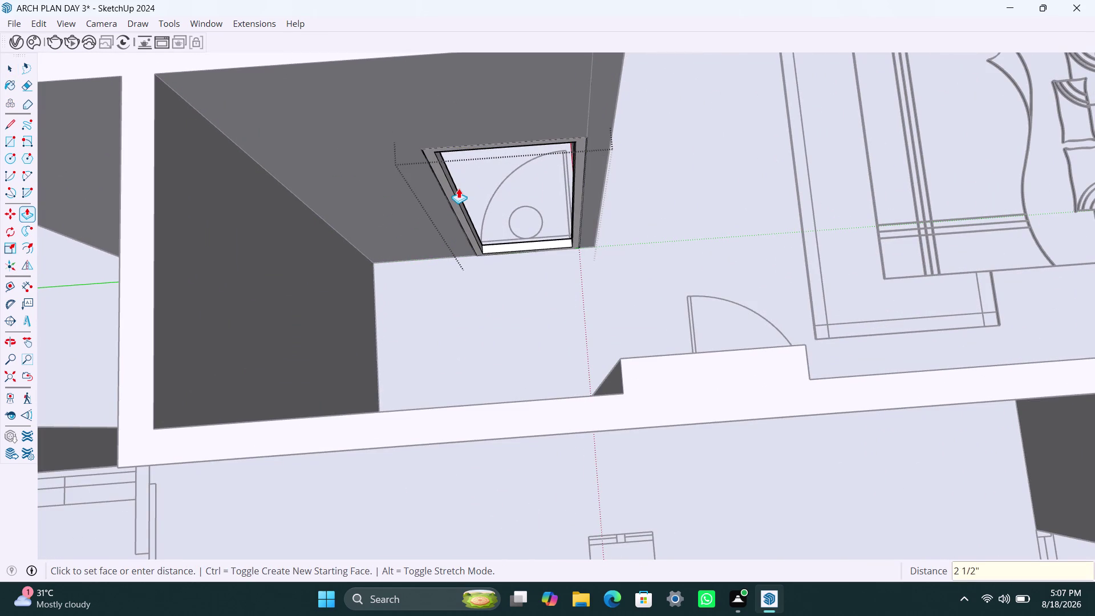
key(space)
Zoom and orbit out to an overview of the whole apartment floor.
scroll(down, 3)
scroll(down, 3)
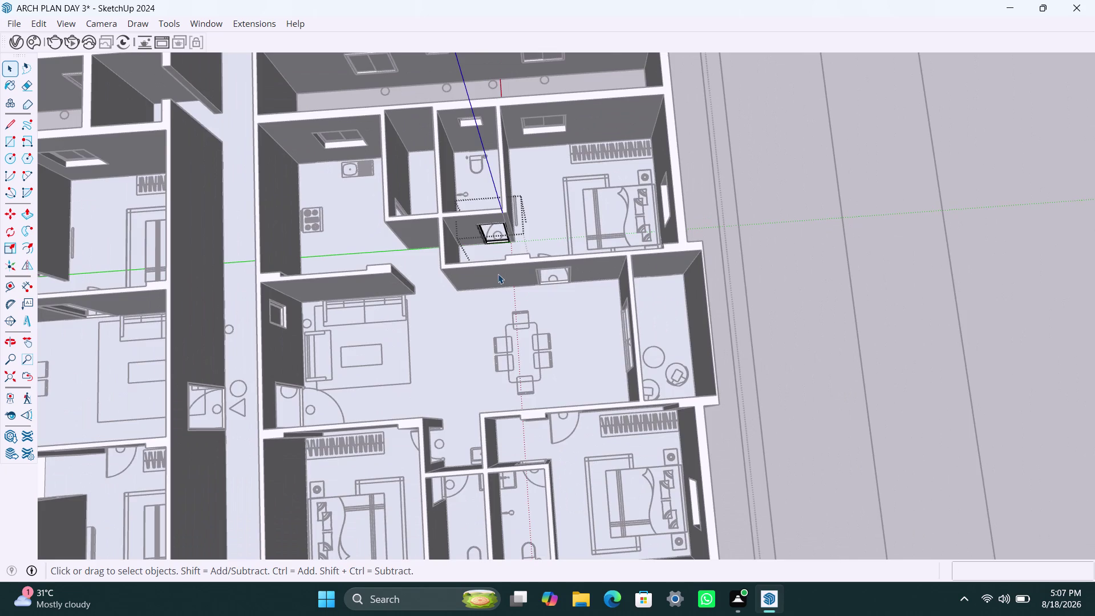
scroll(down, 3)
middle_drag(529, 335, 880, 273)
middle_drag(438, 327, 591, 320)
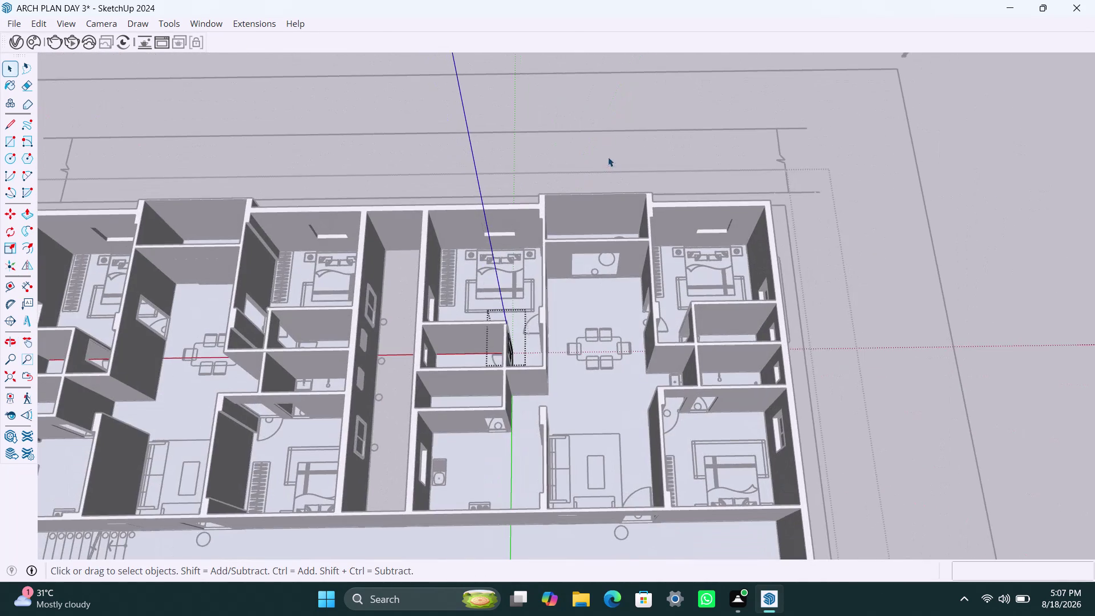
click(602, 146)
scroll(up, 3)
middle_drag(592, 289, 547, 339)
scroll(up, 3)
middle_drag(484, 311, 478, 304)
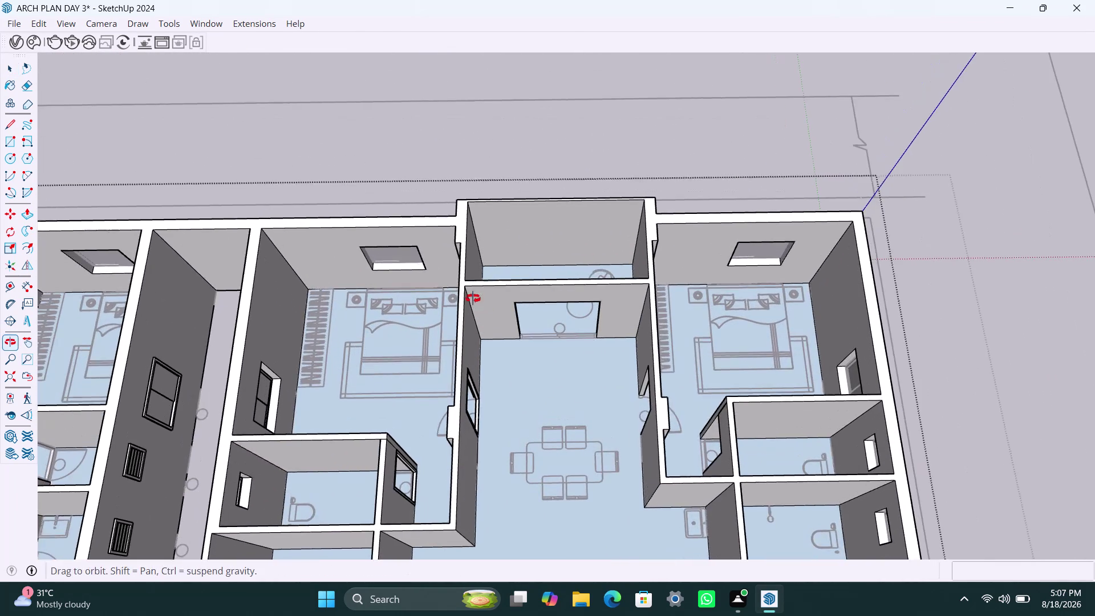
middle_drag(477, 304, 451, 268)
Draw a rectangle over the next doorway, group it, and open the group.
key(r)
click(512, 282)
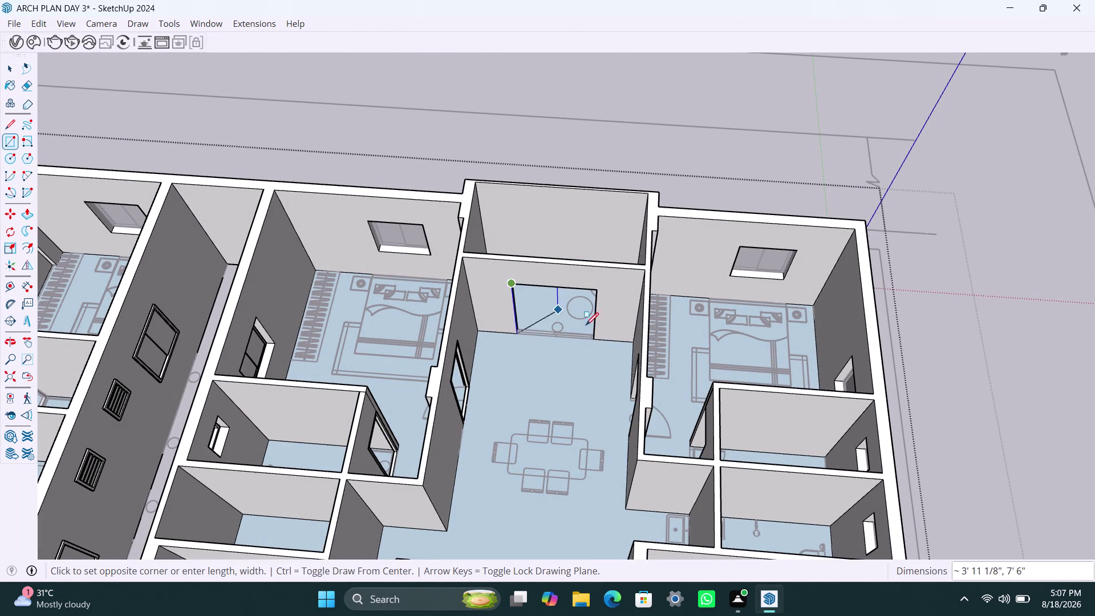
click(594, 337)
key(space)
double_click(566, 311)
right_click(565, 309)
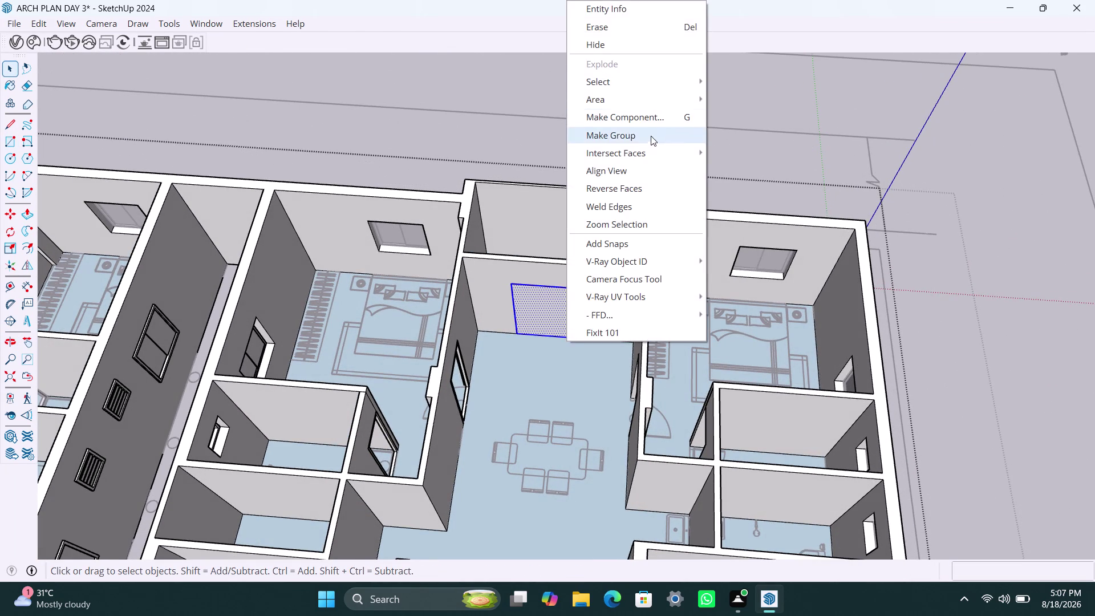
click(651, 137)
triple_click(563, 314)
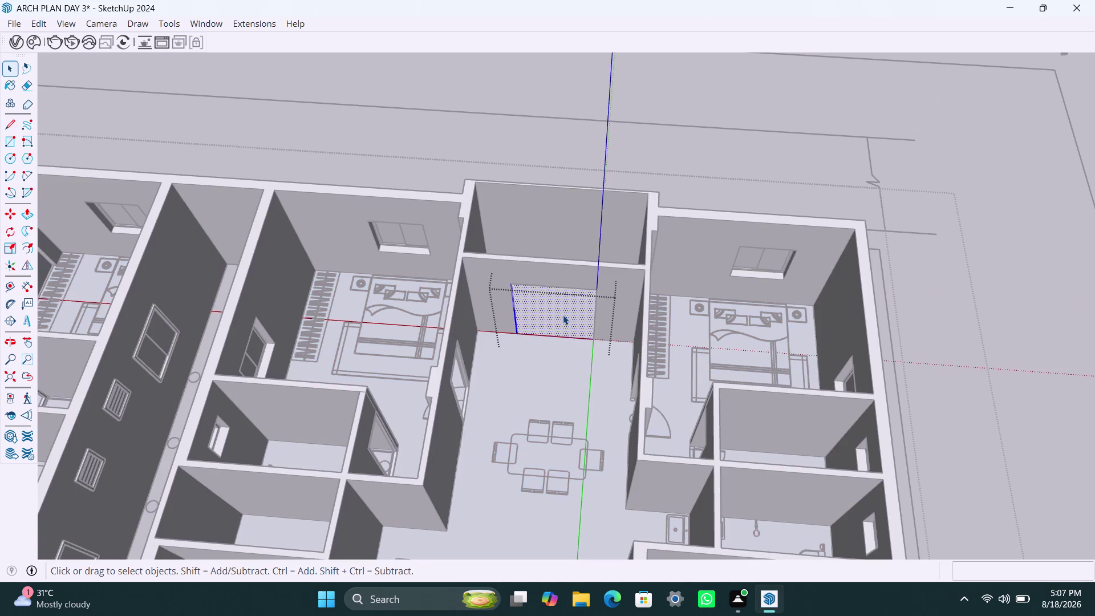
Offset the rectangle 2" inward and delete the inner face to leave a border.
key(f)
click(554, 312)
text(2")
key(Return)
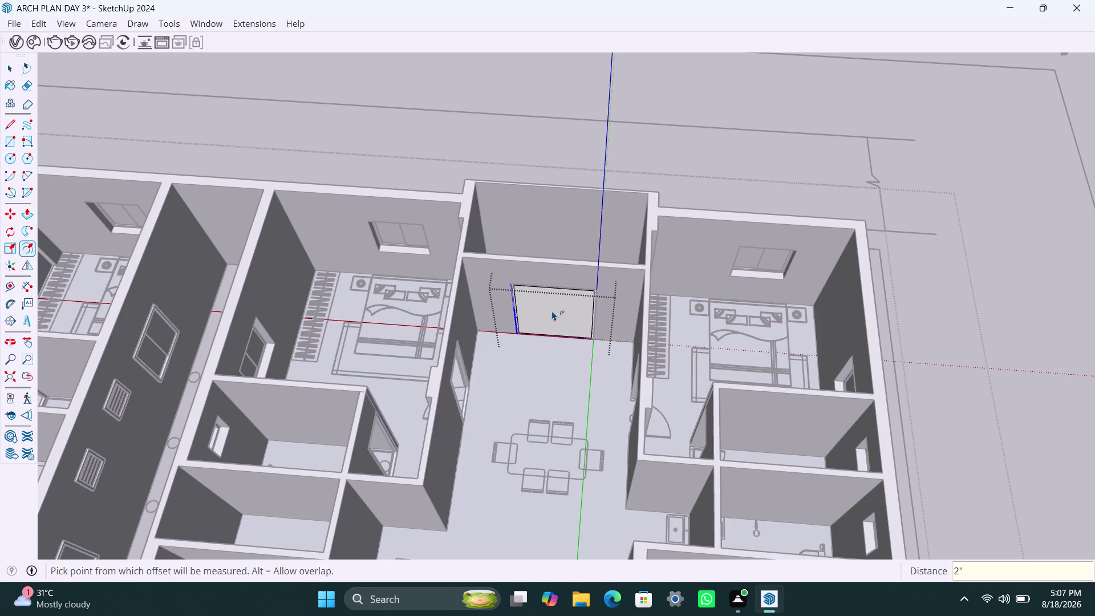
key(space)
click(552, 310)
key(Delete)
Push/Pull the border 2.5" deep and orbit to face the new frame.
scroll(up, 3)
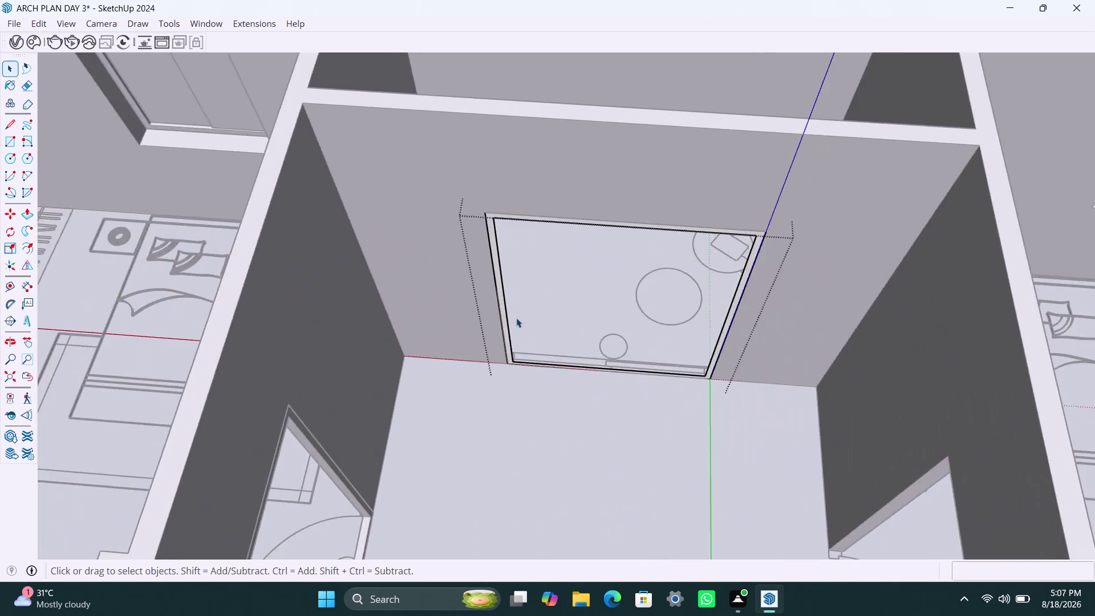
scroll(up, 3)
click(502, 329)
key(p)
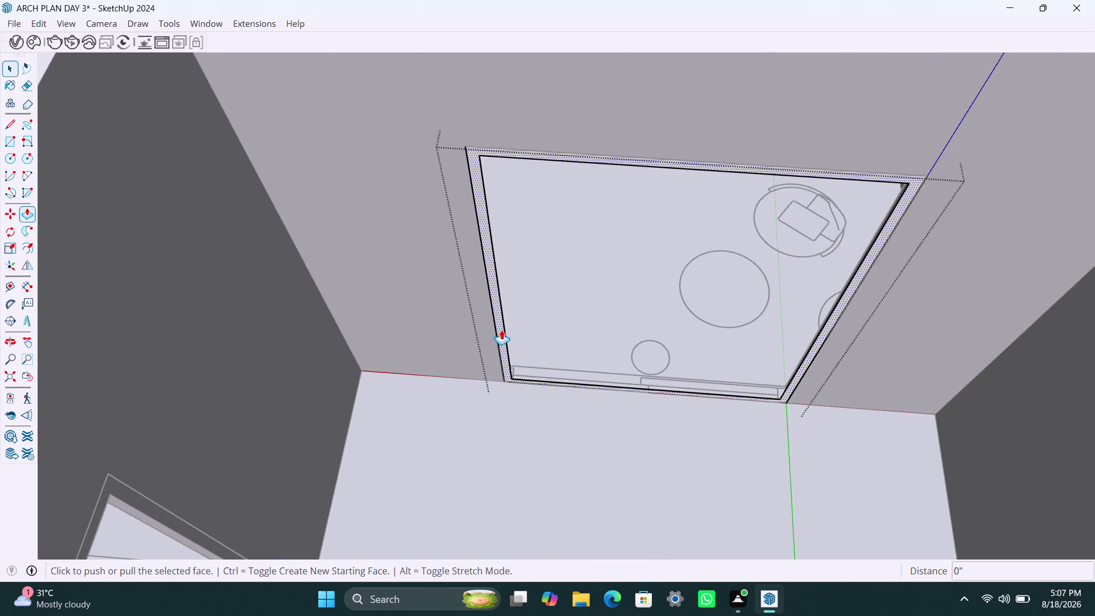
click(501, 326)
text(2.5)
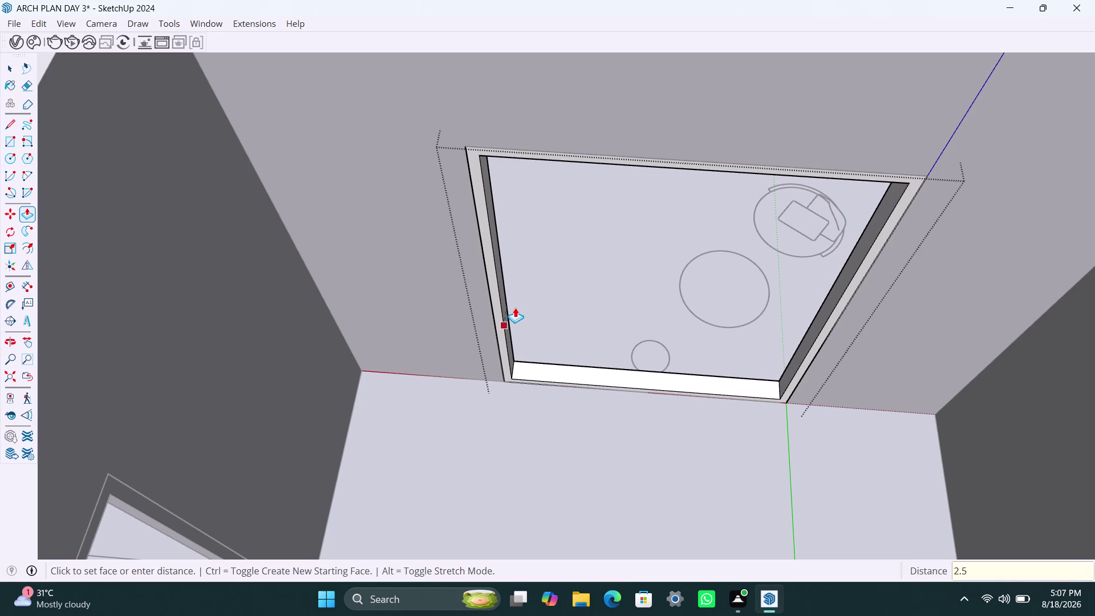
text(")
key(Return)
key(space)
scroll(down, 3)
middle_drag(518, 299, 529, 261)
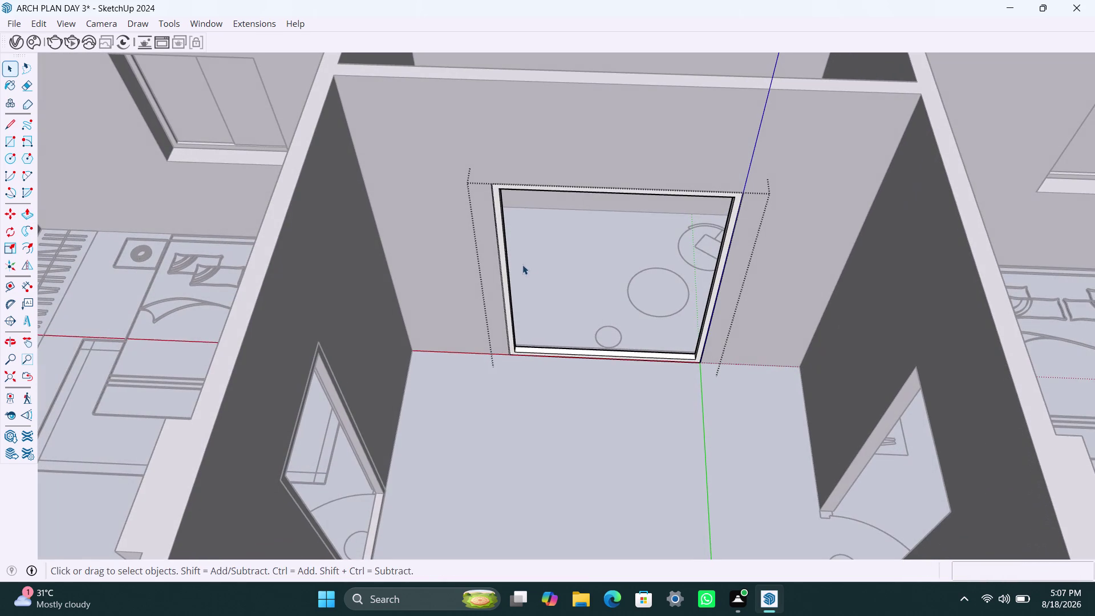
Draw a rectangle over the left half of the framed opening, removing a stray face.
key(r)
click(504, 190)
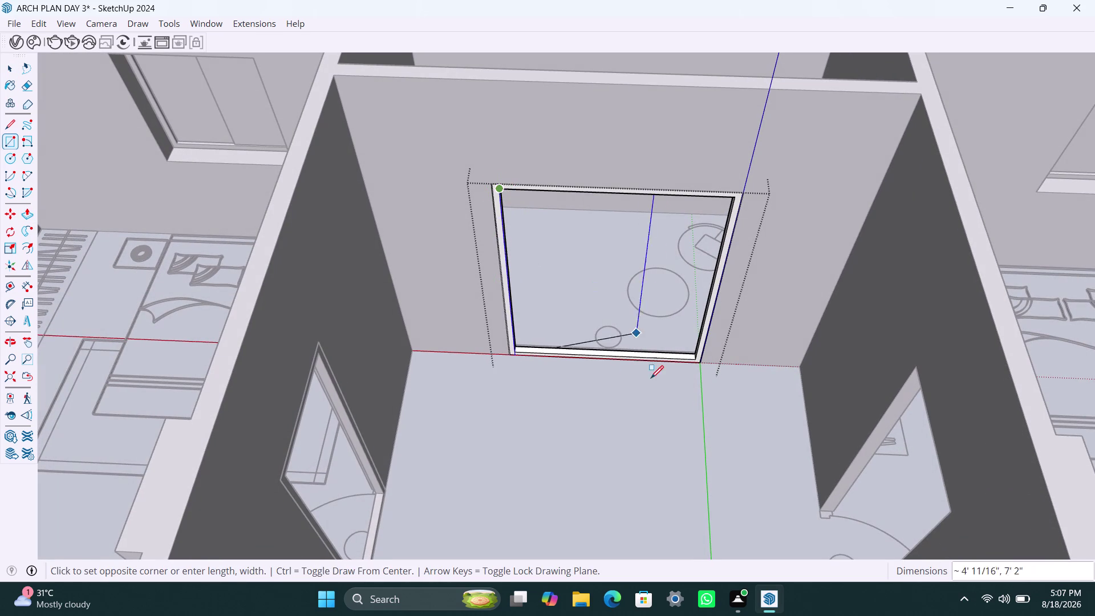
click(605, 355)
key(space)
double_click(650, 321)
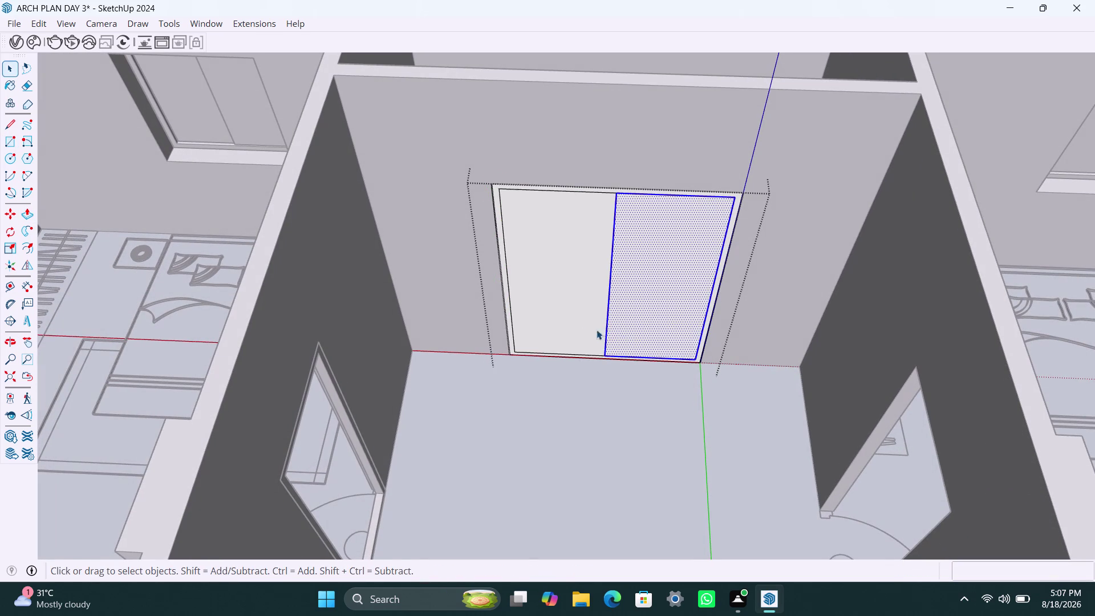
click(583, 329)
click(660, 324)
key(Delete)
Group the left panel face and extrude it 18 mm thick.
double_click(555, 322)
right_click(559, 321)
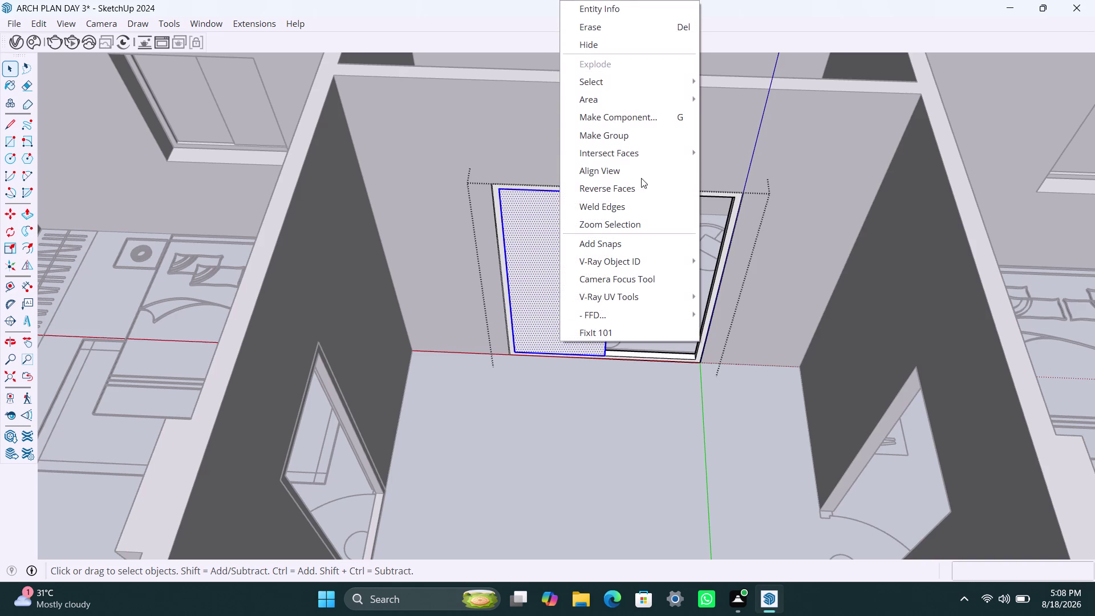
click(633, 135)
triple_click(545, 299)
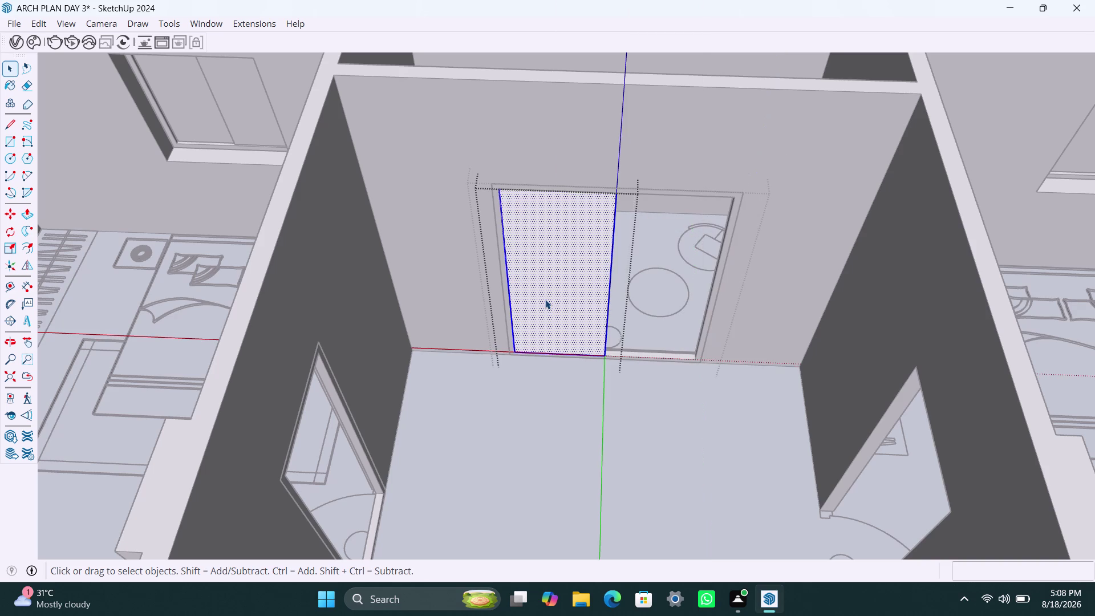
key(p)
click(546, 299)
text(18MM)
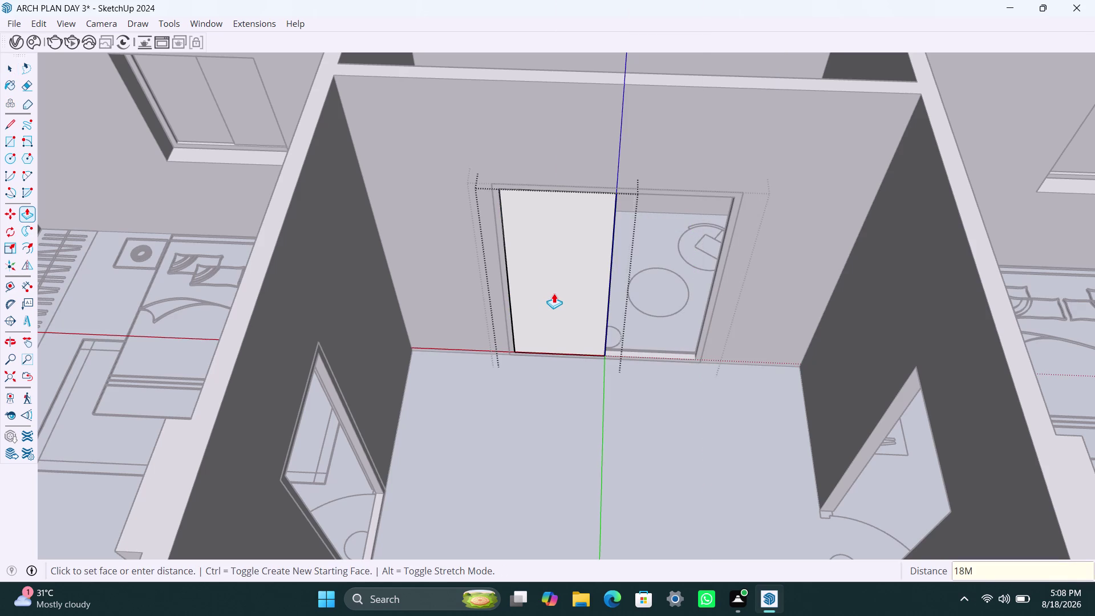
key(Return)
key(space)
click(580, 398)
Select the finished panel and nudge it into position.
scroll(up, 3)
click(597, 311)
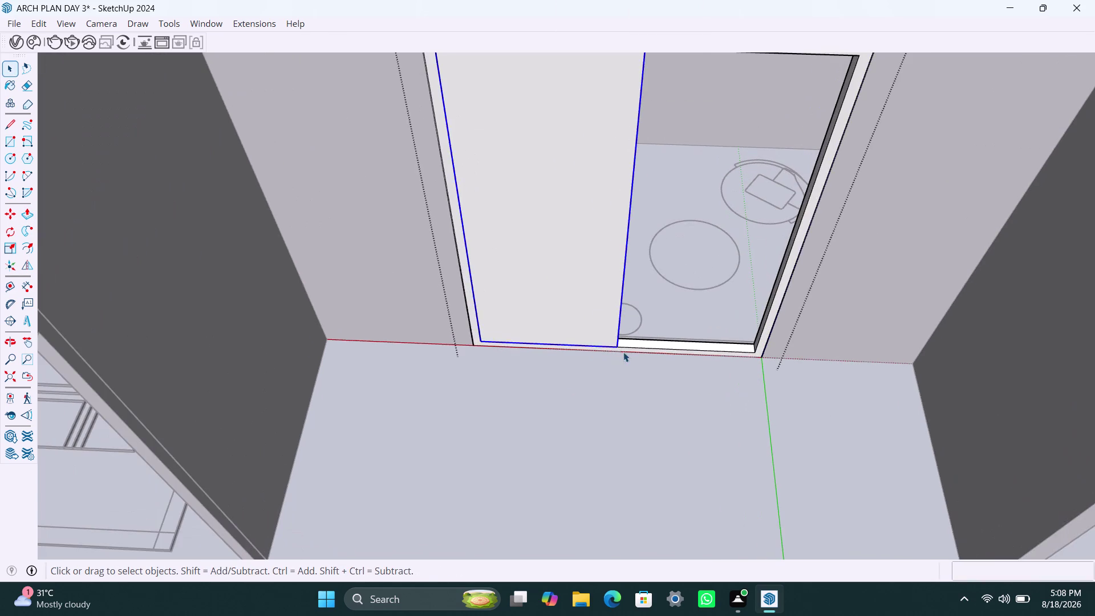
scroll(up, 3)
key(m)
click(618, 345)
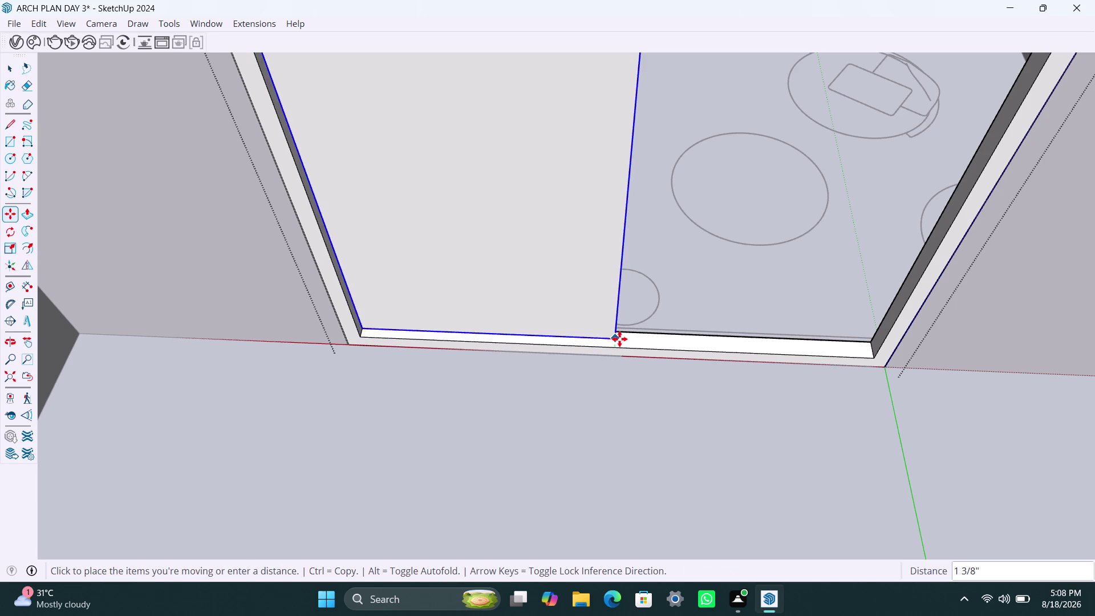
click(620, 338)
Copy the panel beside the first and snap the copy against it.
key(m)
click(620, 338)
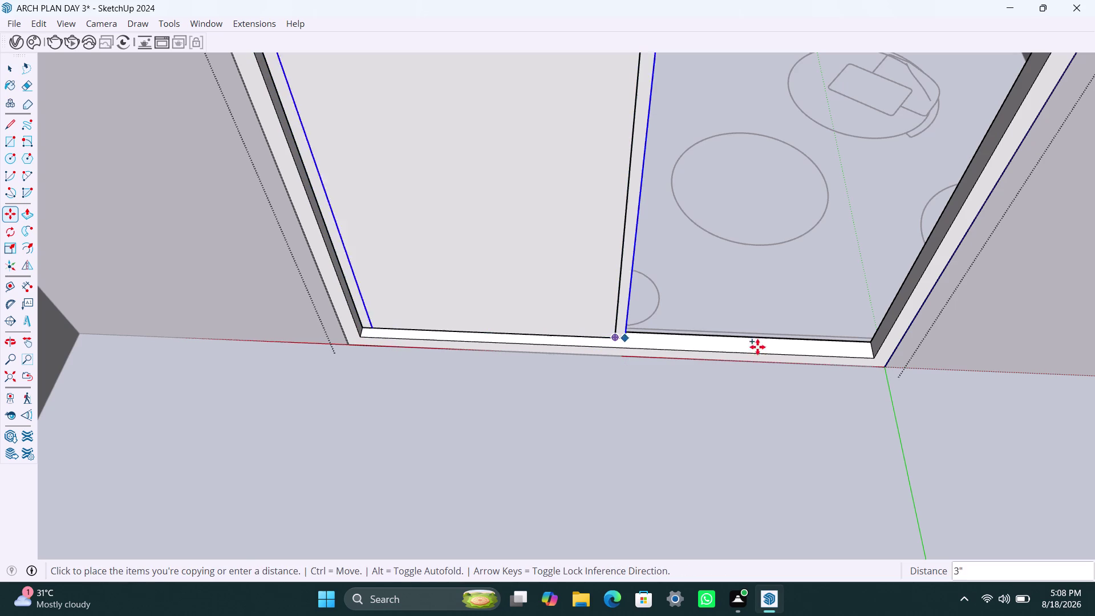
click(878, 358)
scroll(up, 3)
middle_drag(594, 357, 706, 405)
scroll(up, 3)
click(640, 300)
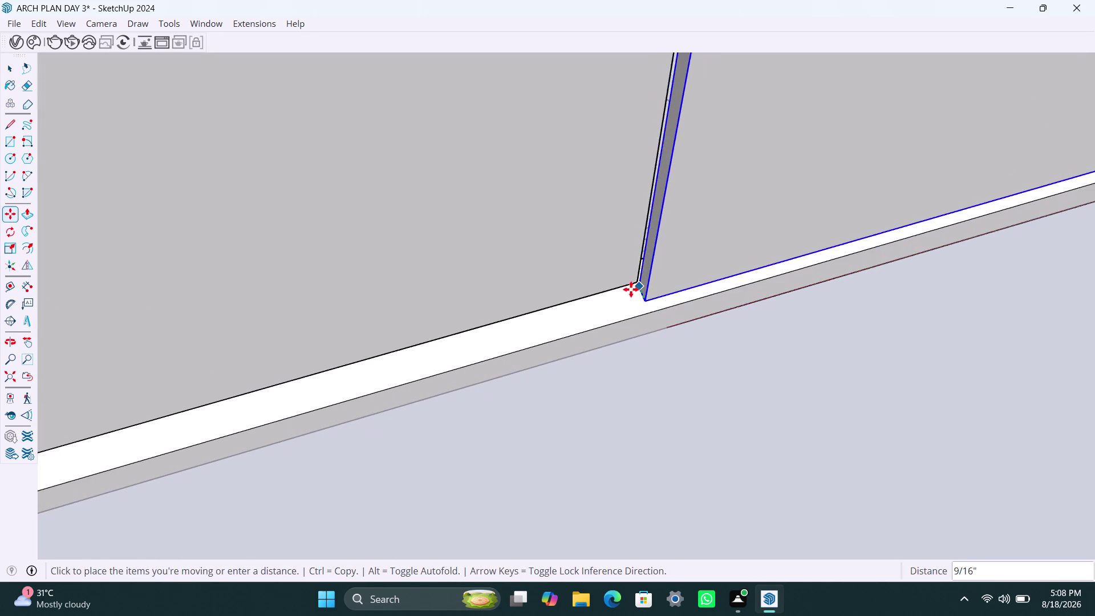
click(632, 287)
Orbit back out to view the two panels in the opening from above.
scroll(down, 3)
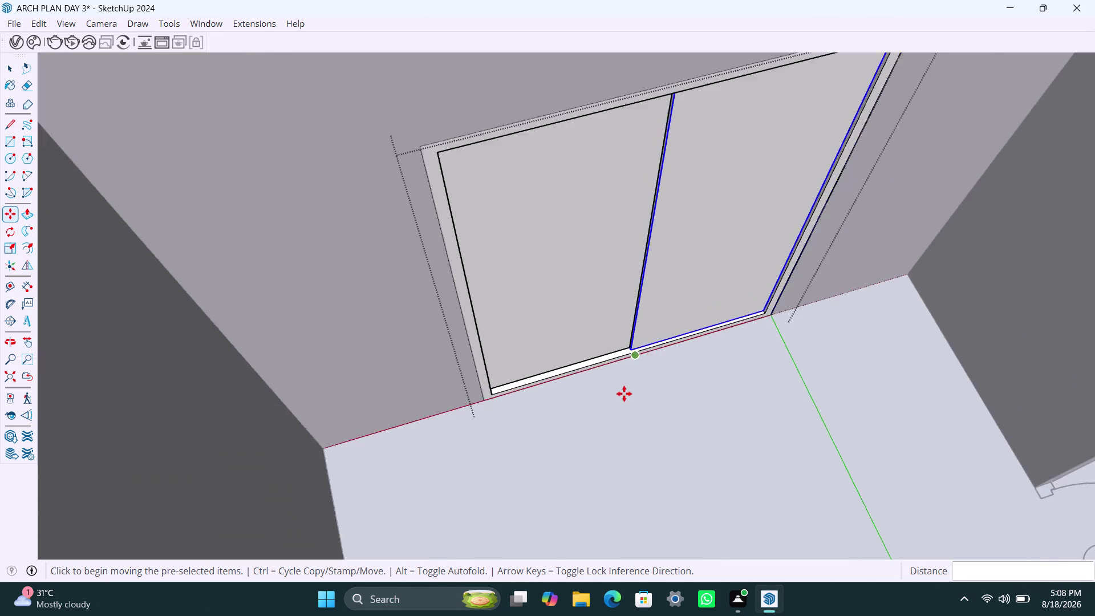
scroll(down, 3)
middle_drag(665, 431, 981, 427)
scroll(down, 3)
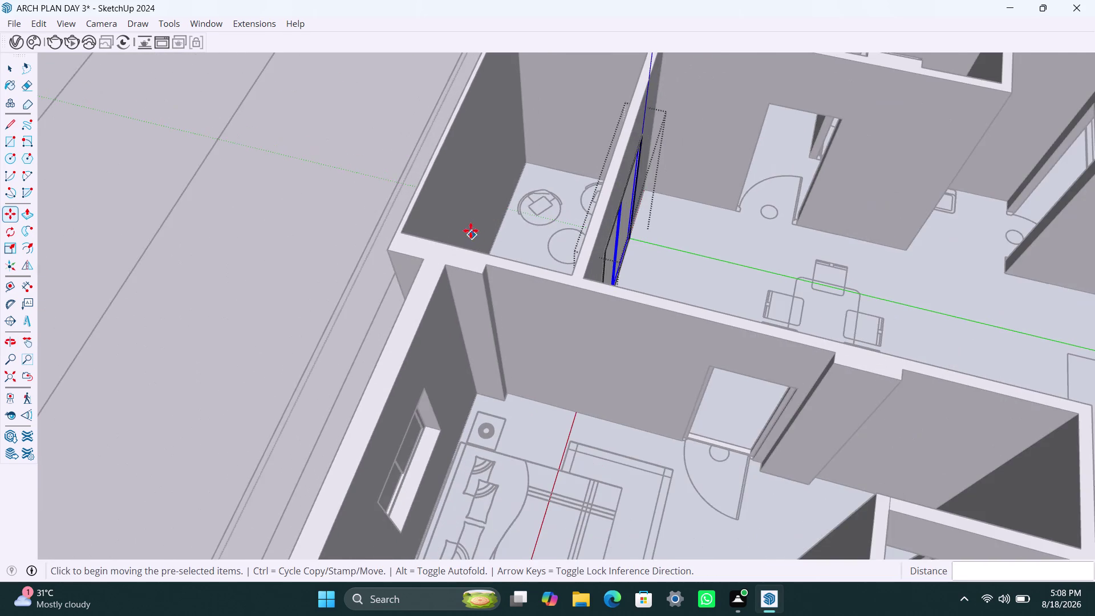
scroll(down, 3)
middle_drag(449, 244, 364, 355)
Clear the selection and bring the dining-area doorway into view.
key(space)
click(647, 335)
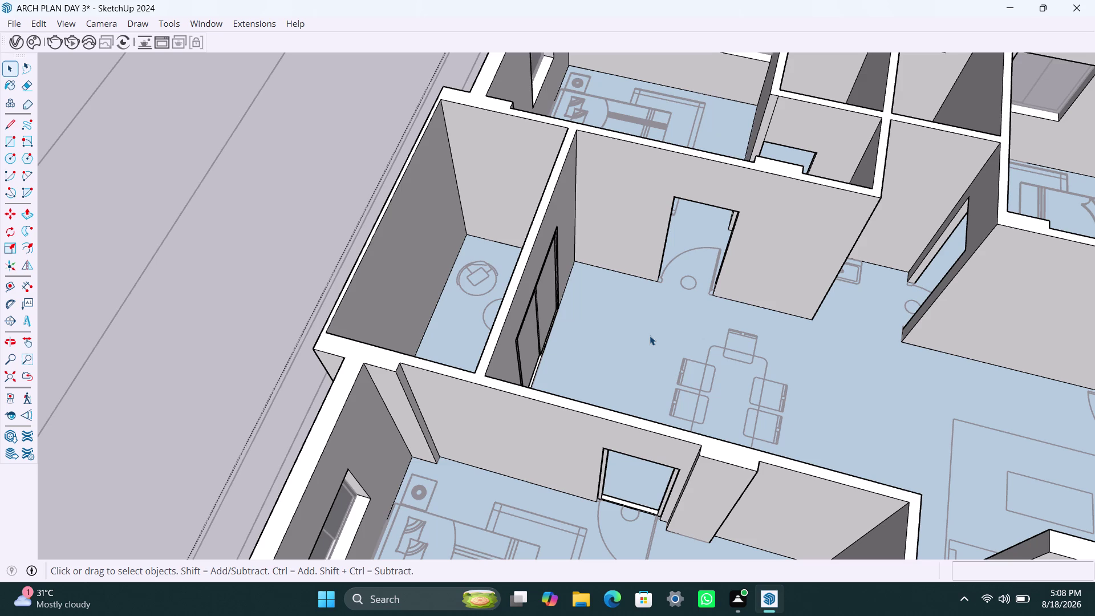
scroll(down, 3)
middle_drag(632, 315, 736, 323)
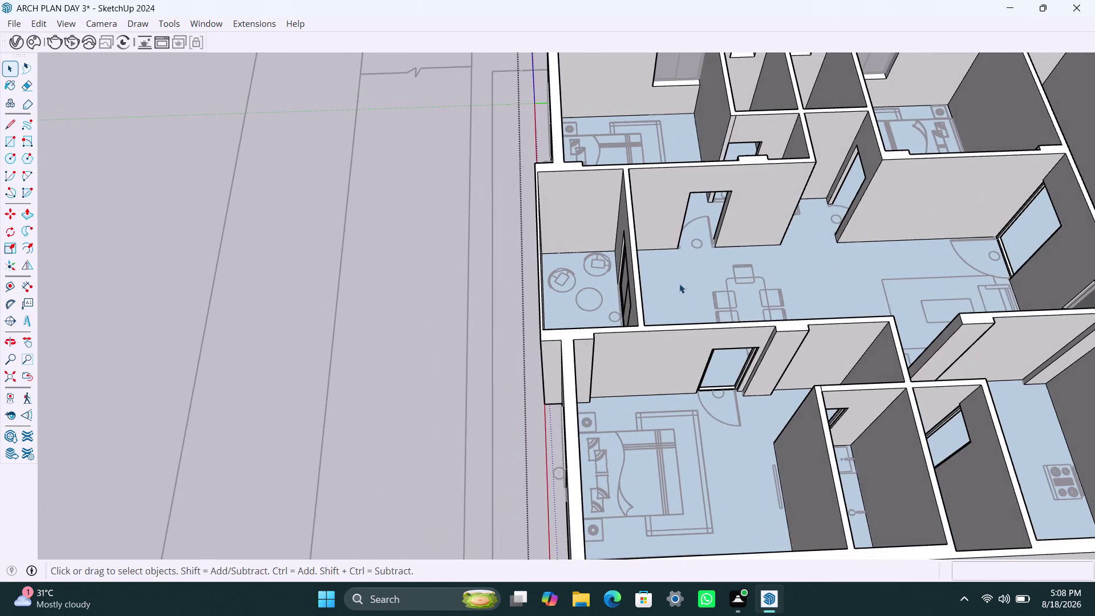
scroll(up, 3)
middle_drag(692, 273, 523, 358)
scroll(up, 3)
Draw a rectangle filling the doorway, redoing a misplaced first attempt.
key(r)
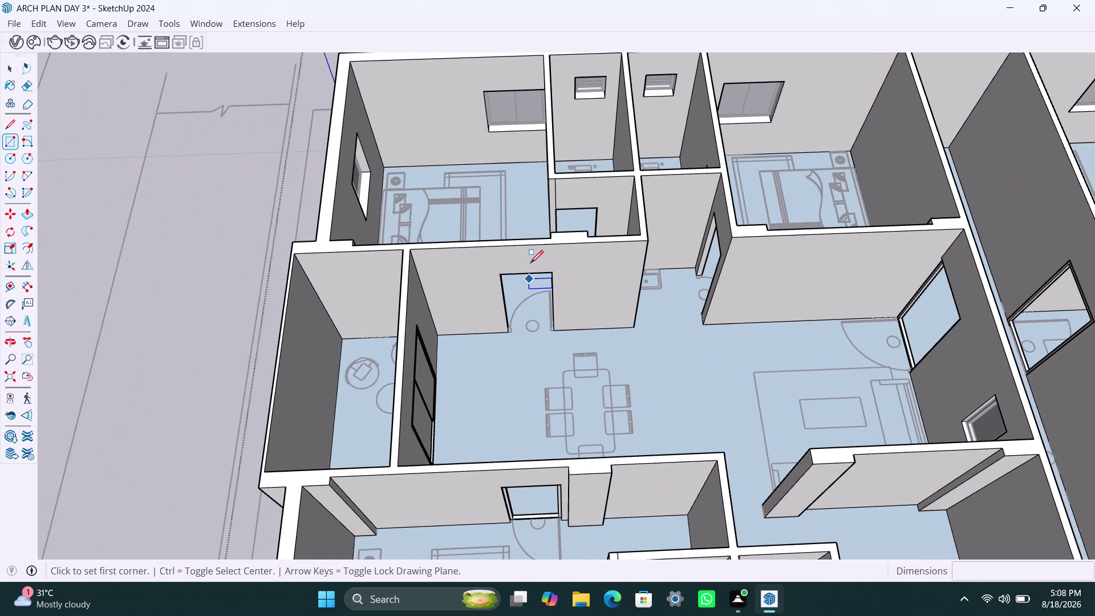
click(496, 275)
click(555, 329)
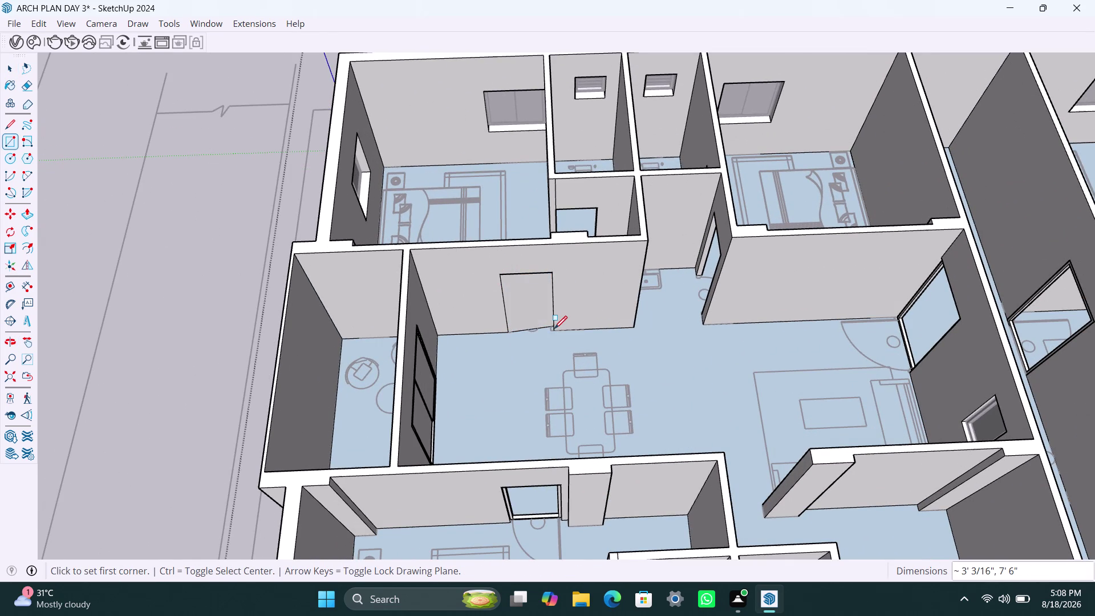
key(ctrl+z)
drag(499, 276, 505, 282)
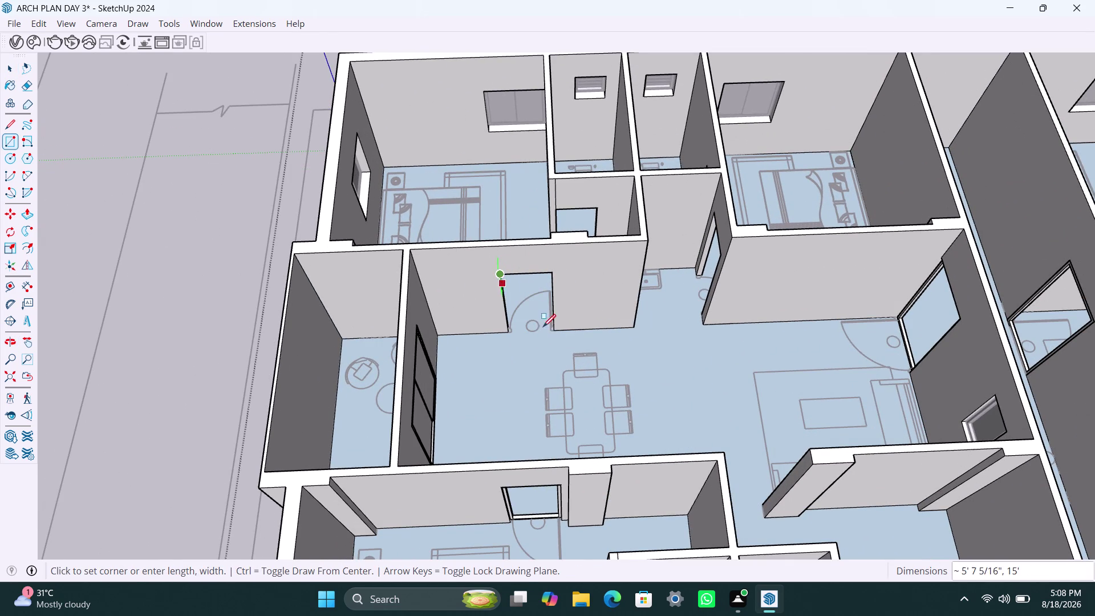
key(Escape)
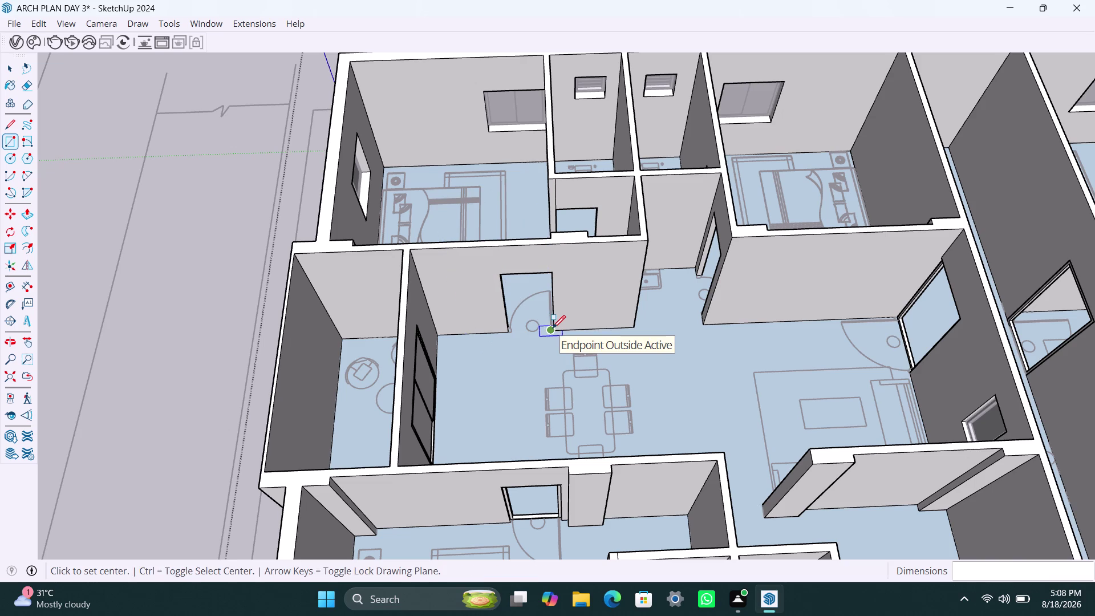
key(r)
click(502, 278)
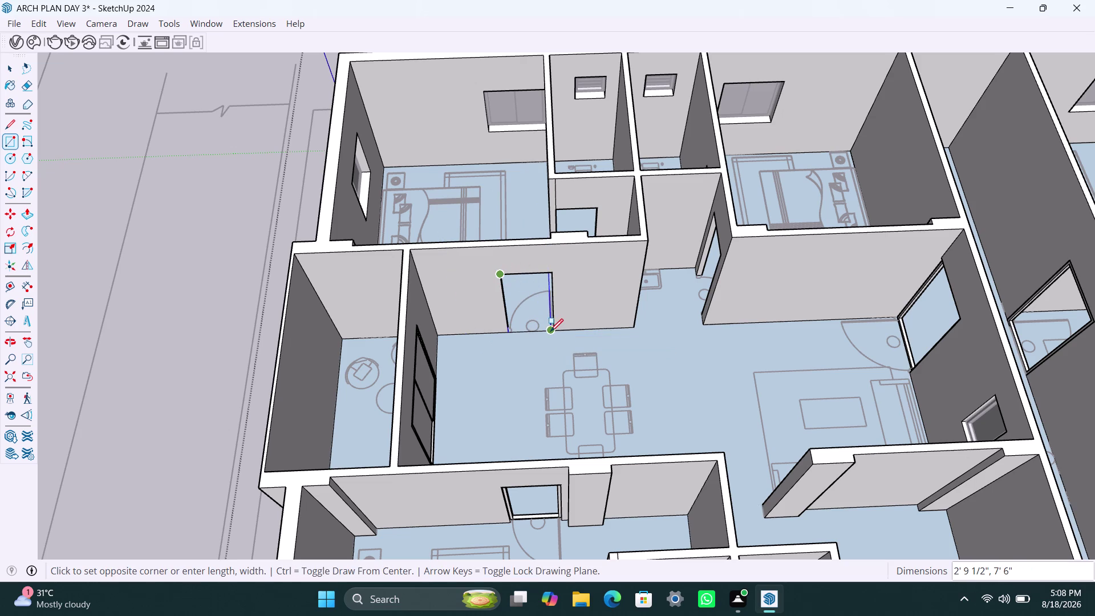
scroll(up, 3)
click(553, 325)
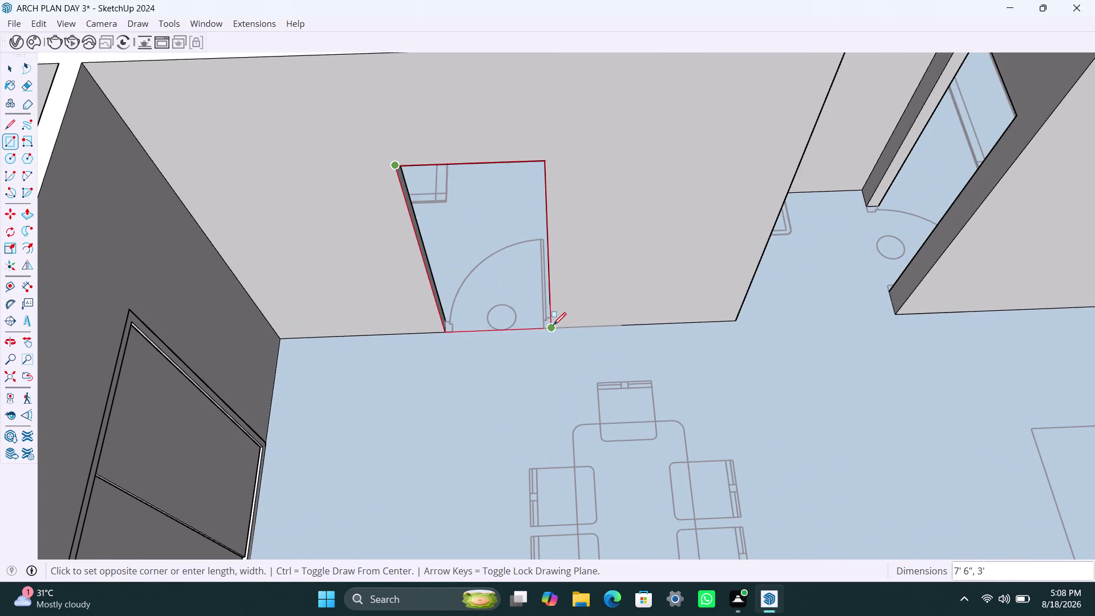
Turn the doorway rectangle into a group and open it for editing.
key(space)
double_click(540, 297)
right_click(541, 297)
click(593, 138)
triple_click(502, 276)
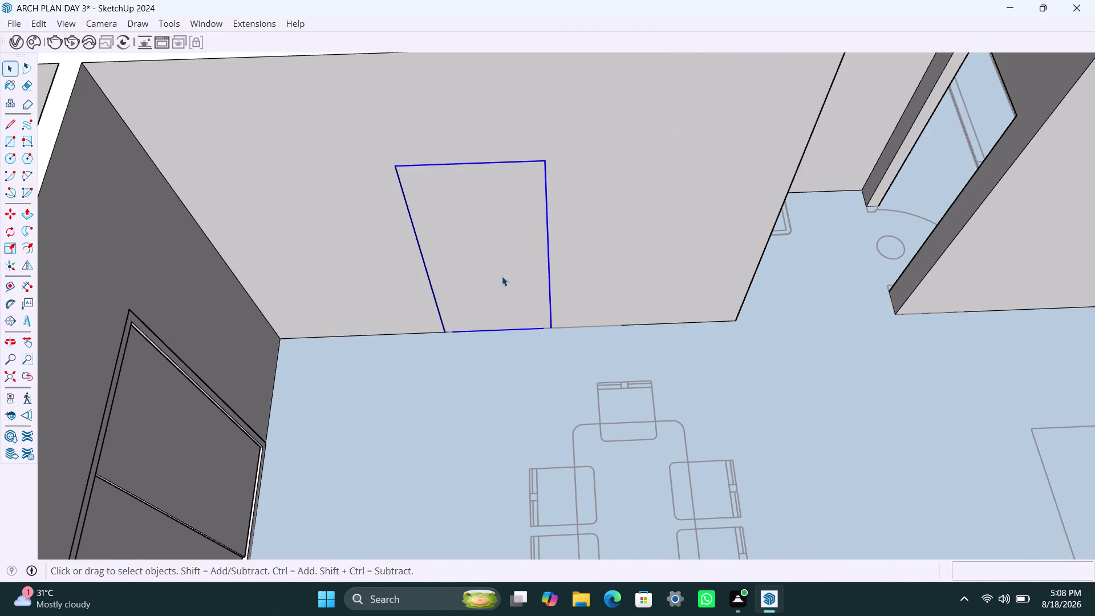
Offset the doorway face 2" inward and delete the inner face.
key(f)
click(477, 252)
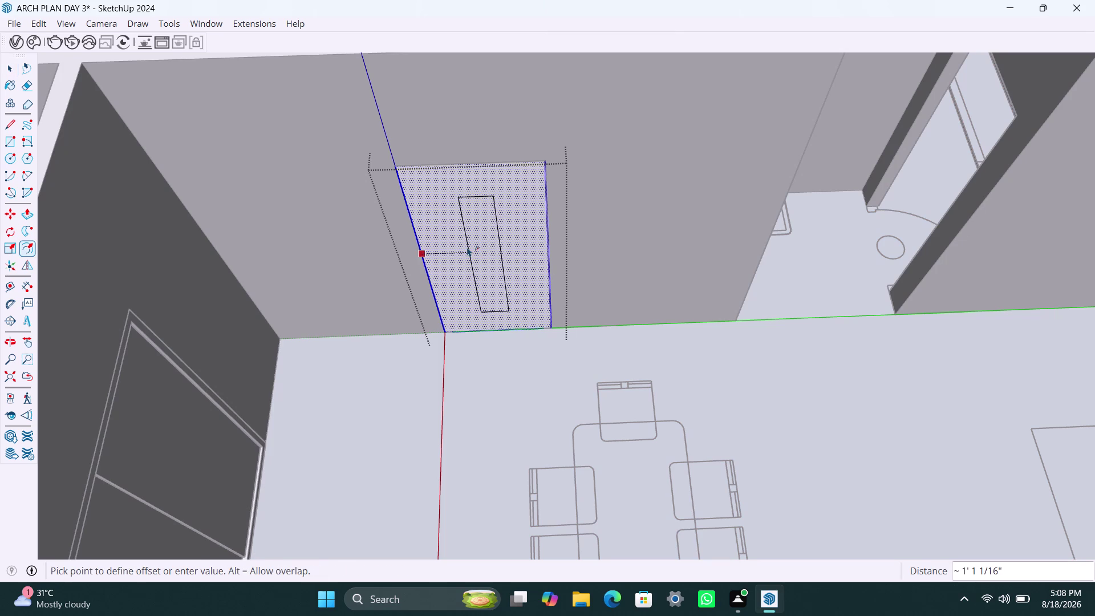
text(2")
key(Return)
key(space)
click(467, 247)
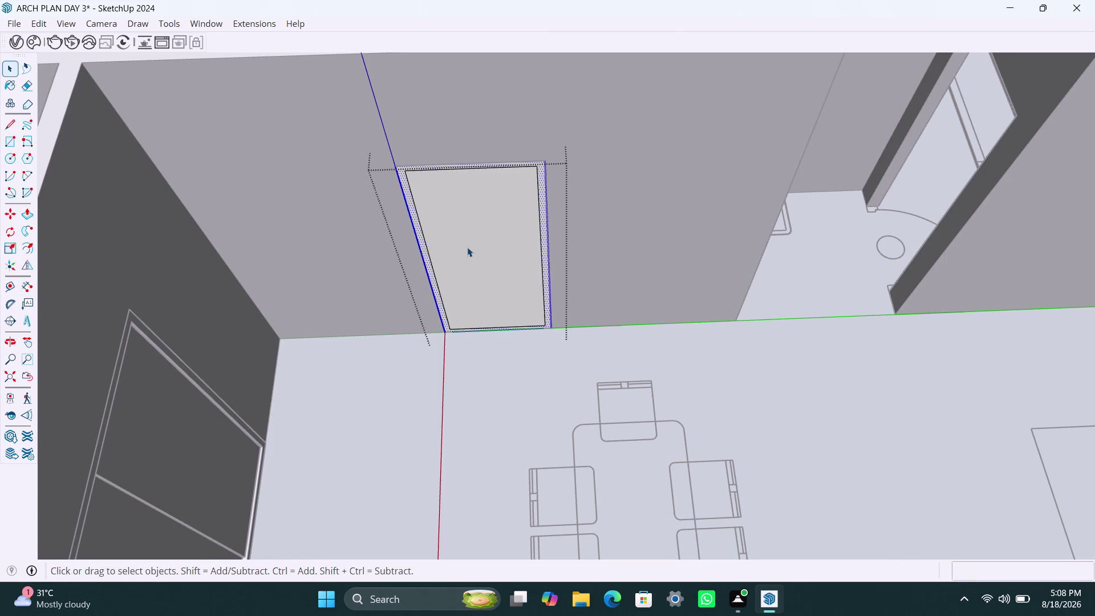
key(Delete)
scroll(up, 3)
click(431, 275)
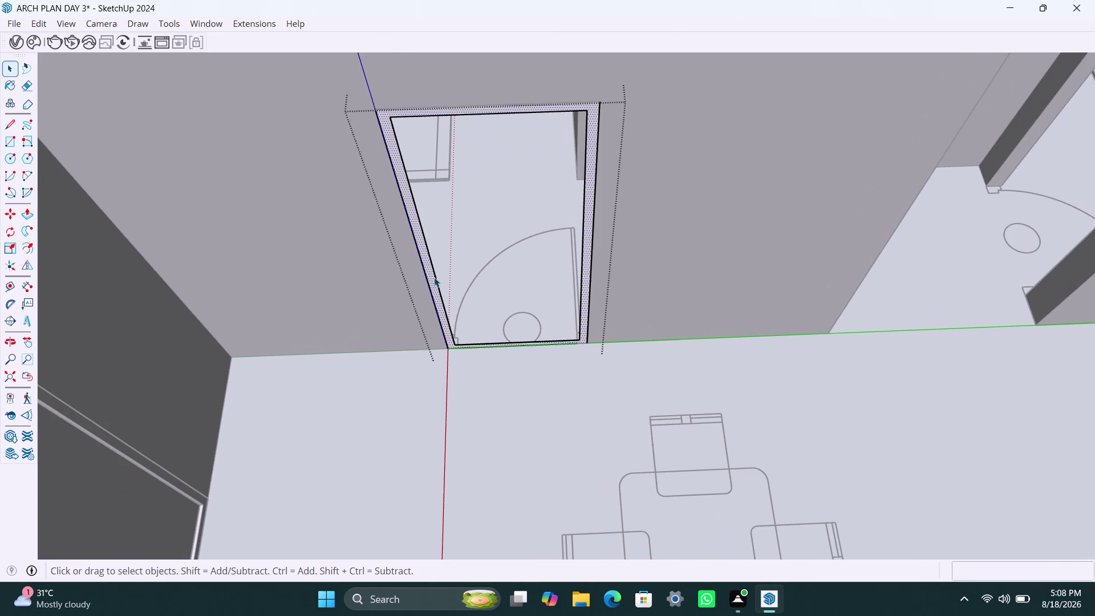
Push/Pull the frame ring out 2.5", then orbit out to view the apartment.
key(p)
click(434, 277)
text(2.)
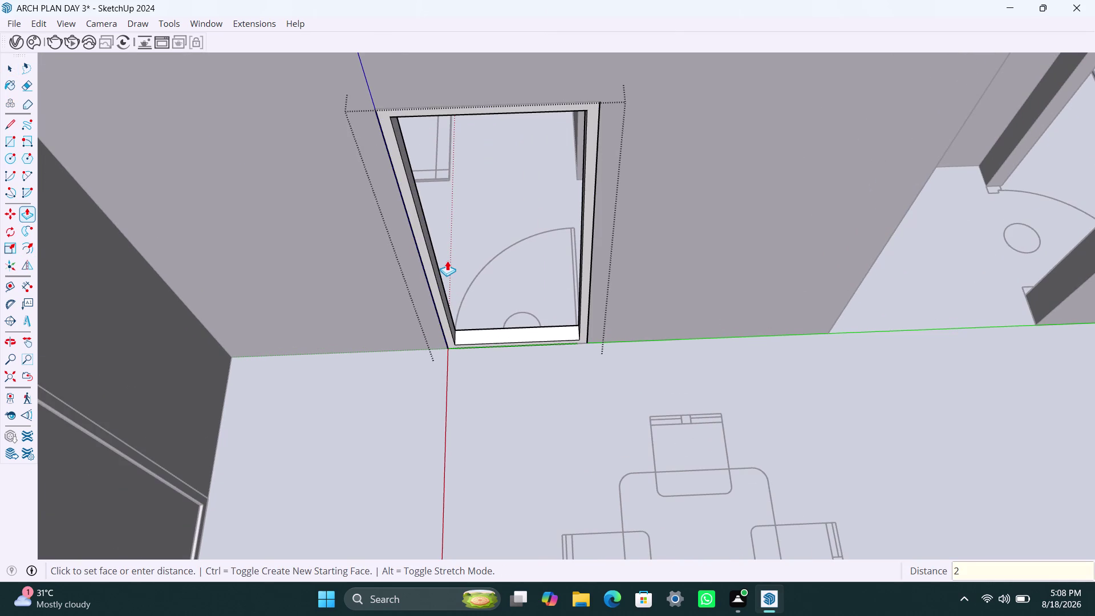
text(5")
key(Return)
key(space)
scroll(down, 3)
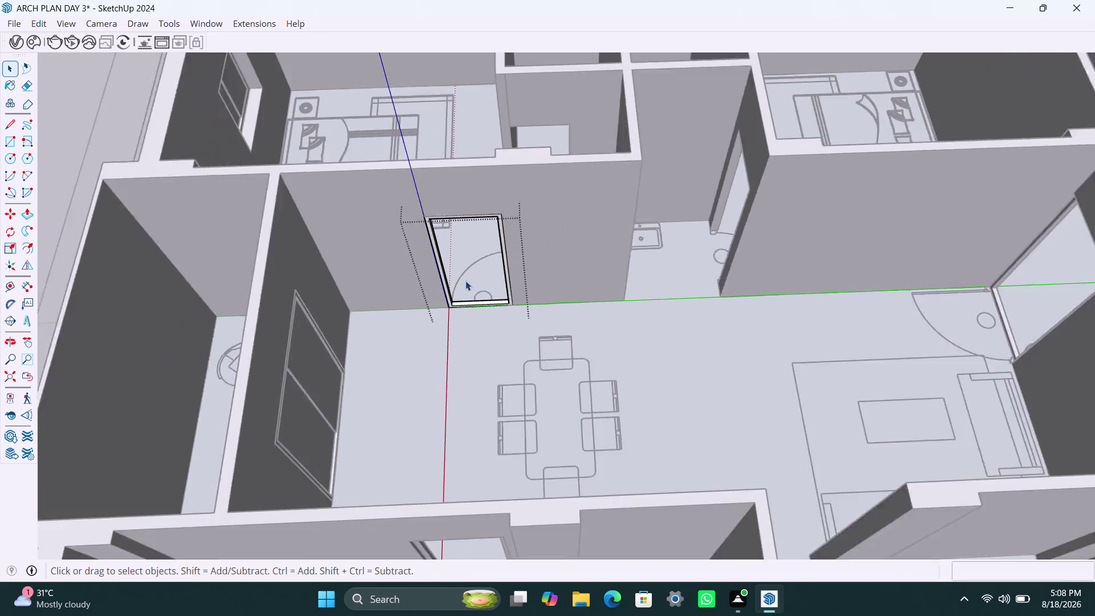
scroll(down, 3)
middle_drag(491, 294, 504, 368)
Select and delete stray geometry left around the previous frame.
scroll(up, 3)
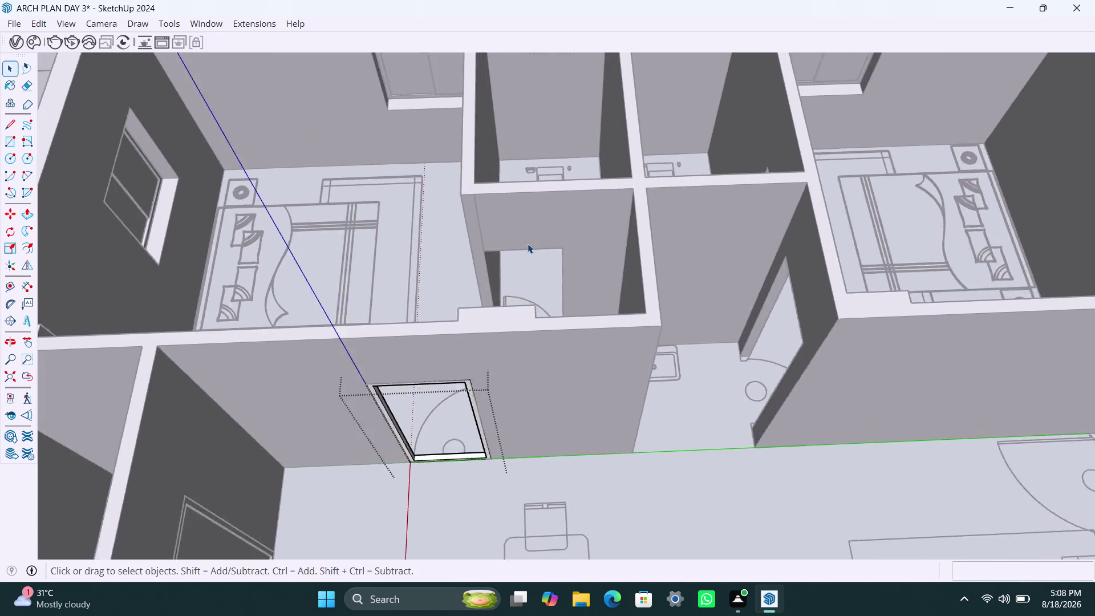
key(space)
click(532, 227)
click(501, 236)
key(p)
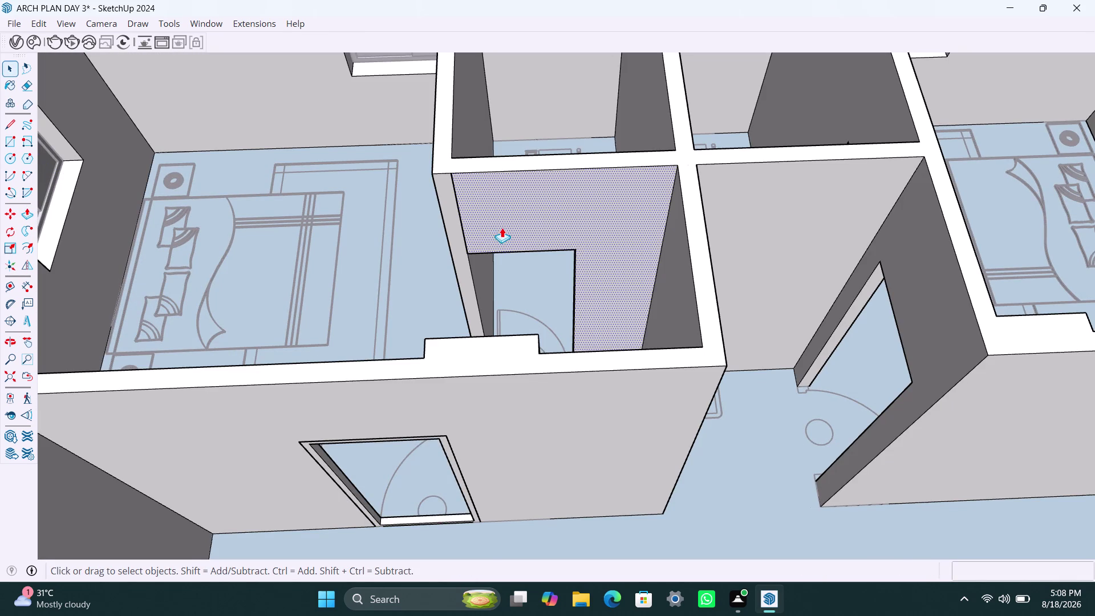
click(501, 227)
click(451, 220)
key(space)
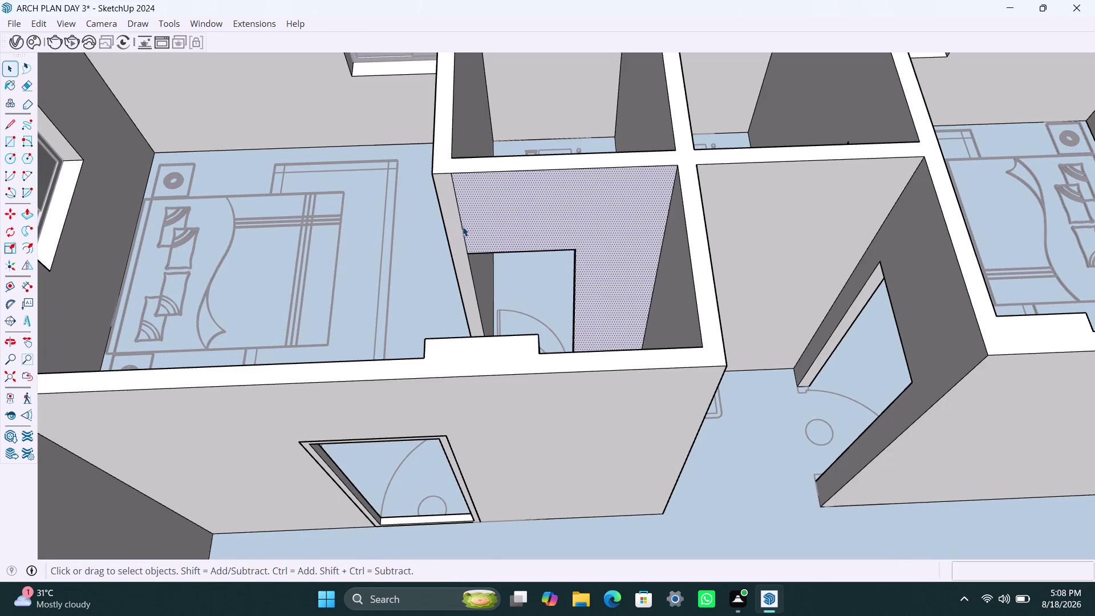
click(462, 227)
key(Delete)
Orbit and zoom in close to the small opening beside the left bedroom.
scroll(down, 3)
middle_drag(491, 273, 506, 367)
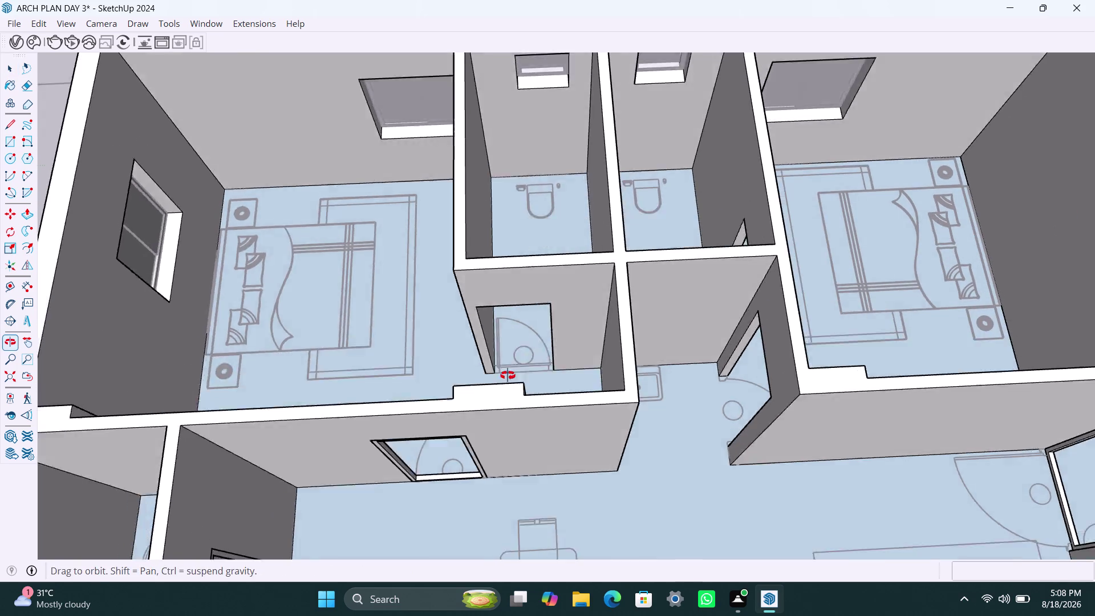
middle_drag(506, 368, 508, 375)
scroll(up, 3)
middle_drag(508, 365, 492, 323)
scroll(up, 3)
middle_drag(456, 344, 439, 298)
scroll(up, 3)
scroll(up, 3)
middle_drag(438, 359, 431, 350)
Draw a rectangle across the opening, group it, and open the group.
key(r)
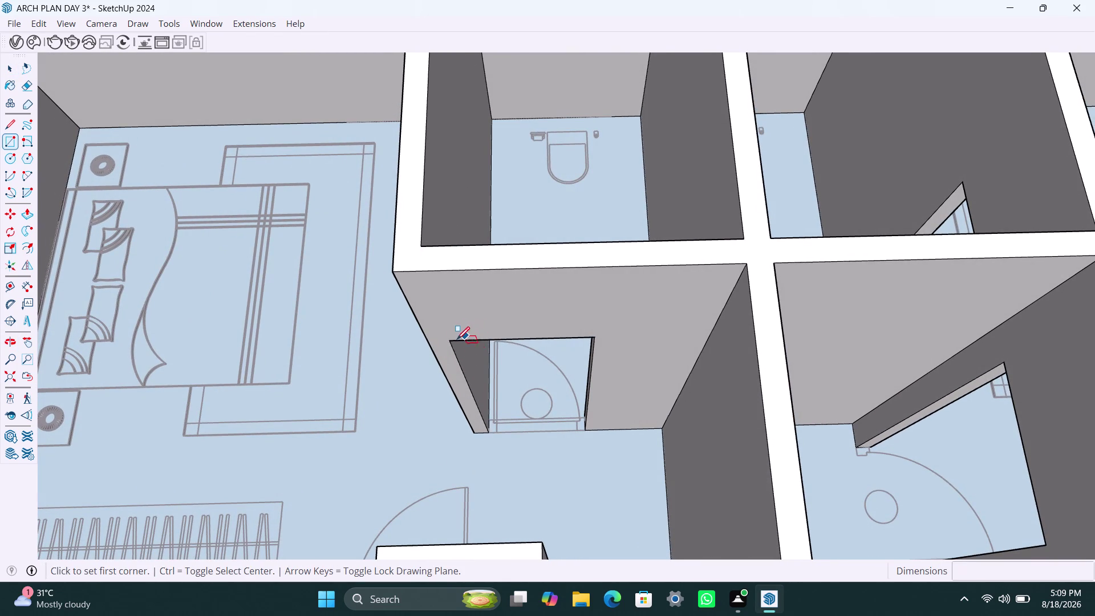
click(454, 342)
click(588, 428)
key(space)
double_click(560, 396)
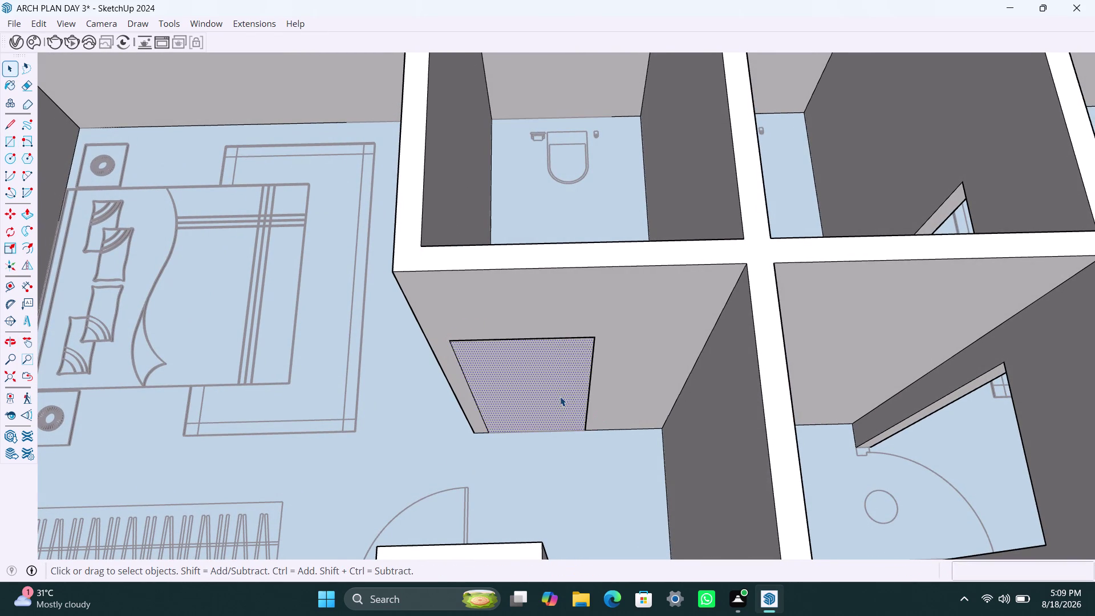
right_click(560, 395)
click(625, 190)
triple_click(547, 357)
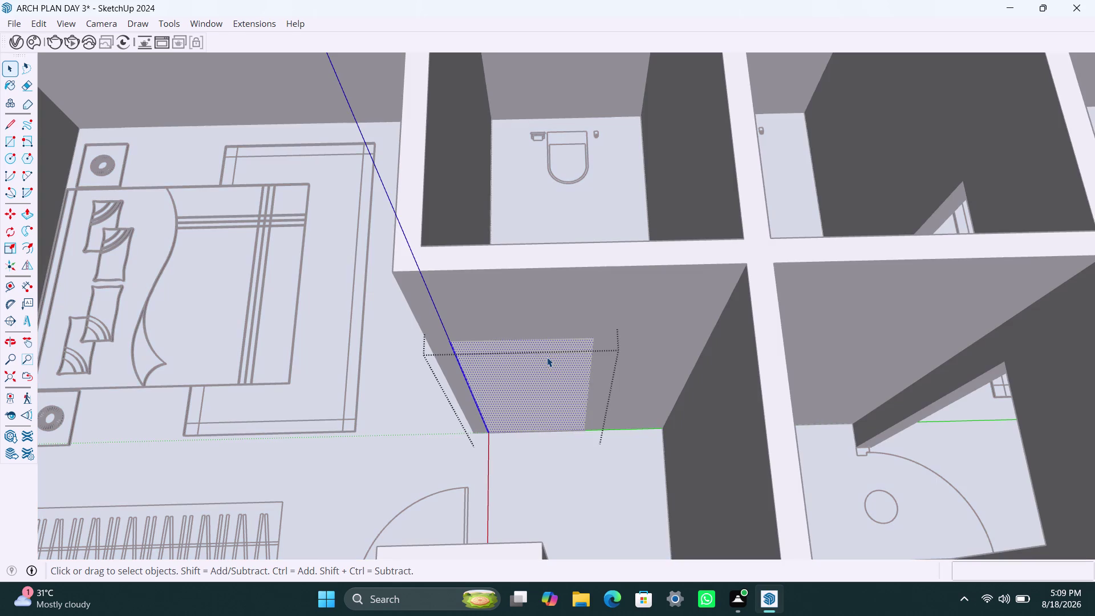
Offset the opening face 2" inward and delete the inner face.
key(f)
click(517, 375)
text(2)
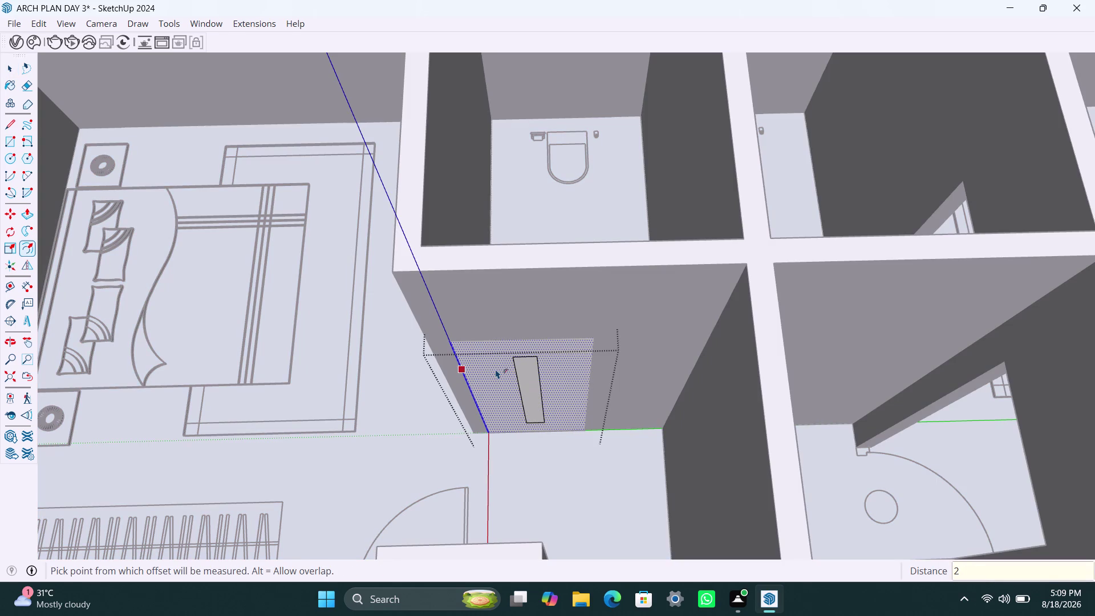
text(")
key(Return)
key(space)
click(506, 373)
key(Delete)
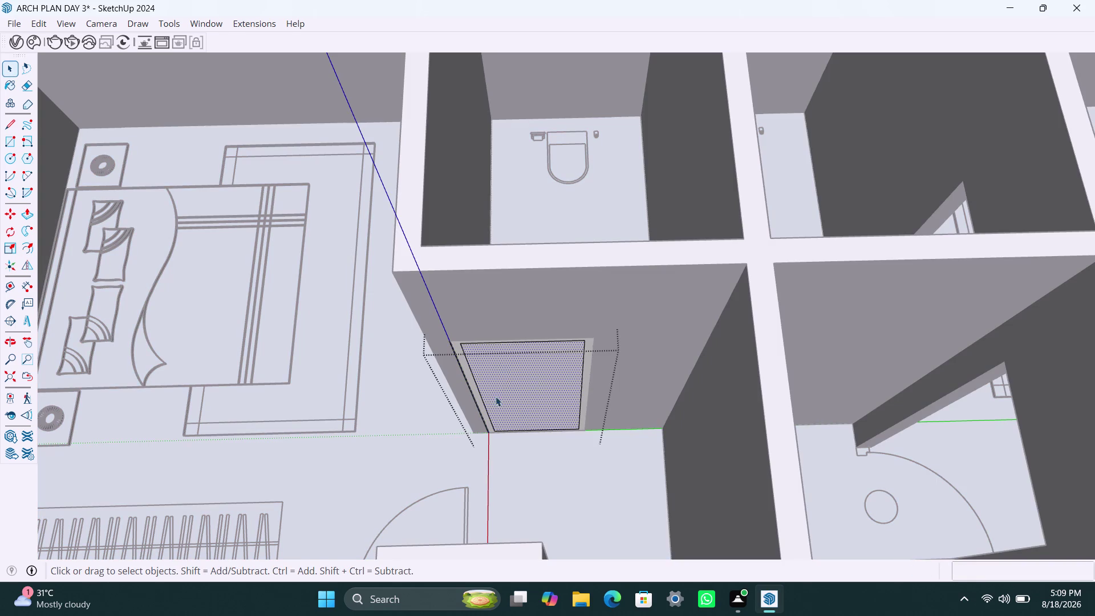
scroll(up, 3)
click(465, 382)
Push/Pull the frame ring out 2.5" and orbit out to view it.
key(p)
click(467, 382)
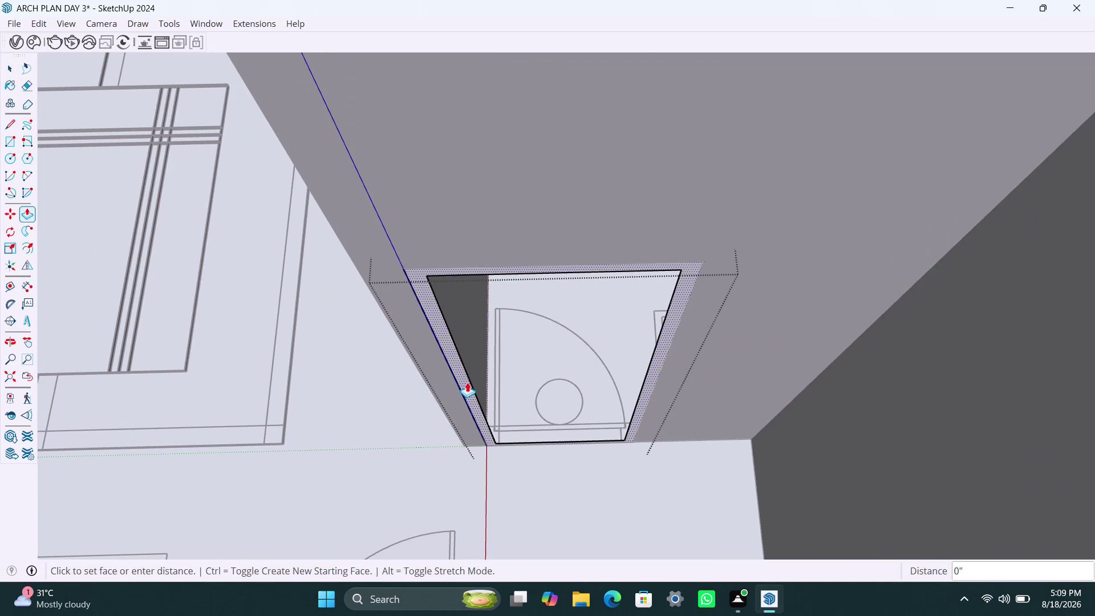
text(2.)
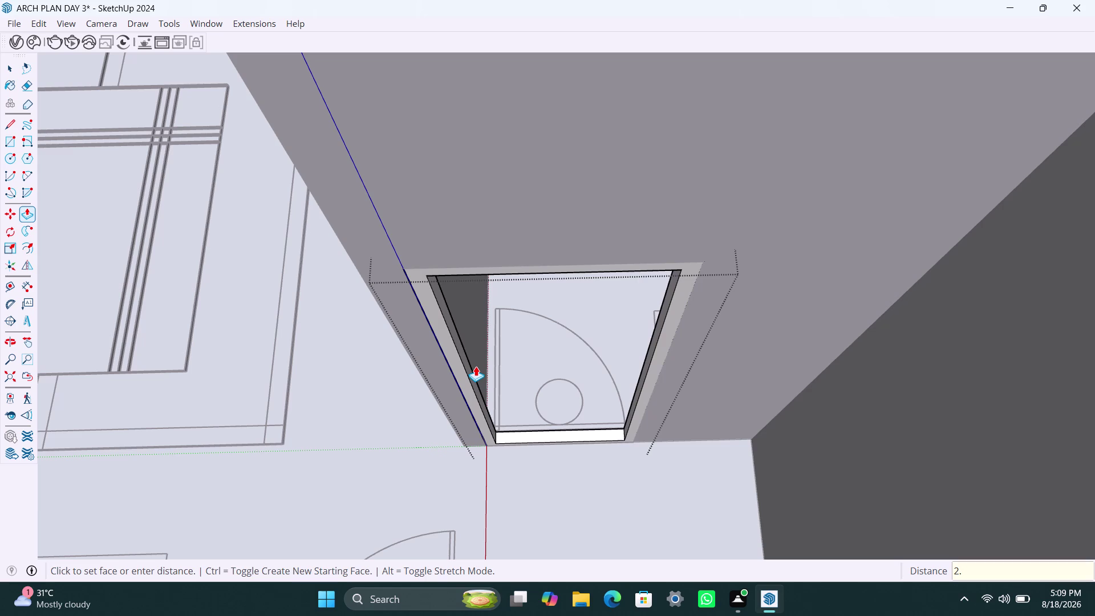
text(5")
key(Return)
key(space)
scroll(down, 3)
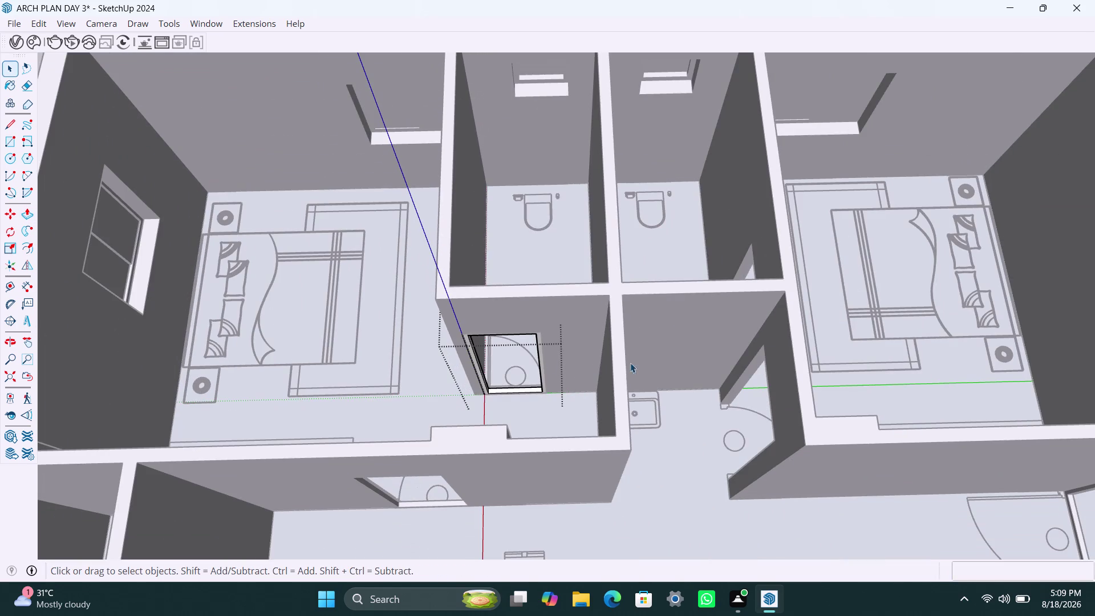
middle_drag(578, 370, 551, 374)
Draw a rectangle across the bathroom door opening and make it a group.
middle_drag(661, 444, 973, 431)
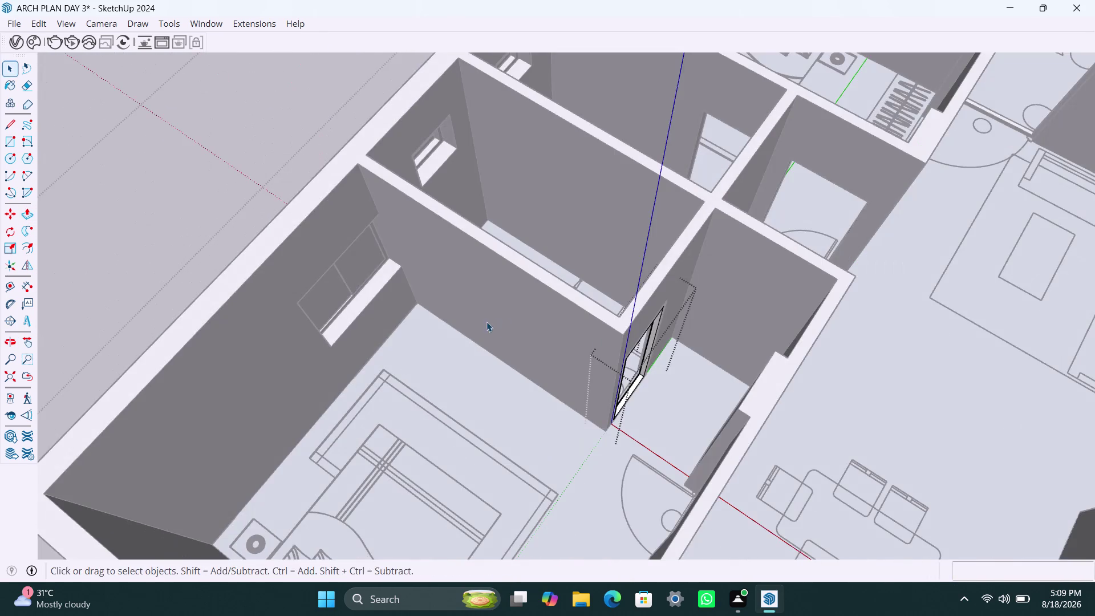
middle_drag(481, 325, 660, 370)
middle_drag(462, 280, 405, 380)
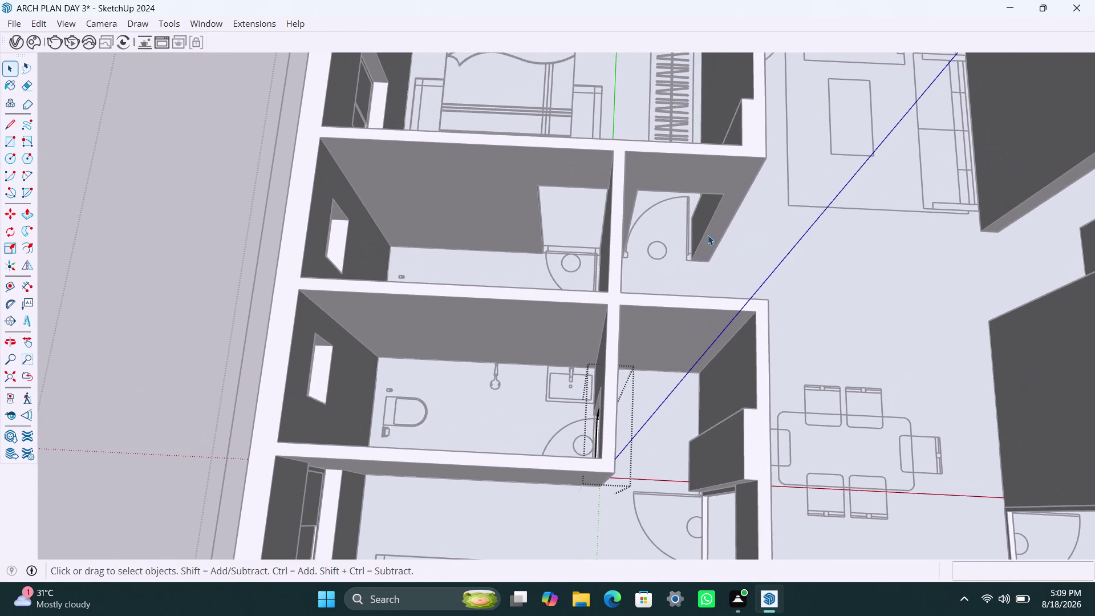
click(714, 235)
scroll(up, 3)
middle_drag(612, 217, 649, 217)
key(r)
click(614, 181)
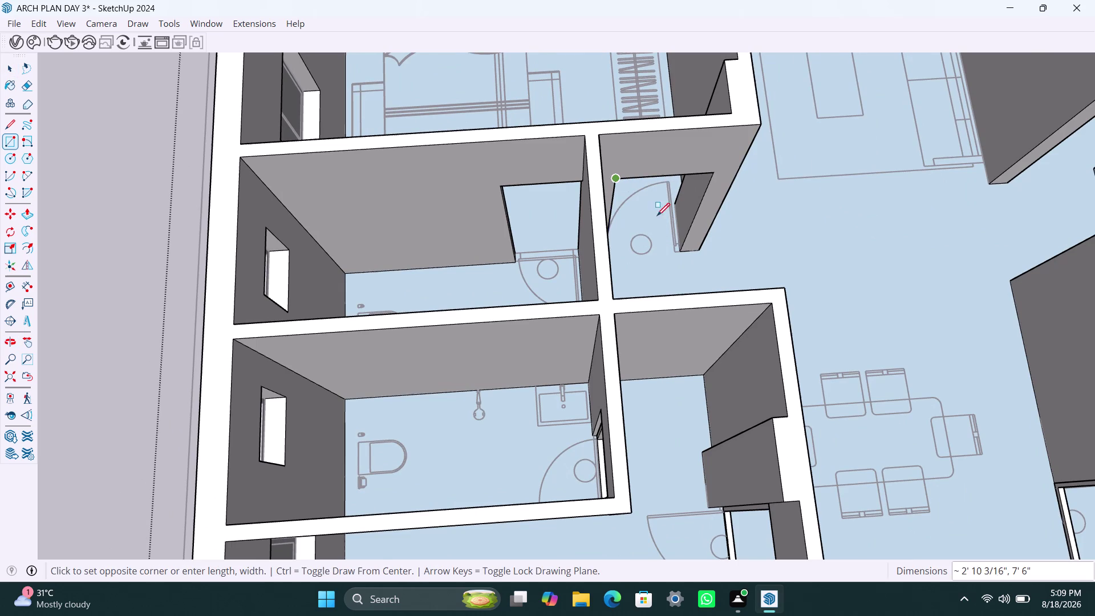
click(684, 246)
key(space)
double_click(679, 207)
right_click(679, 208)
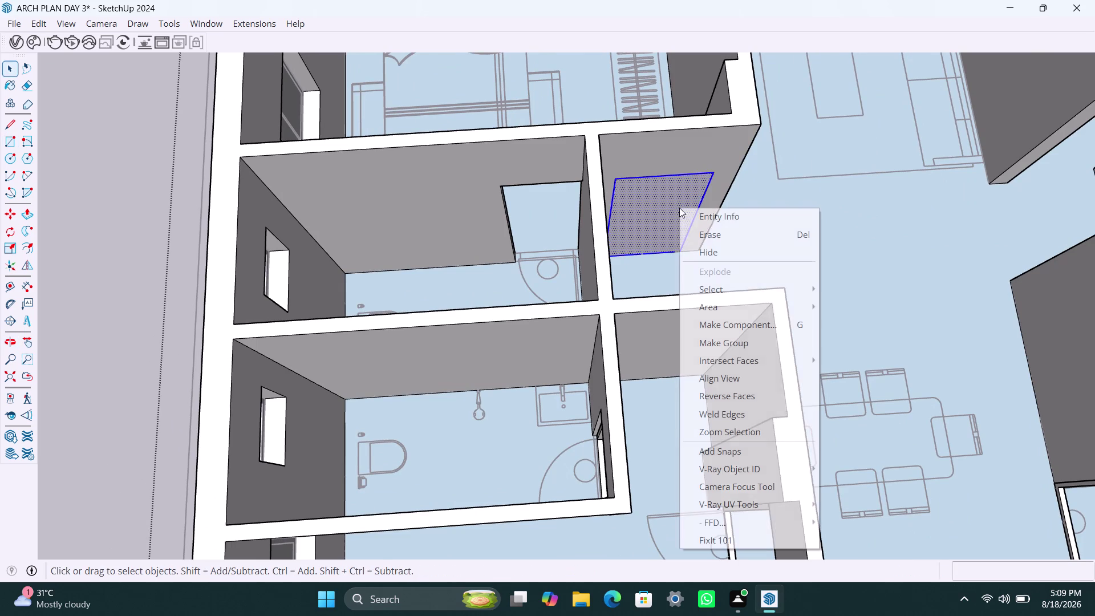
click(743, 347)
Offset the rectangle face 2 inches inward and delete the inner panel.
triple_click(638, 224)
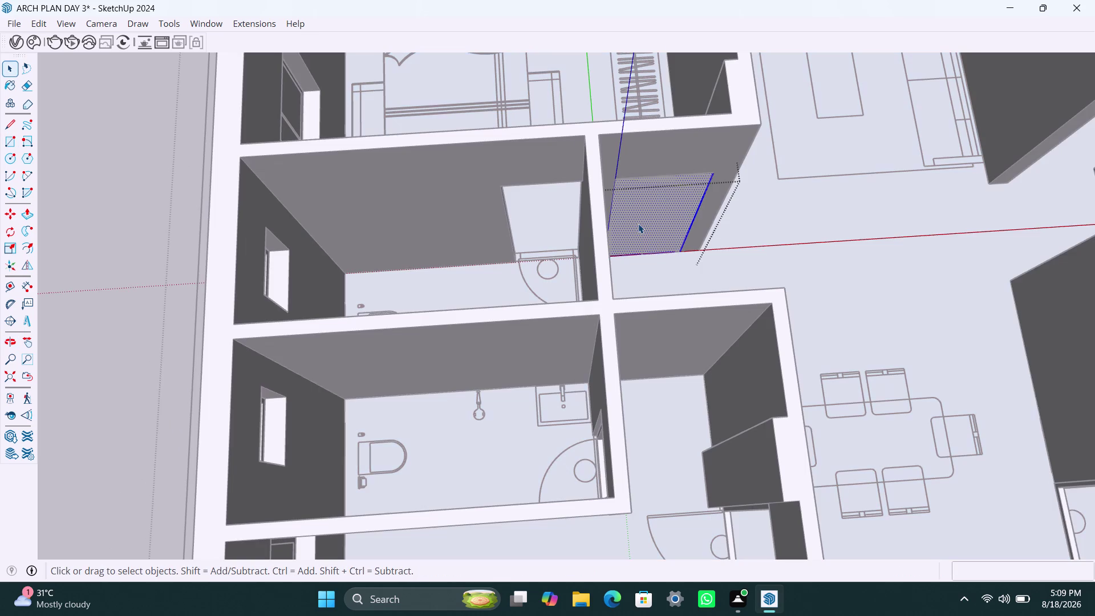
key(f)
click(637, 222)
text(2)
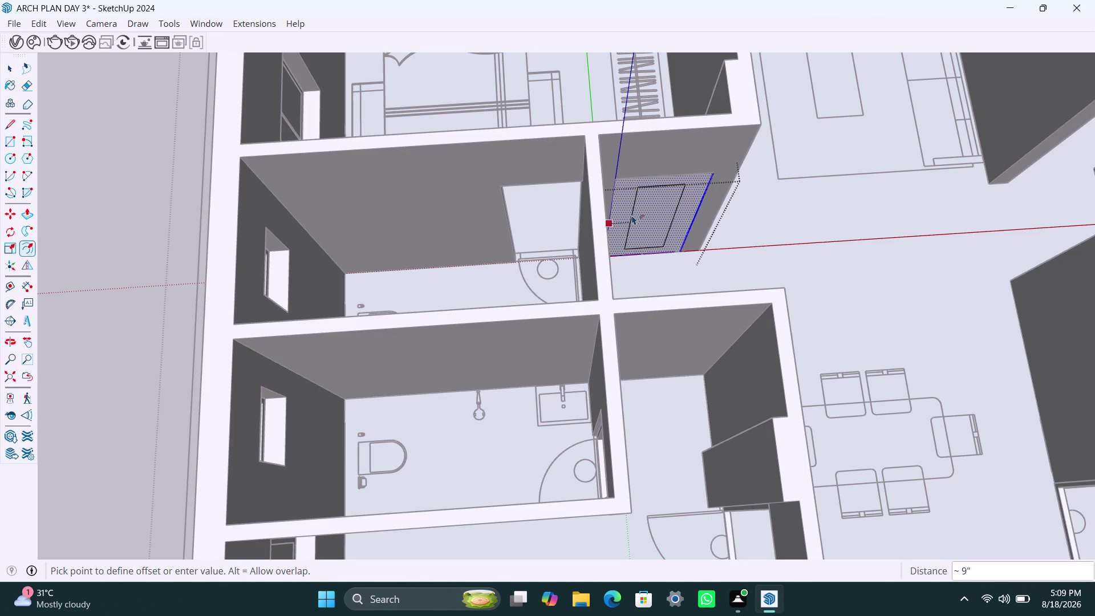
text(")
key(Return)
key(space)
click(650, 208)
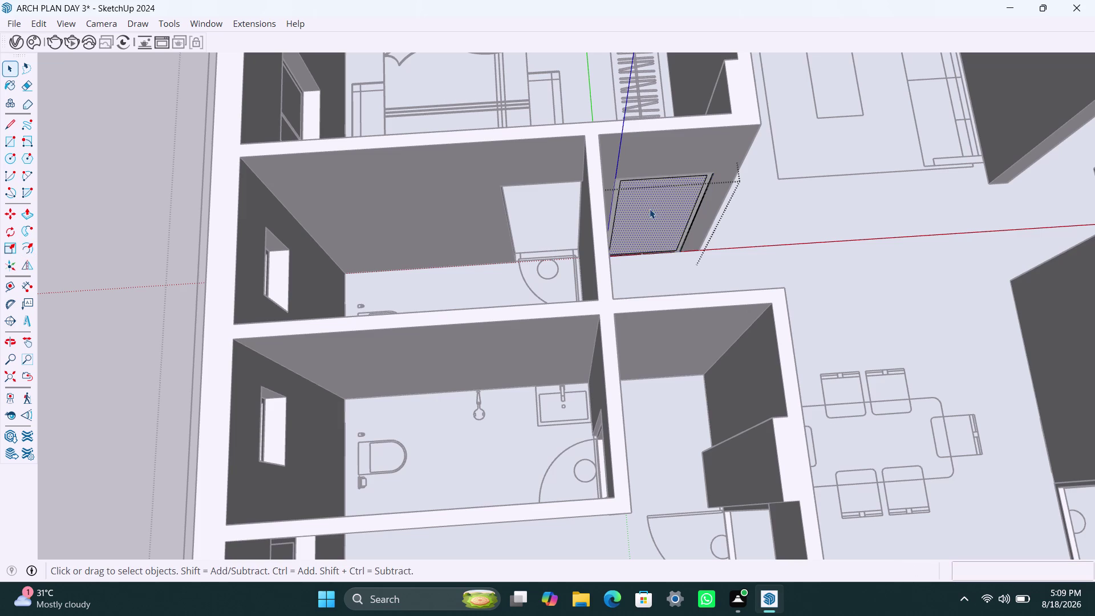
key(Delete)
Extrude a face by 2.5 feet, then undo the mistaken panel extrusion.
scroll(up, 3)
click(584, 190)
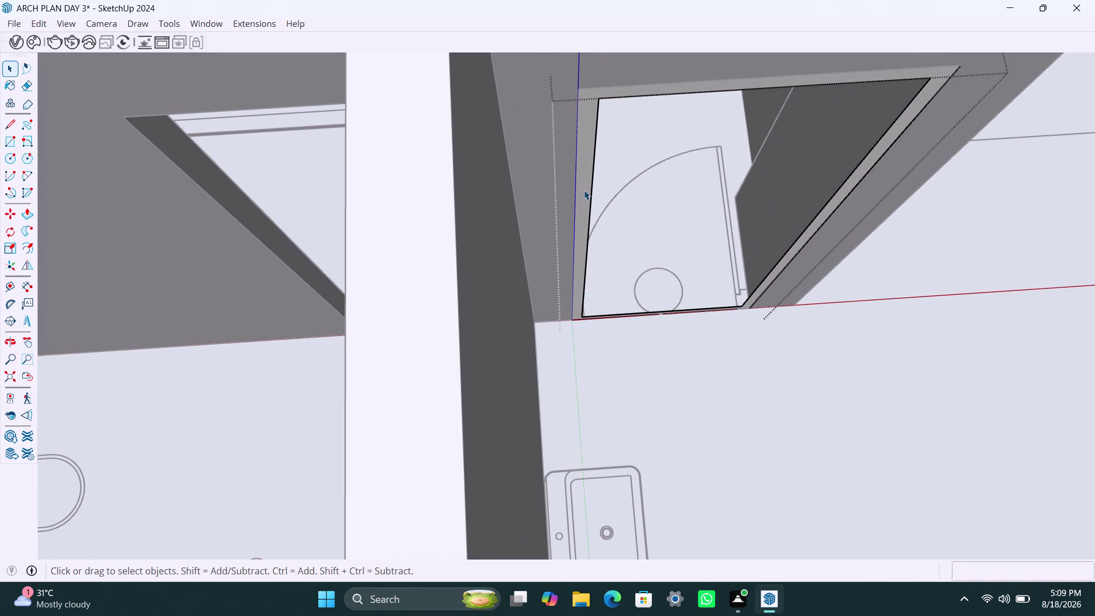
key(p)
click(584, 190)
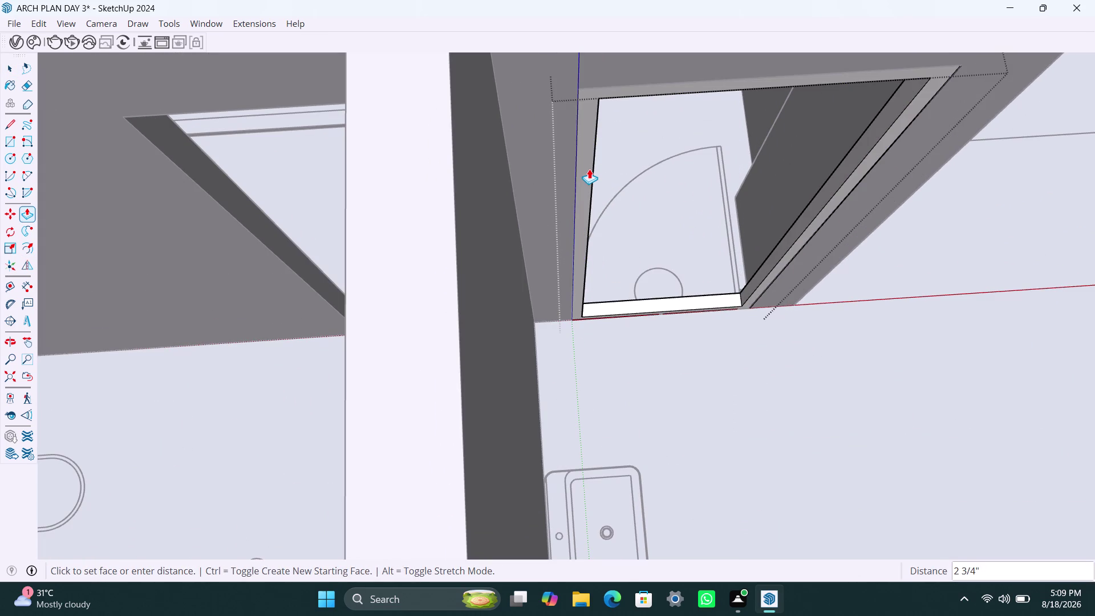
text(2.5')
key(Return)
key(space)
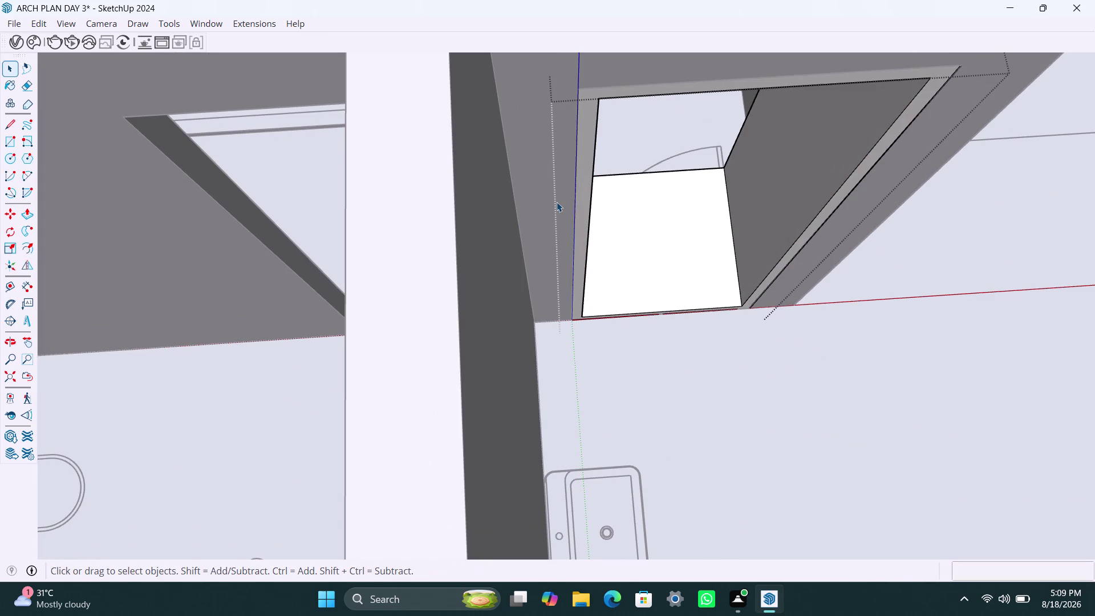
key(ctrl+z)
Start extruding the frame ring, then undo the last two changes.
click(583, 214)
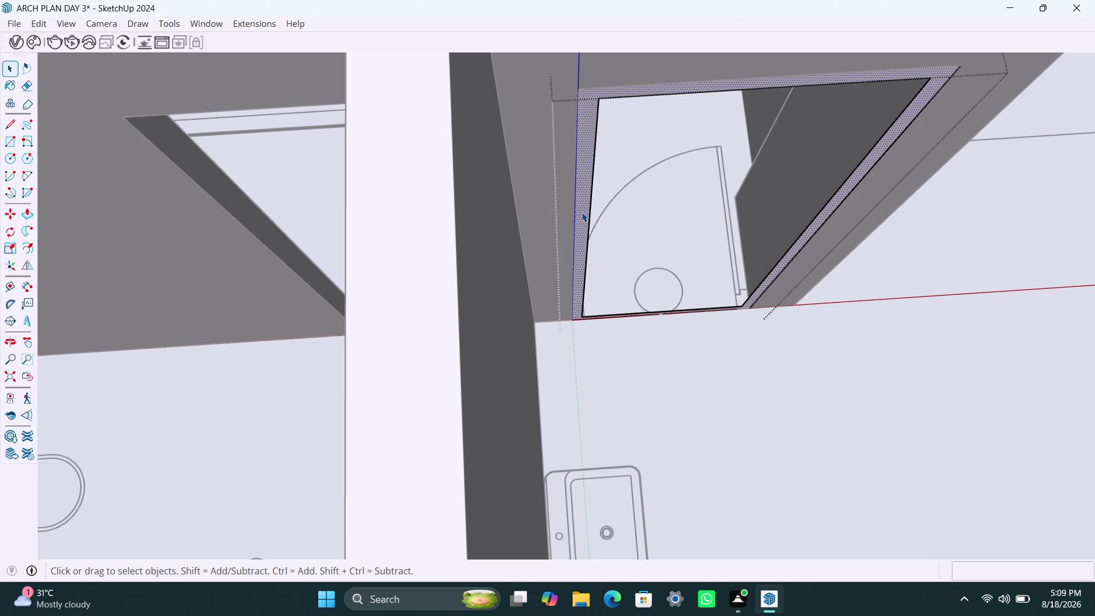
key(p)
click(582, 212)
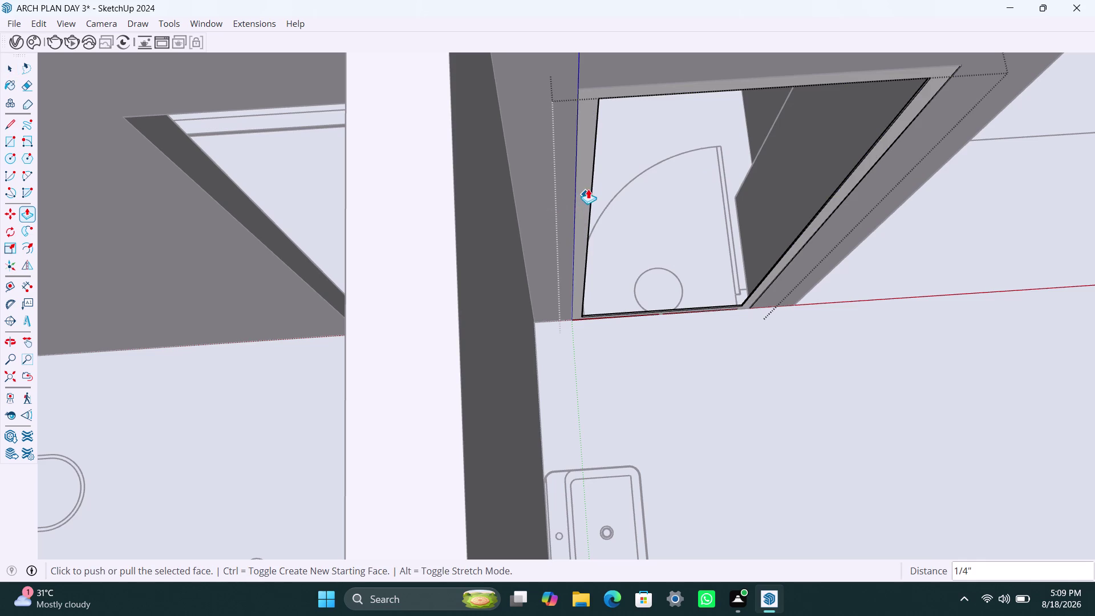
key(ctrl+z)
key(ctrl+z)
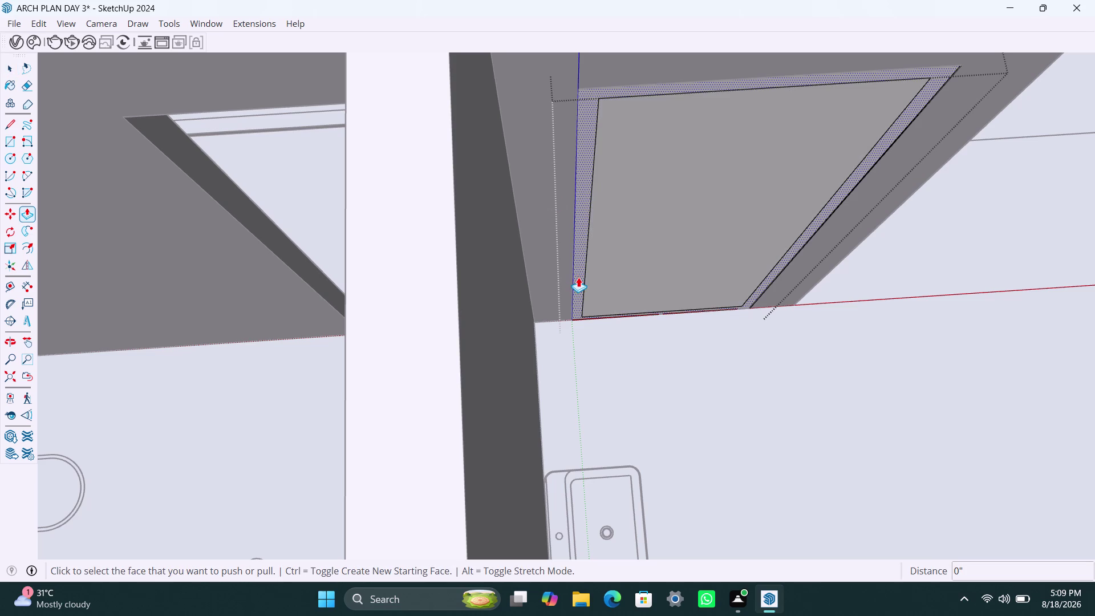
key(space)
Delete the leftover doorway face and cancel a Push/Pull attempt on the ring.
click(623, 269)
key(Delete)
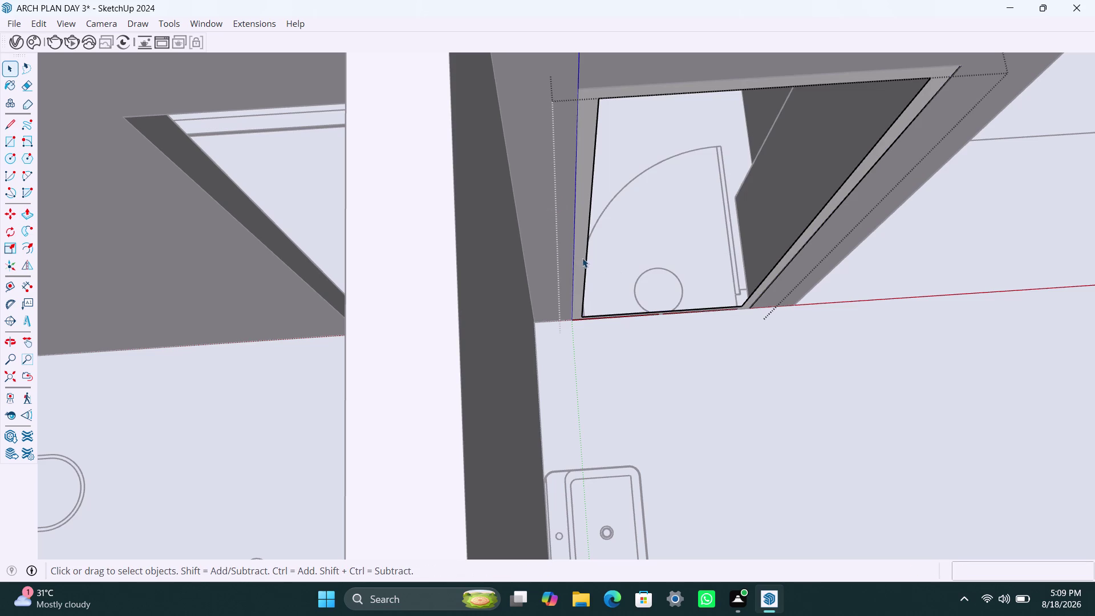
click(583, 249)
key(p)
click(584, 251)
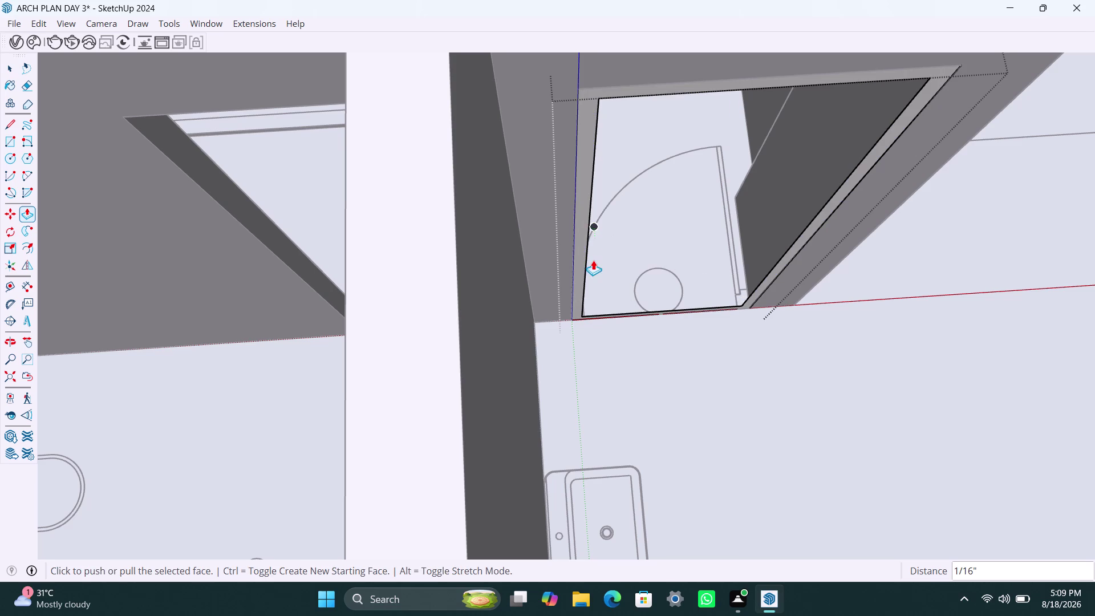
key(Escape)
key(Escape)
key(Escape)
key(Escape)
key(Escape)
Push/Pull the frame ring out 2.5 inches.
click(584, 263)
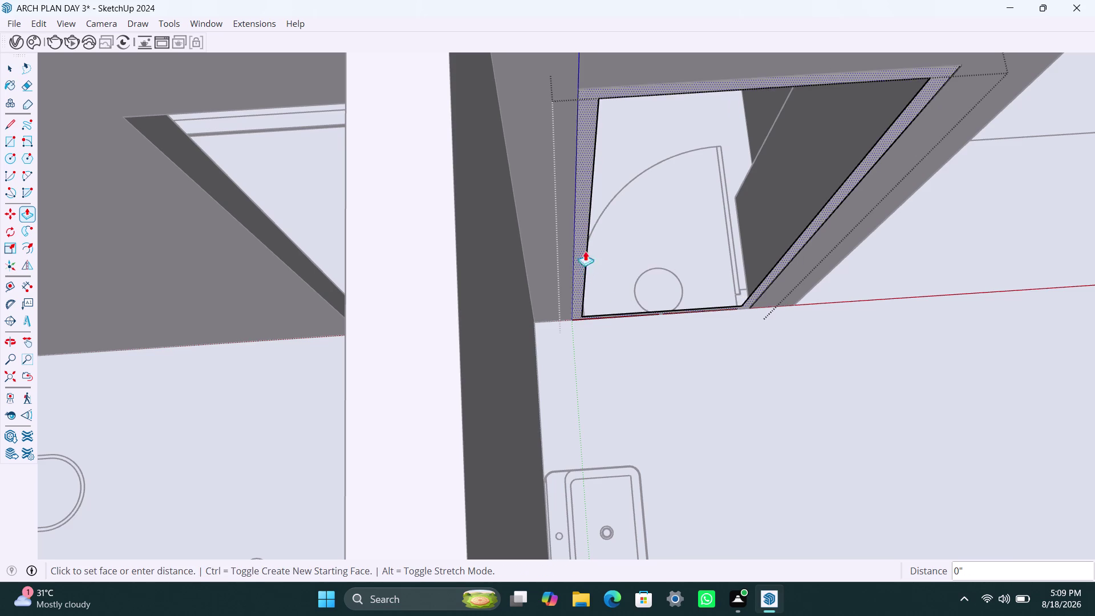
text(2)
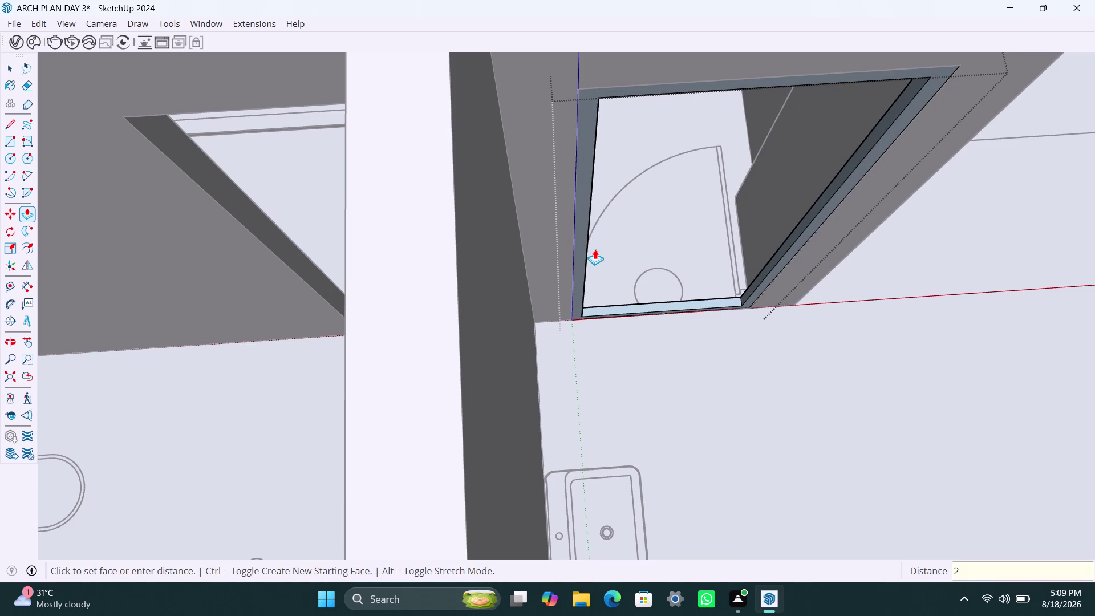
text(.5")
key(Return)
key(space)
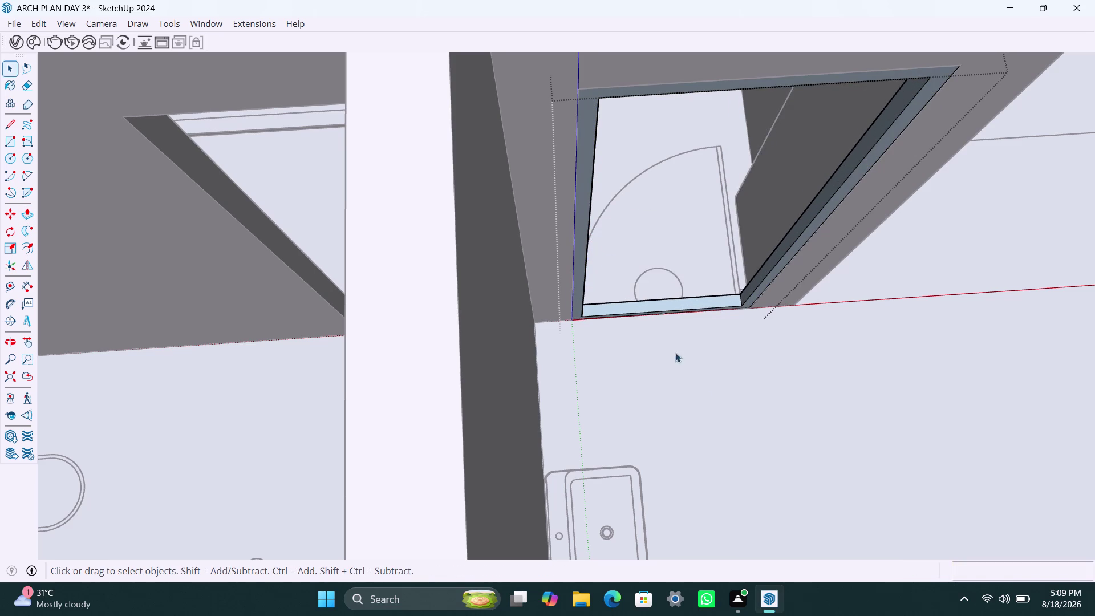
Select the entire new frame and bring up its context menu.
click(706, 398)
click(588, 306)
click(574, 313)
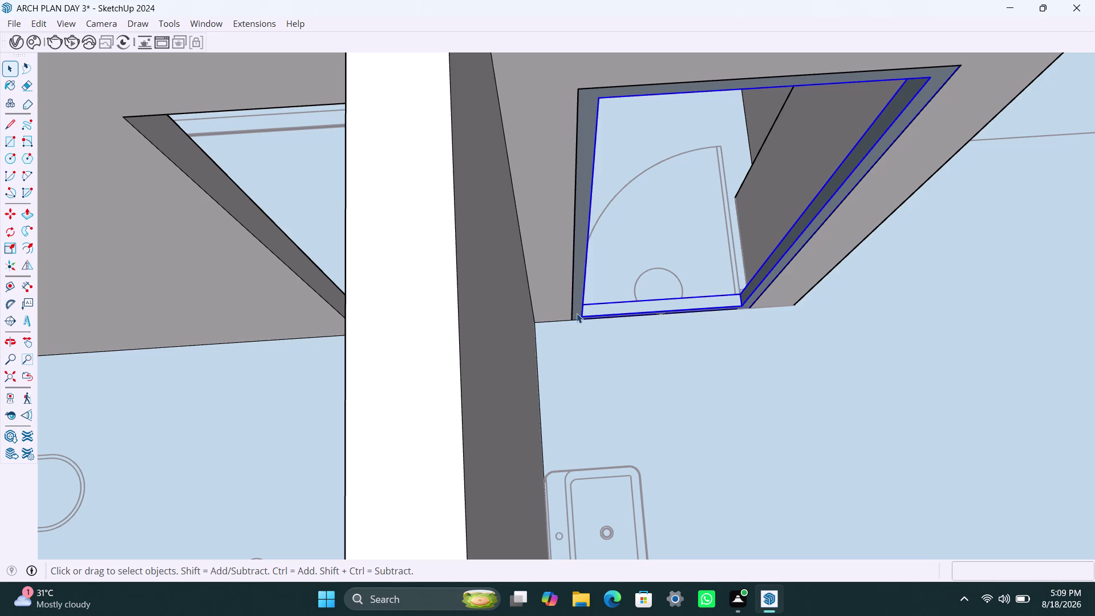
right_click(577, 313)
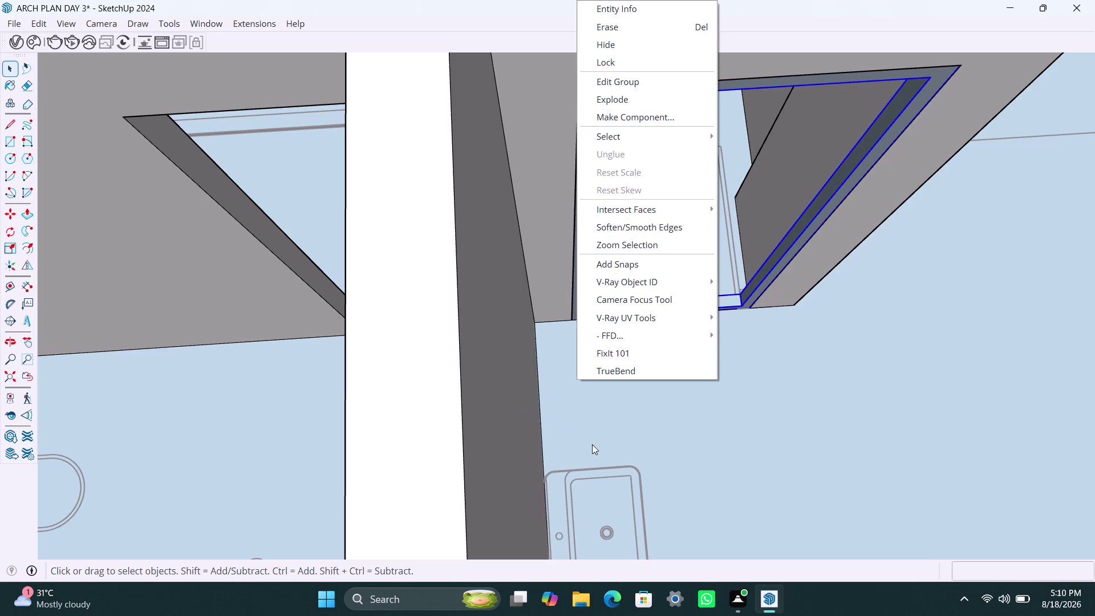
Dismiss the menu, undo the earlier frame extrusion, and delete the doorway fill face.
click(644, 456)
click(597, 310)
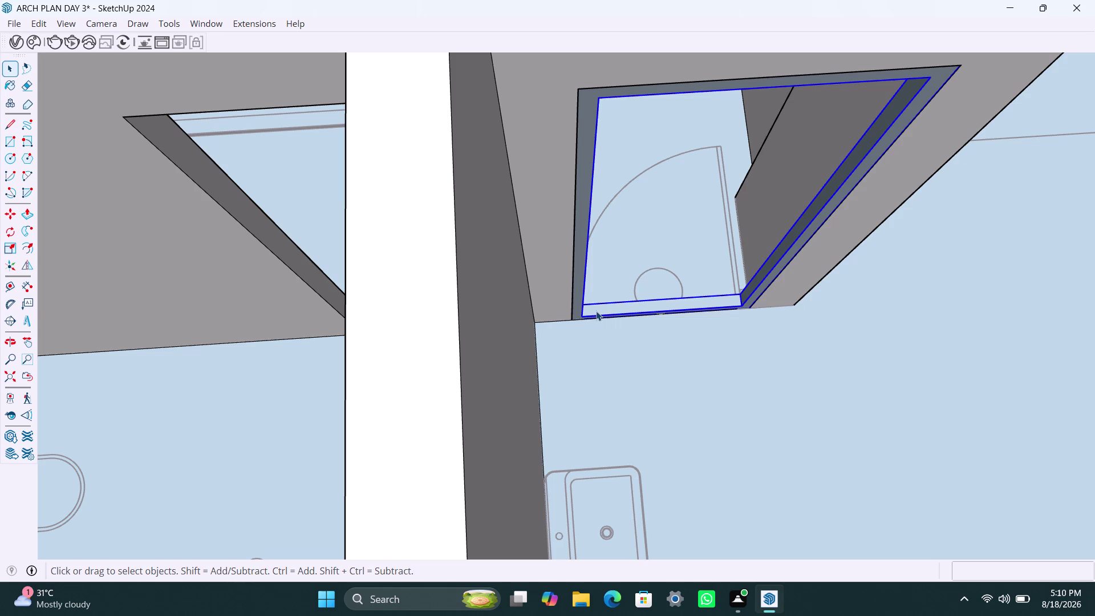
key(ctrl+z)
key(ctrl+z)
key(ctrl+z)
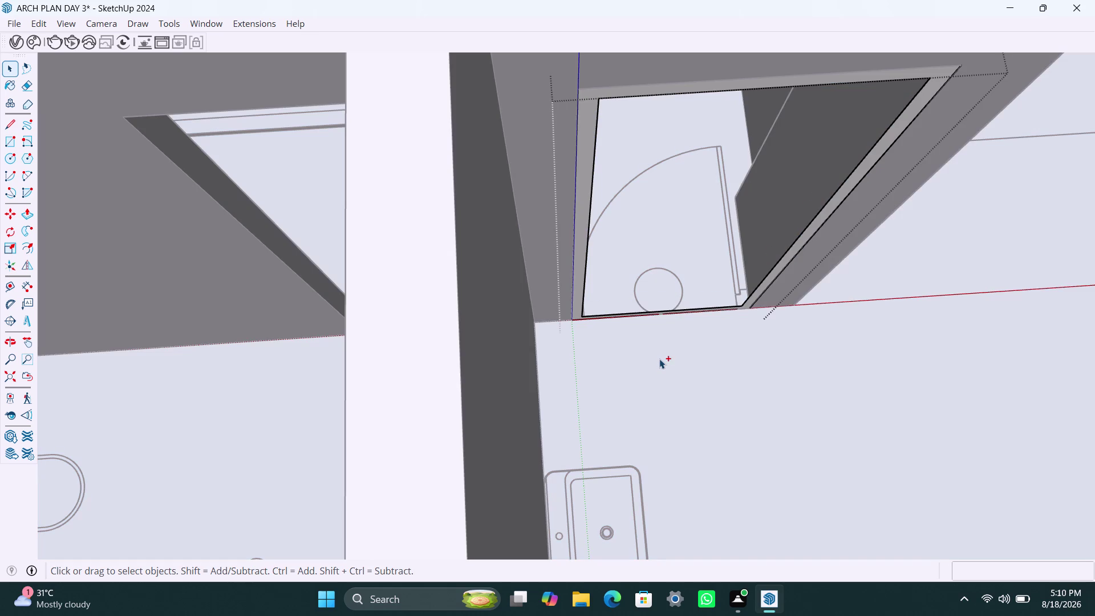
key(ctrl+z)
key(ctrl+z)
click(637, 250)
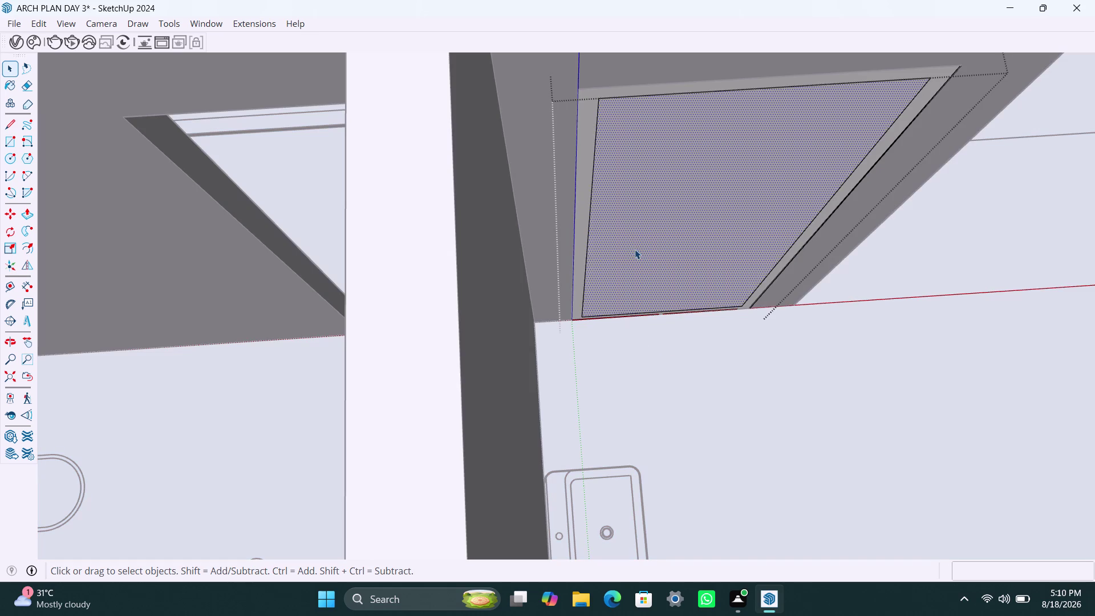
key(Delete)
Push/Pull the bathroom doorway's frame ring out 2.5 inches.
click(576, 265)
click(581, 265)
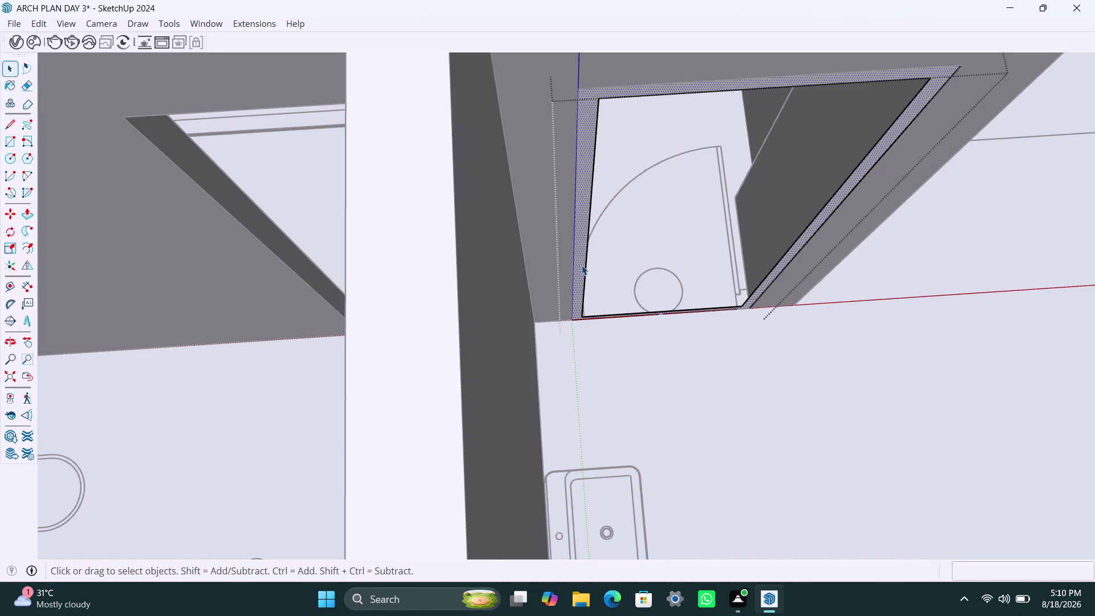
key(p)
click(582, 265)
text(2)
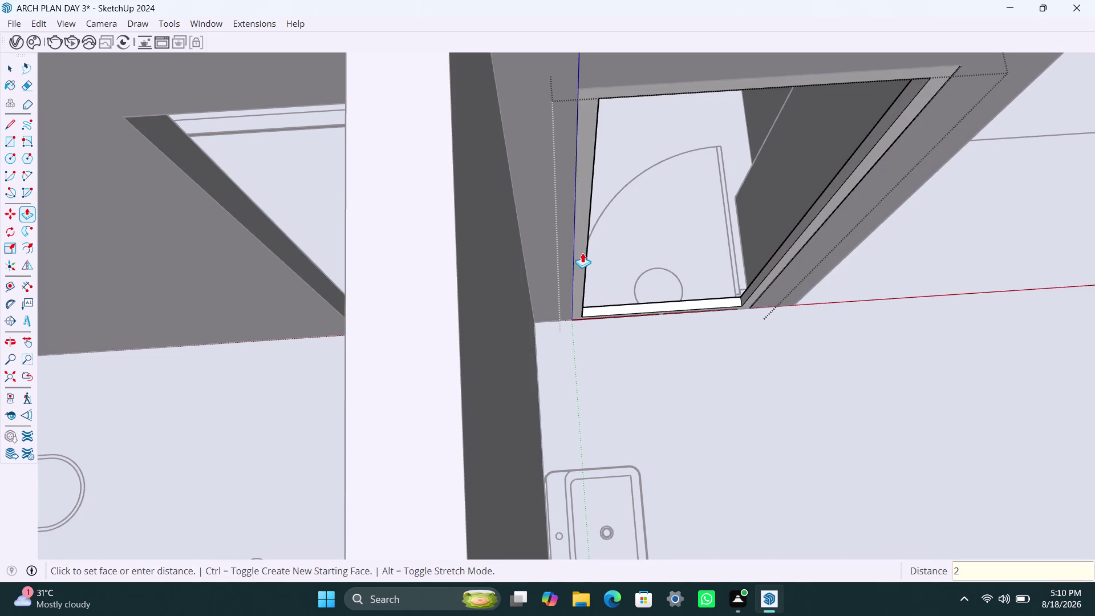
text(.5")
key(Return)
key(space)
scroll(down, 3)
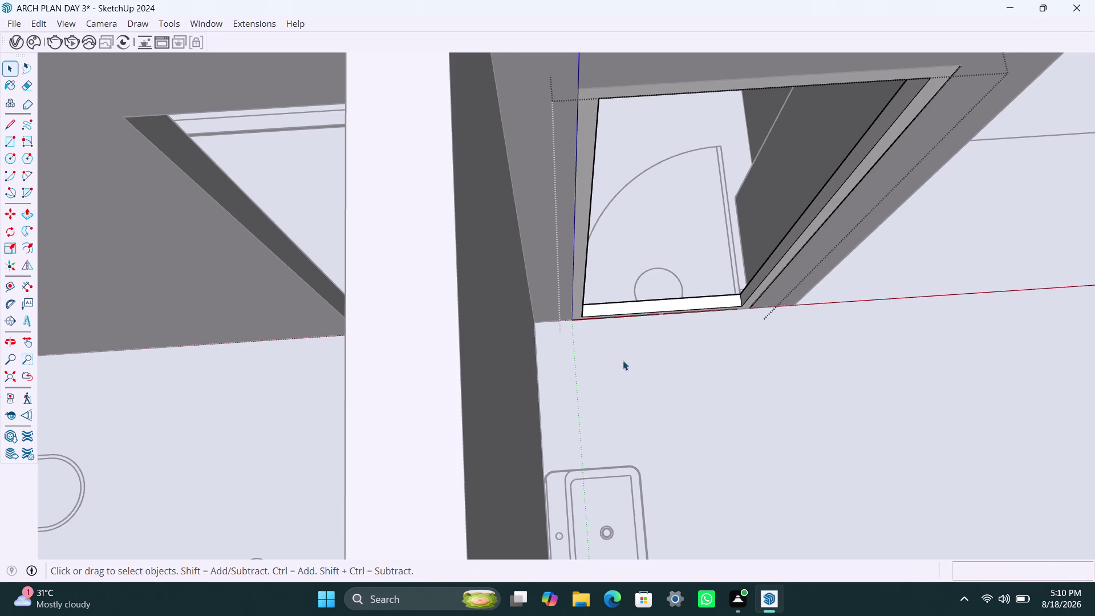
scroll(down, 3)
middle_drag(658, 71, 265, 91)
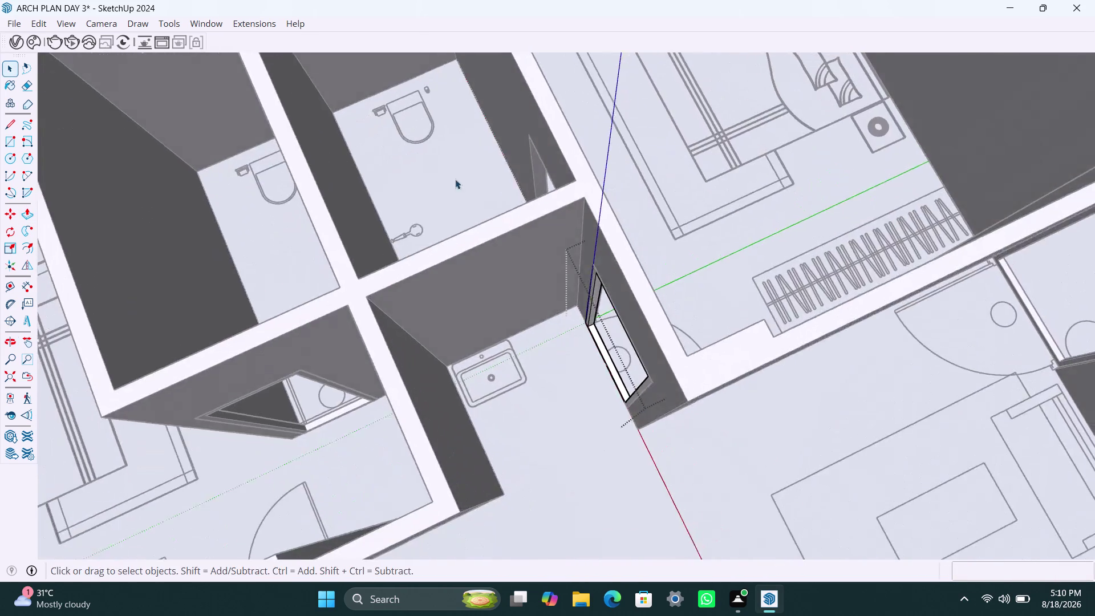
Draw a rectangle across the bedroom's neighbouring doorway.
scroll(down, 3)
middle_drag(609, 186, 307, 170)
scroll(up, 3)
middle_drag(578, 241, 318, 223)
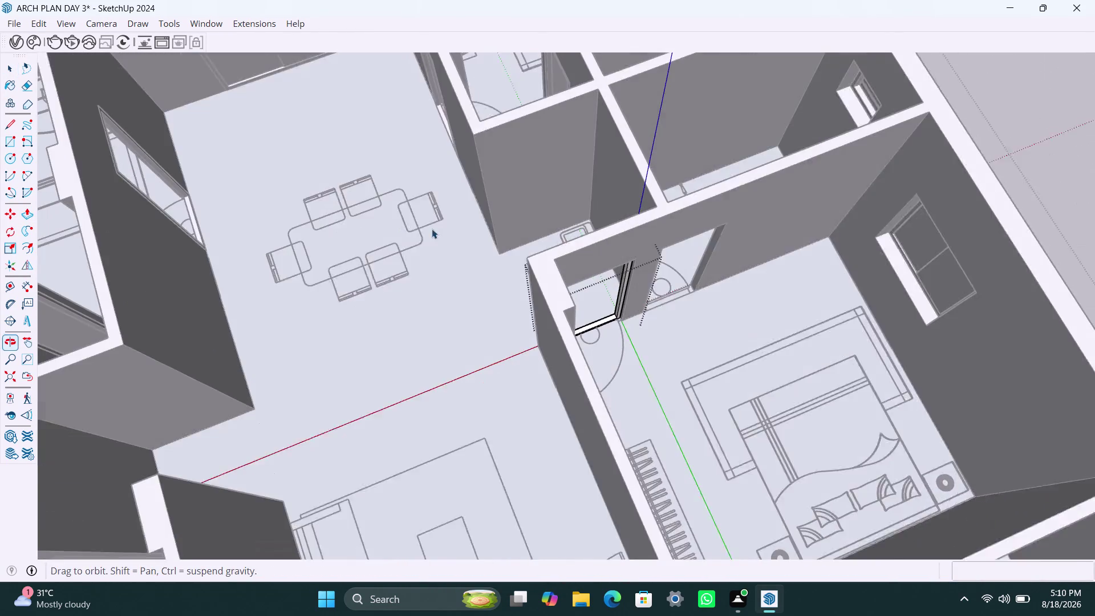
middle_drag(679, 293, 551, 251)
click(663, 378)
scroll(up, 3)
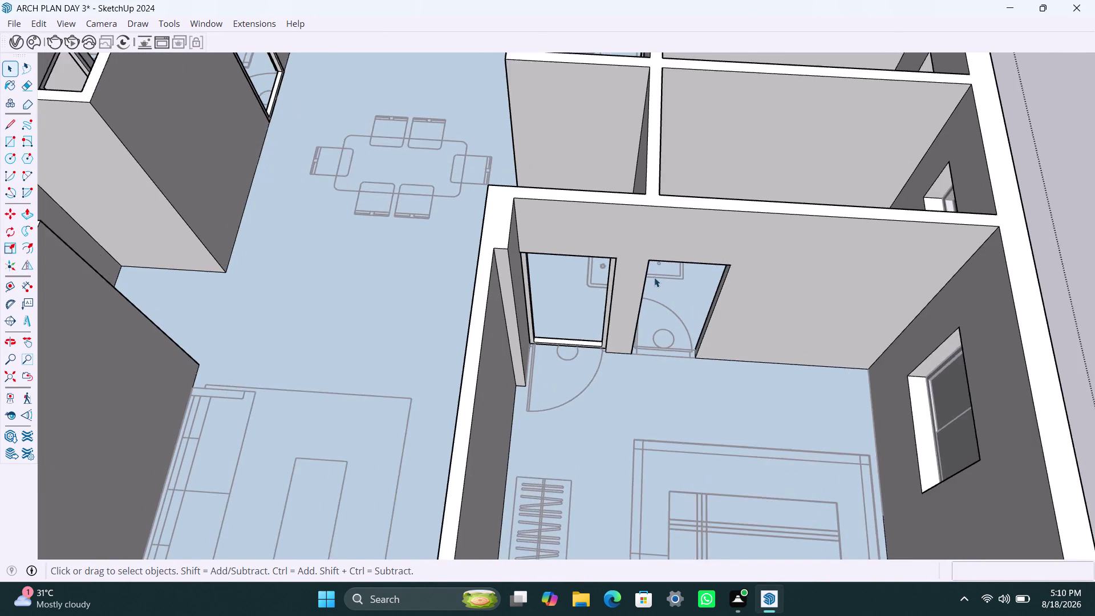
key(r)
click(646, 258)
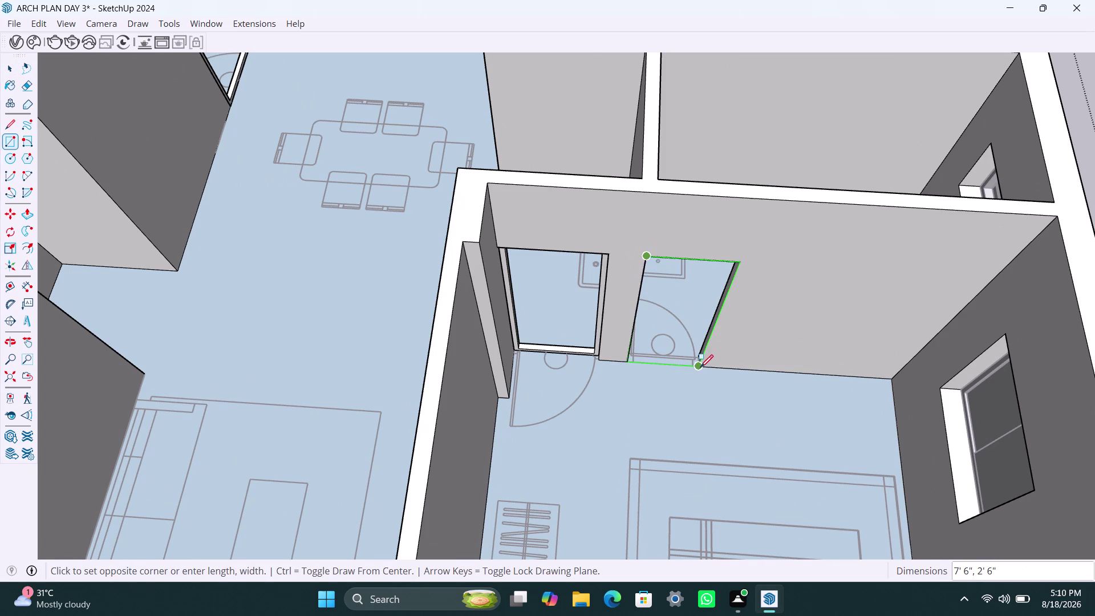
click(701, 367)
key(space)
double_click(678, 324)
right_click(678, 323)
click(725, 141)
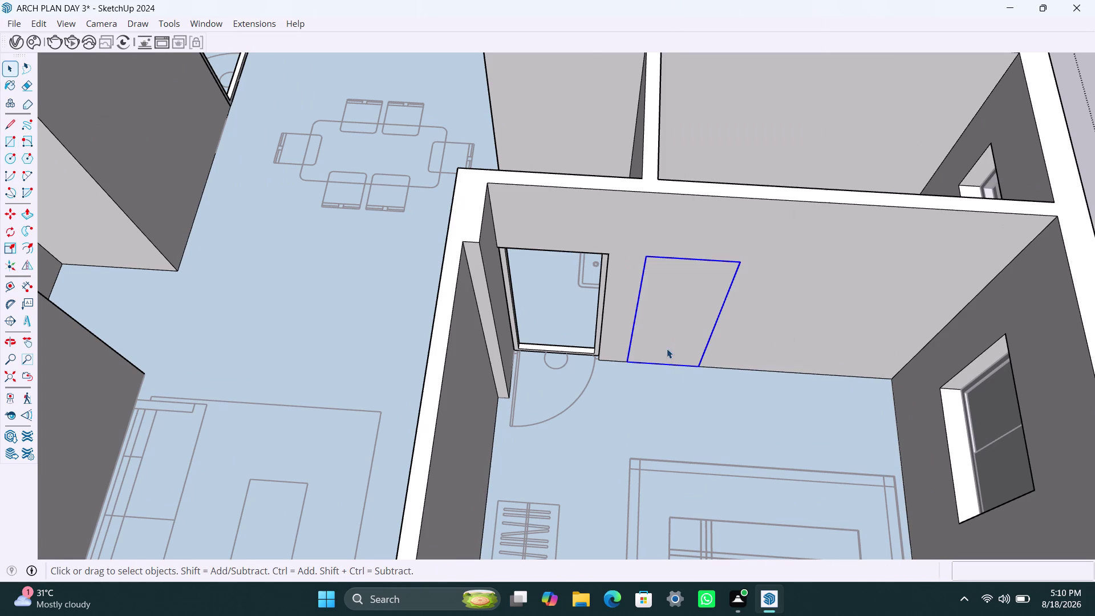
Offset the doorway rectangle 2 inches inward and delete the centre face.
double_click(663, 338)
click(662, 335)
click(662, 335)
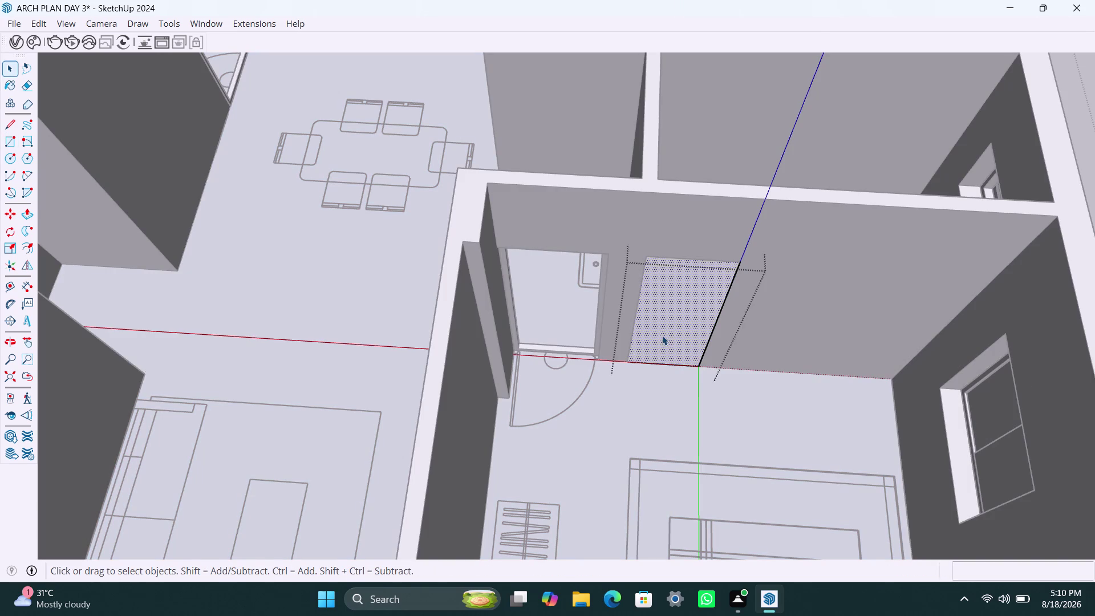
key(f)
drag(653, 327, 653, 321)
text(2")
key(Return)
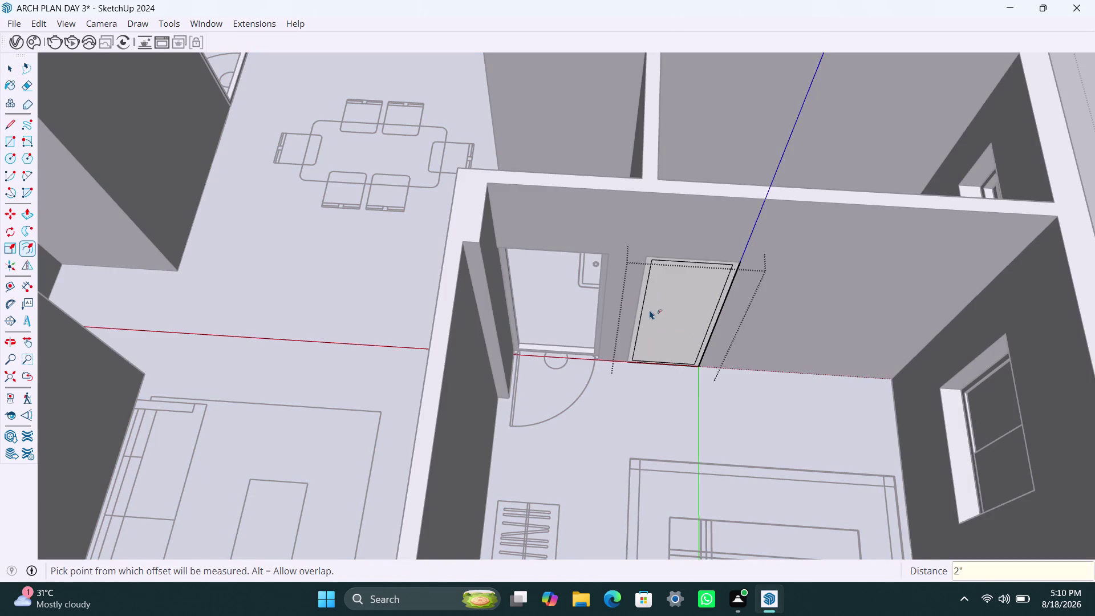
key(space)
click(678, 306)
key(Delete)
Push/Pull the new 2-inch frame ring out 2.5 inches.
scroll(up, 3)
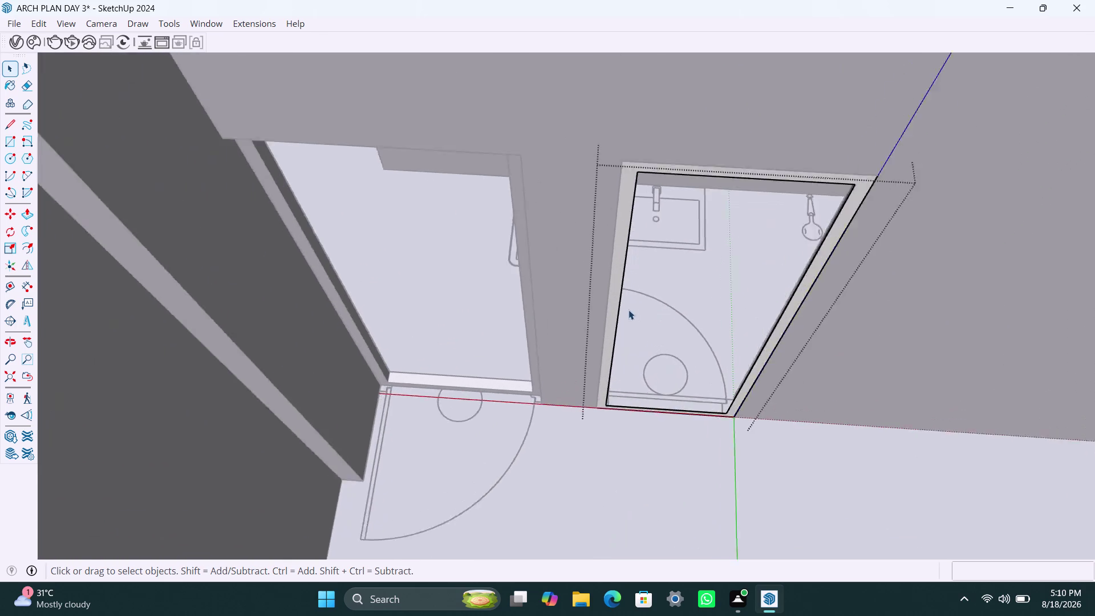
click(609, 290)
key(p)
click(610, 289)
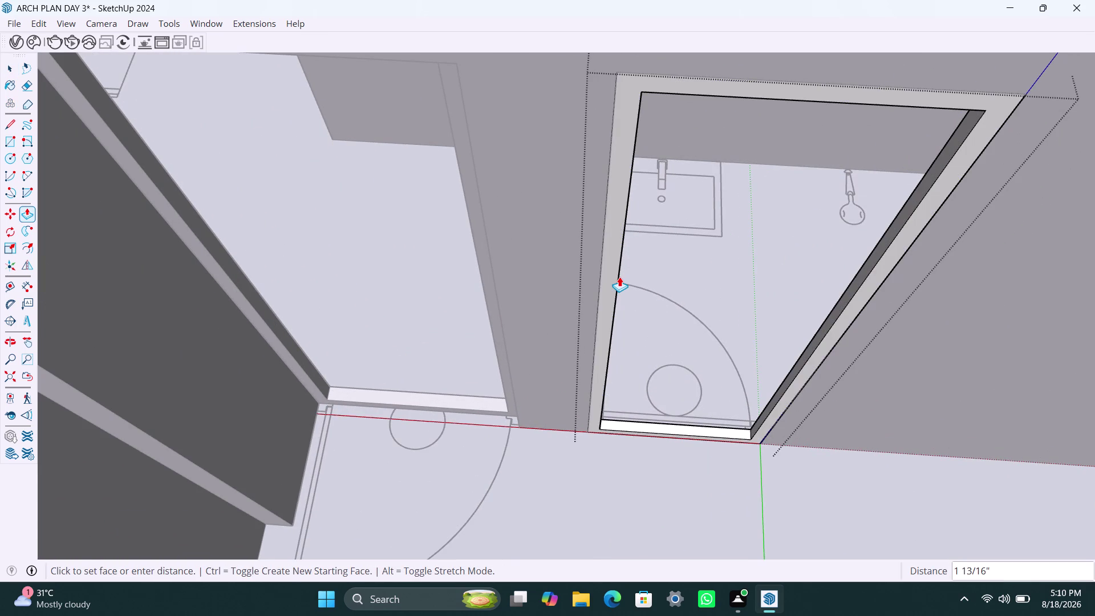
text(2.5")
key(Return)
key(space)
scroll(down, 3)
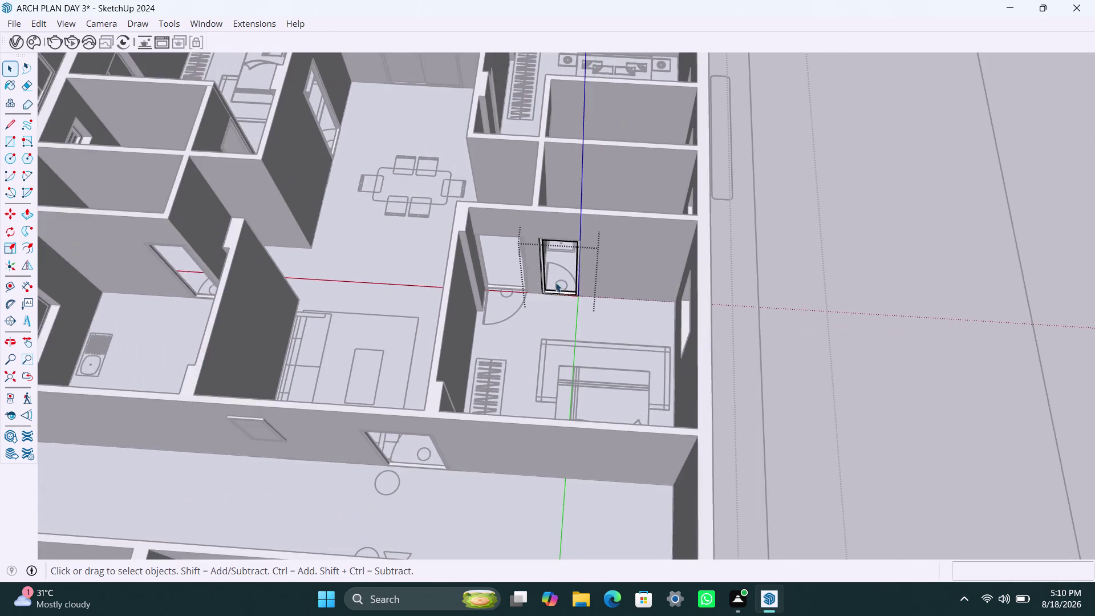
Zoom out over the whole apartment building and save the model.
middle_drag(573, 285, 657, 279)
click(424, 277)
scroll(down, 3)
middle_drag(395, 297, 423, 298)
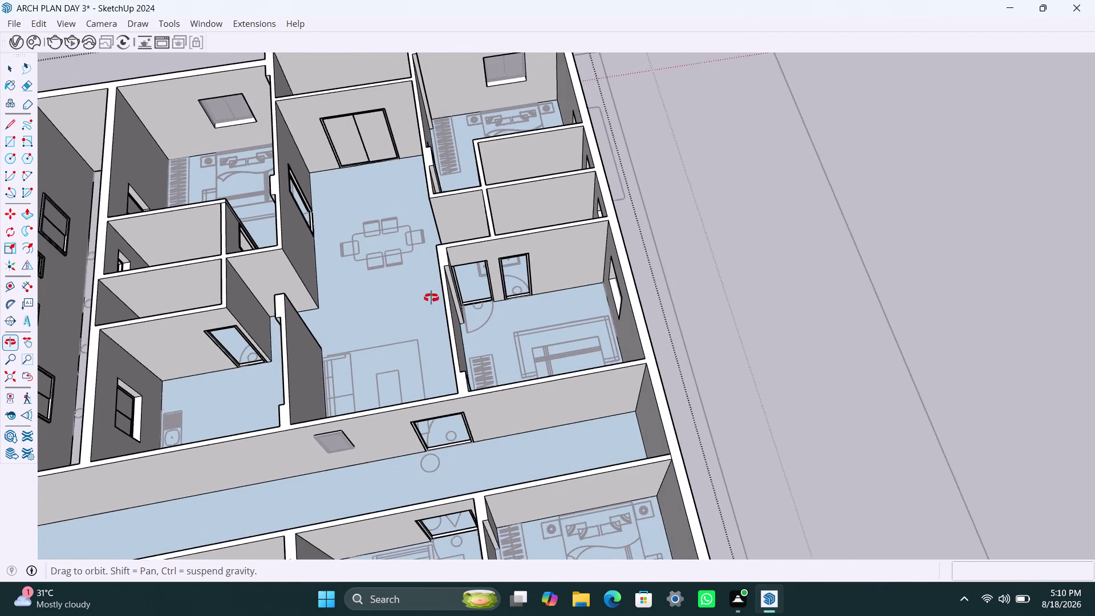
middle_drag(423, 298, 397, 231)
scroll(down, 3)
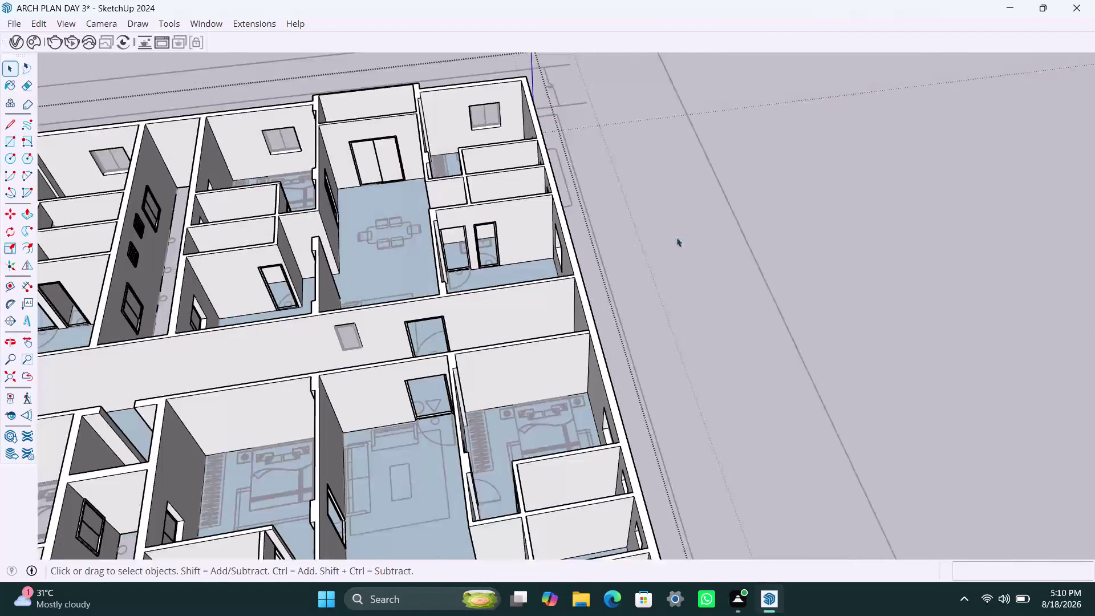
click(712, 222)
scroll(down, 3)
middle_drag(459, 276, 612, 246)
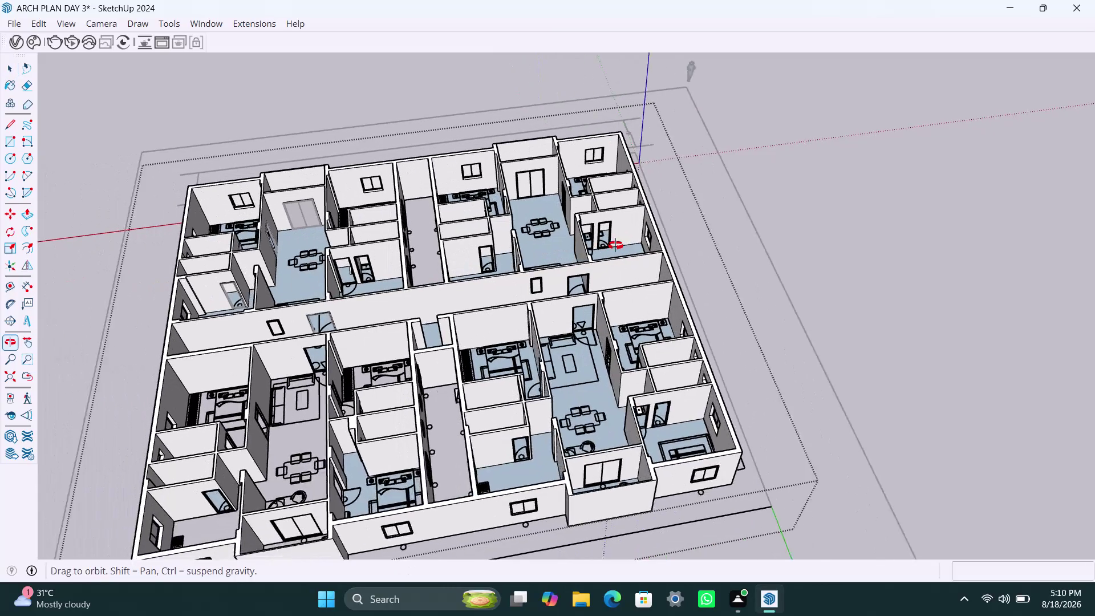
middle_drag(611, 245, 615, 245)
key(ctrl+s)
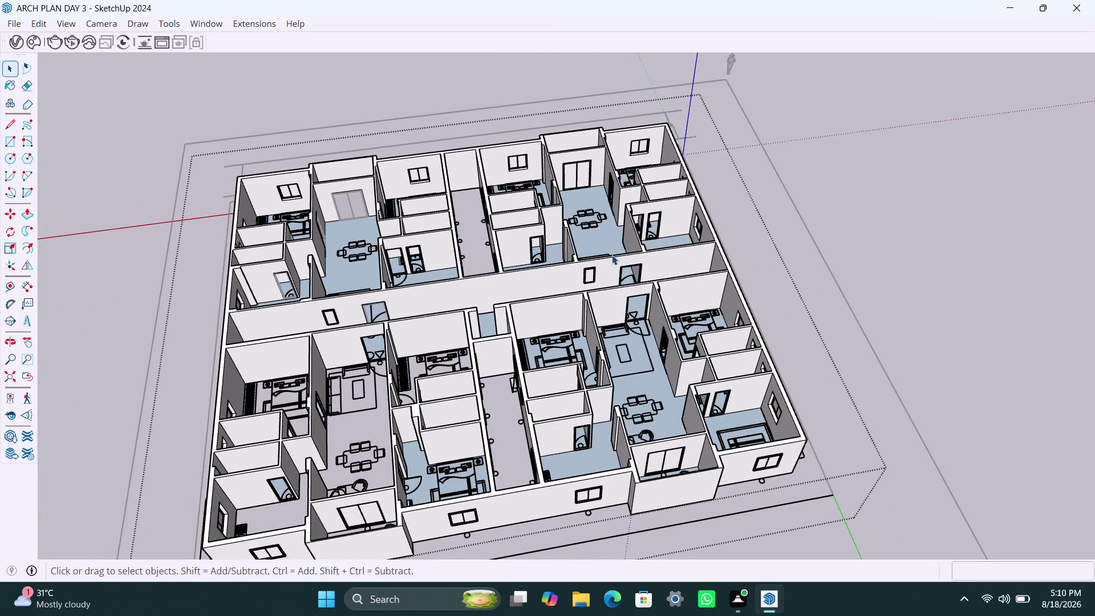
Centre the whole floor plan in view for a final overview.
click(897, 238)
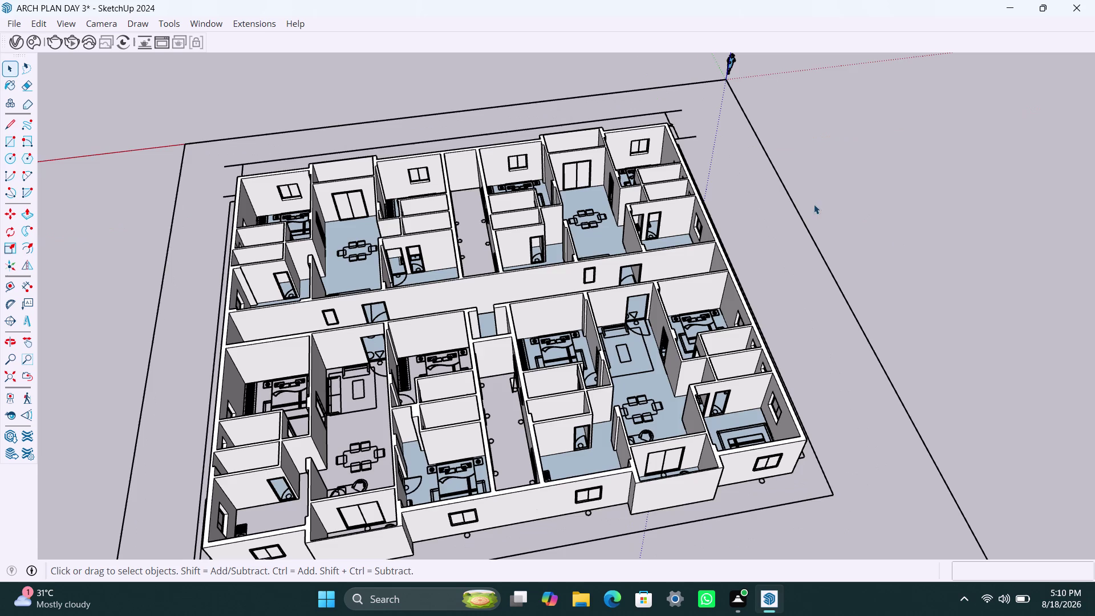
scroll(down, 3)
middle_drag(678, 320, 610, 282)
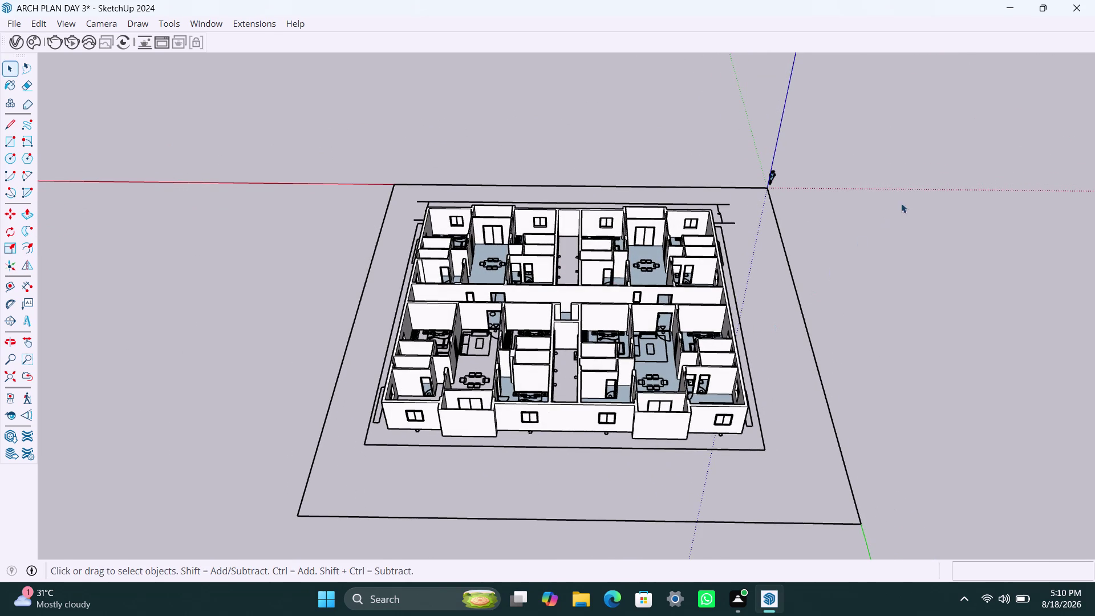